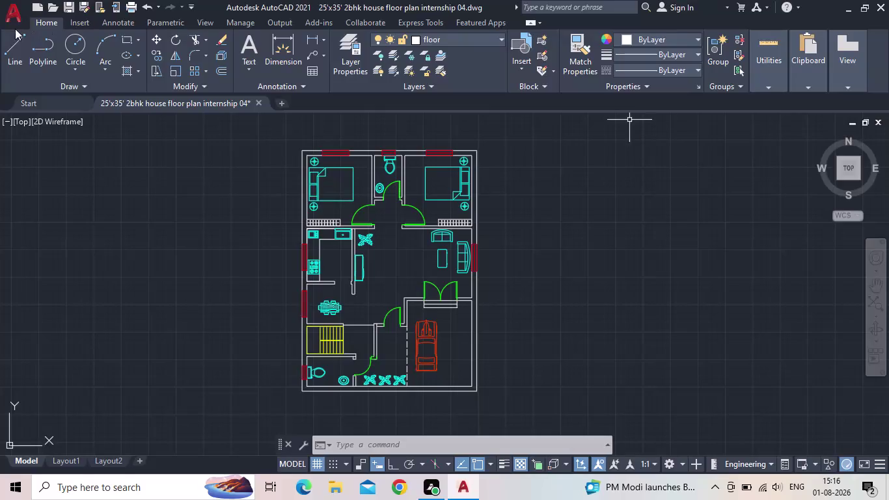
Save the floor plan drawing and pan and zoom to reposition it in view.
click(72, 5)
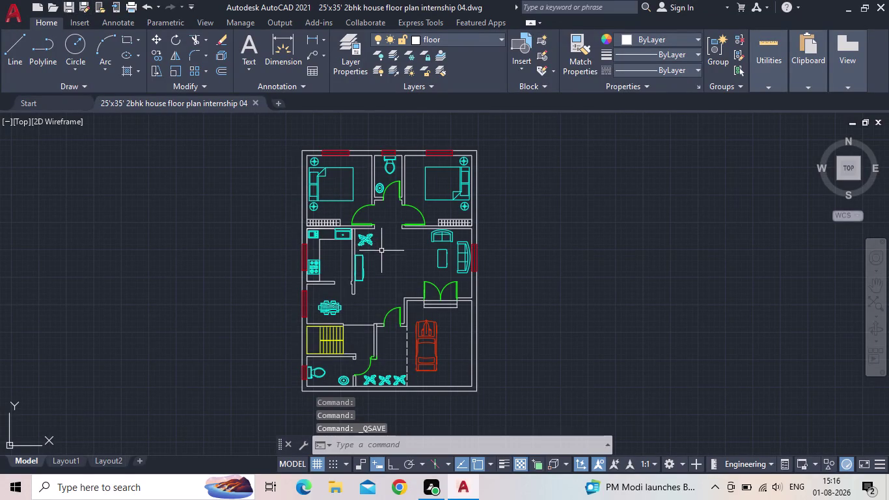
scroll(up, 3)
scroll(down, 3)
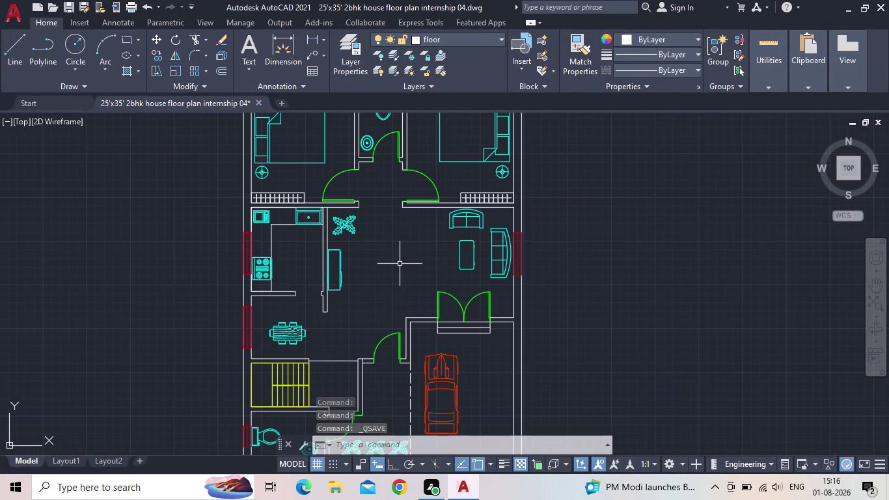
scroll(down, 3)
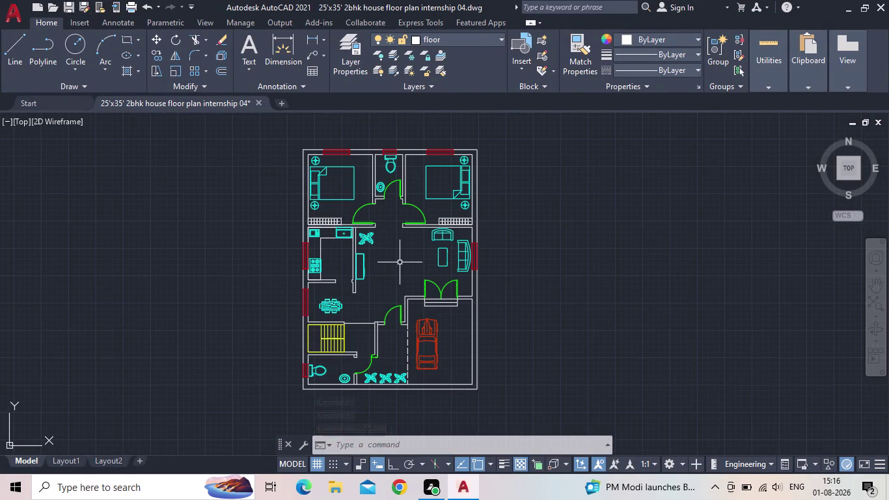
middle_drag(398, 262, 576, 294)
scroll(up, 3)
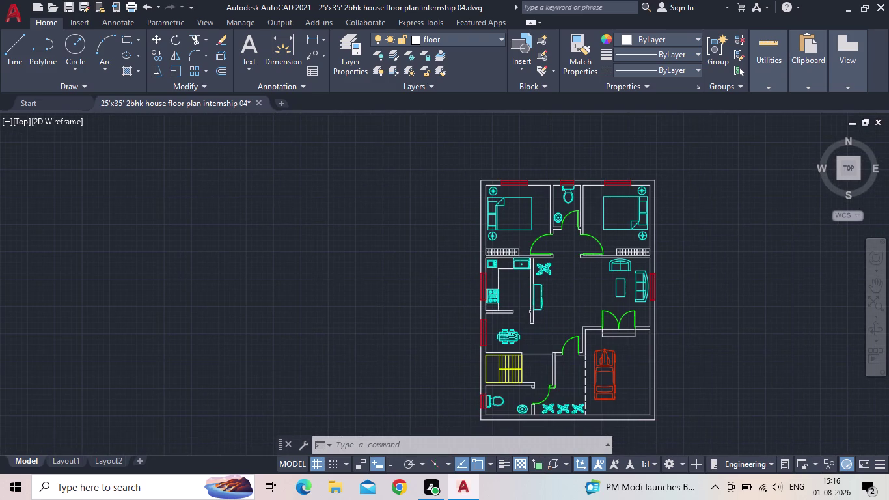
scroll(down, 3)
middle_drag(570, 297, 555, 273)
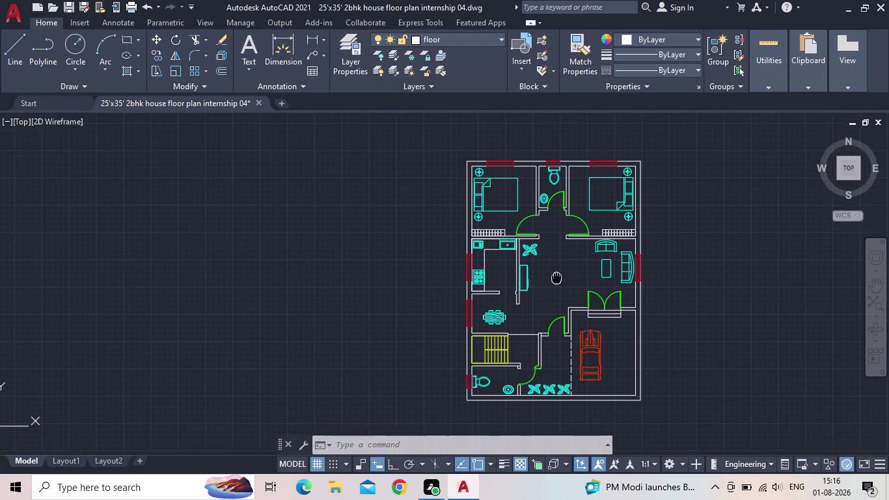
middle_drag(555, 273, 554, 272)
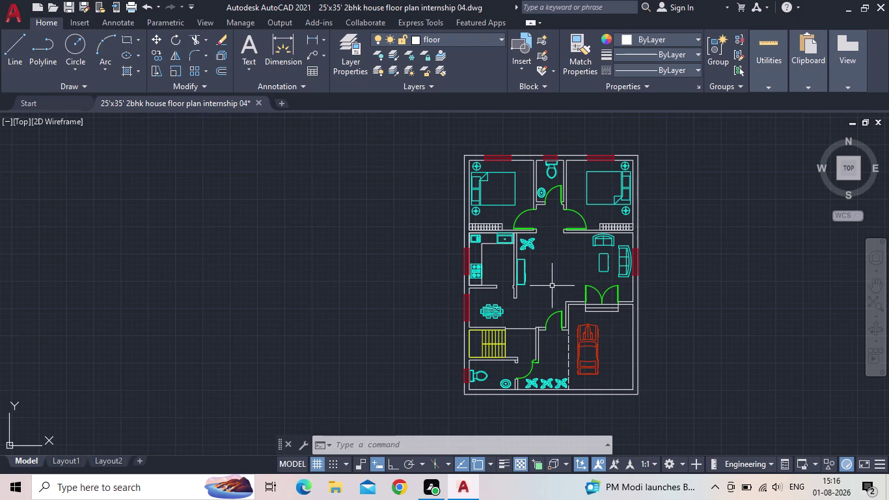
middle_drag(550, 287, 513, 288)
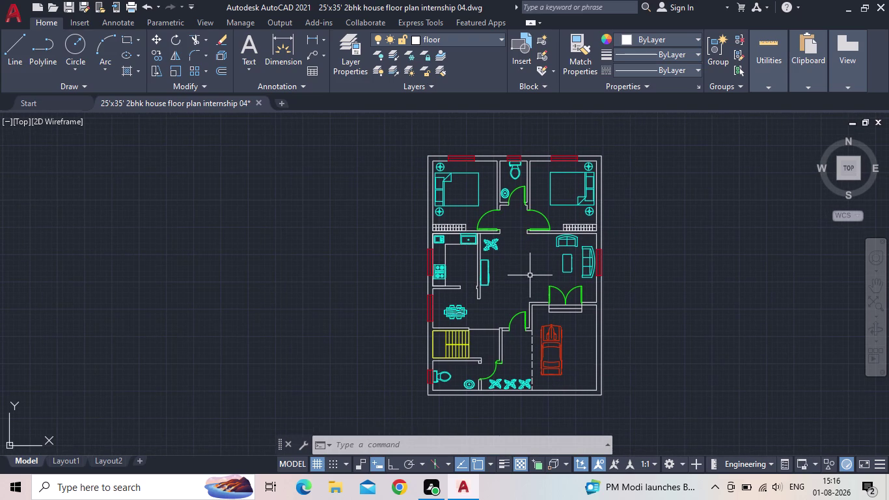
scroll(up, 3)
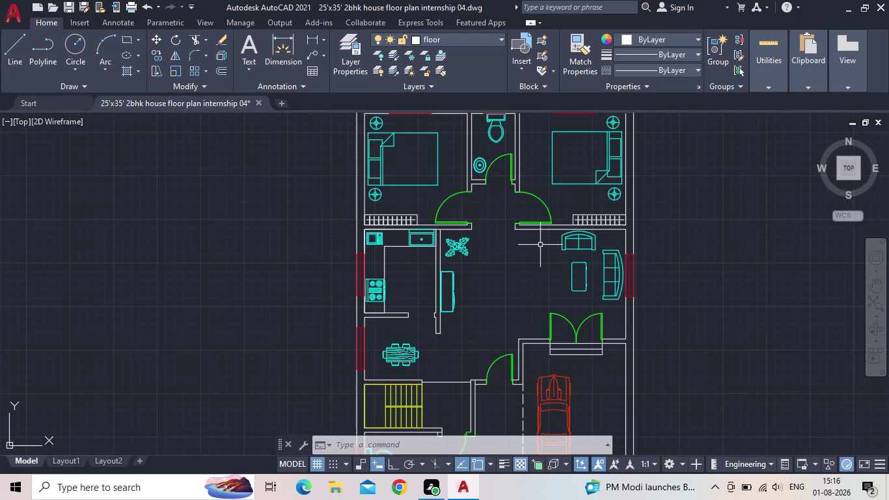
Look over the bedrooms, kitchen and living area, then save the drawing again.
scroll(up, 3)
scroll(down, 3)
middle_drag(538, 248, 552, 288)
scroll(up, 3)
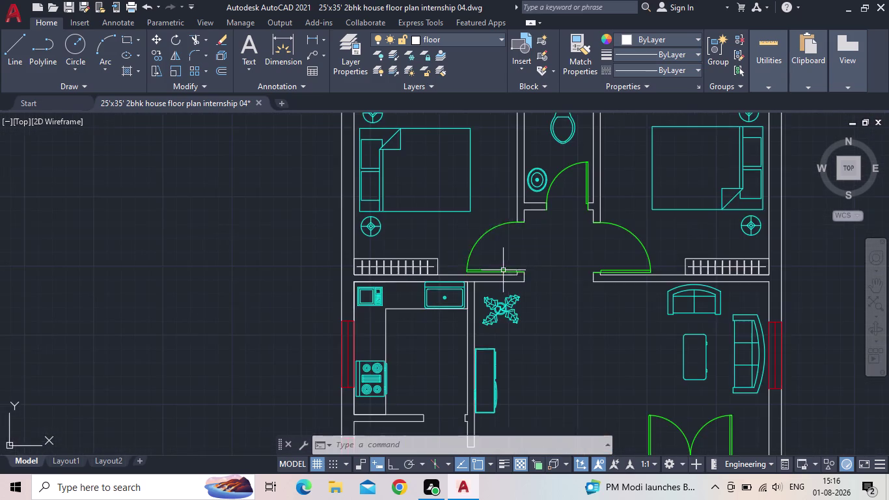
scroll(down, 3)
middle_drag(541, 264, 454, 193)
scroll(up, 3)
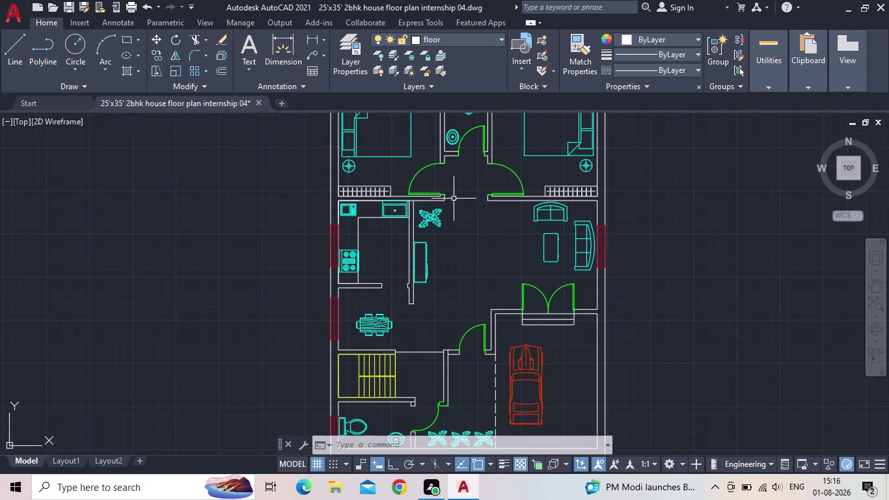
middle_drag(458, 202, 471, 240)
scroll(down, 3)
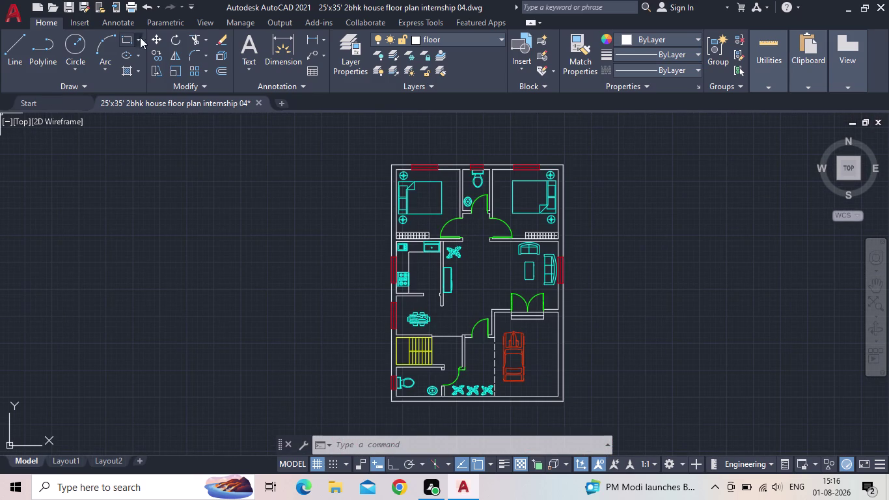
click(65, 9)
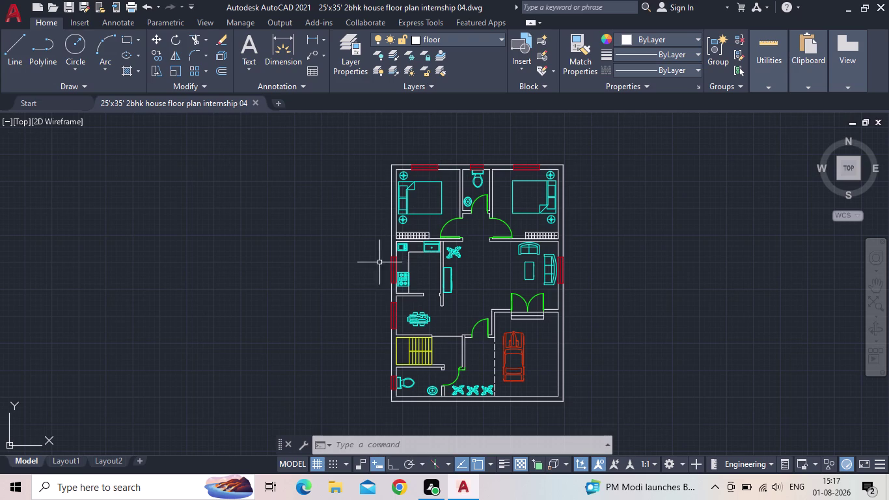
Pan to recentre the floor plan in the viewport.
middle_drag(367, 262, 295, 247)
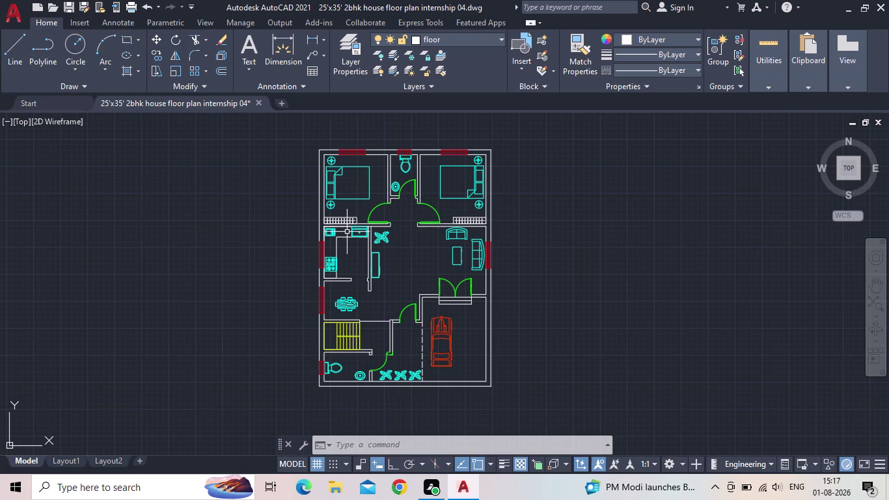
Cancel the previous command and start the single-line TEXT command.
key(Escape)
scroll(up, 3)
key(t)
text(e)
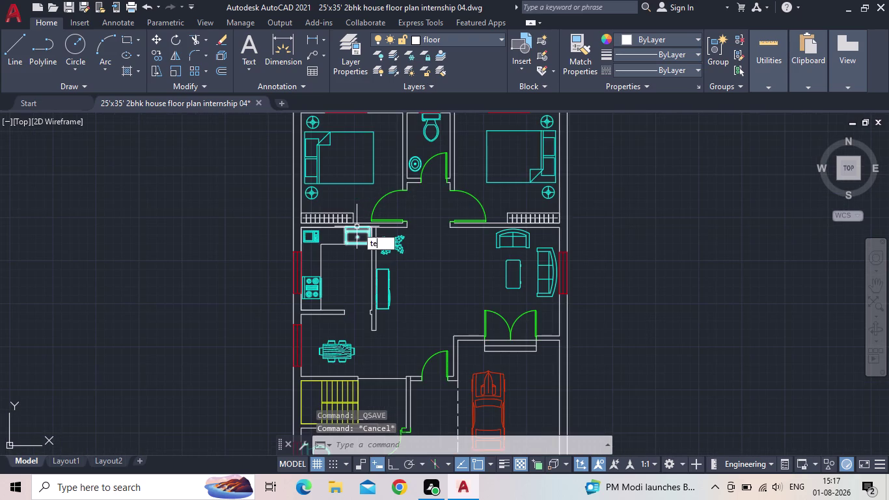
text(x)
key(t)
key(Return)
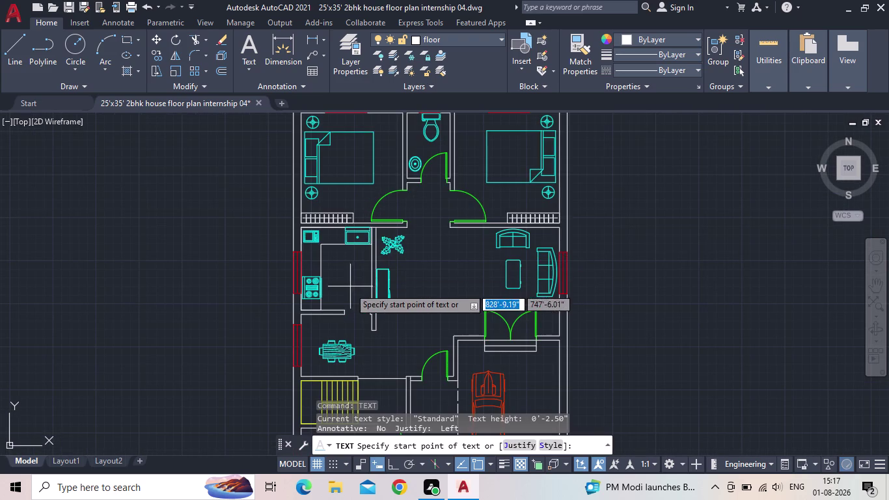
Pick the label start point and height in the top-left bedroom, accepting zero rotation.
middle_drag(368, 282, 400, 269)
scroll(up, 3)
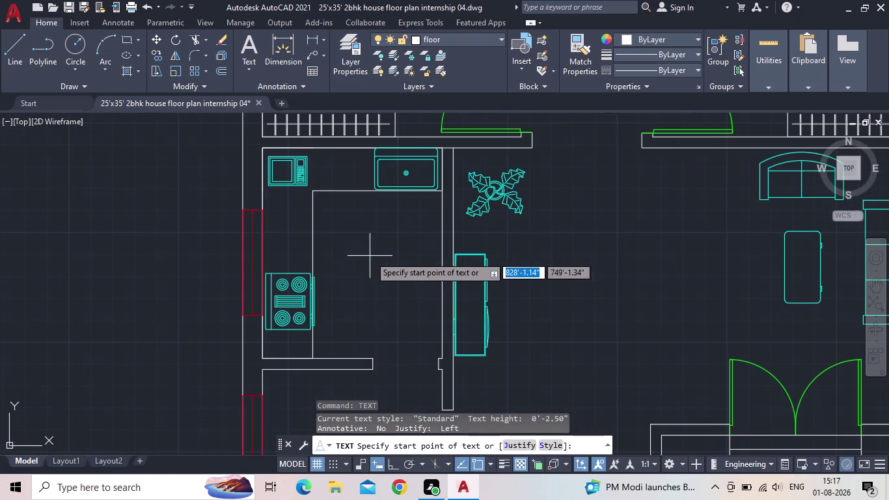
scroll(down, 3)
scroll(down, 3)
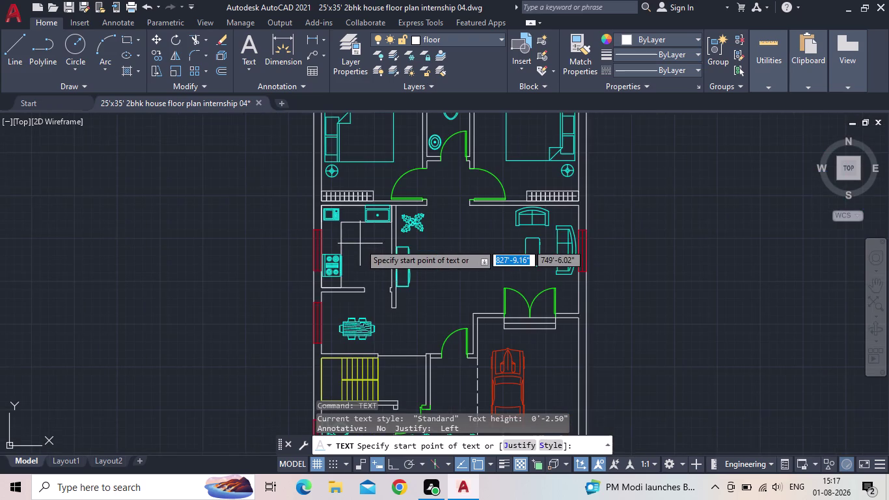
middle_drag(360, 245, 361, 274)
middle_click(360, 283)
scroll(up, 3)
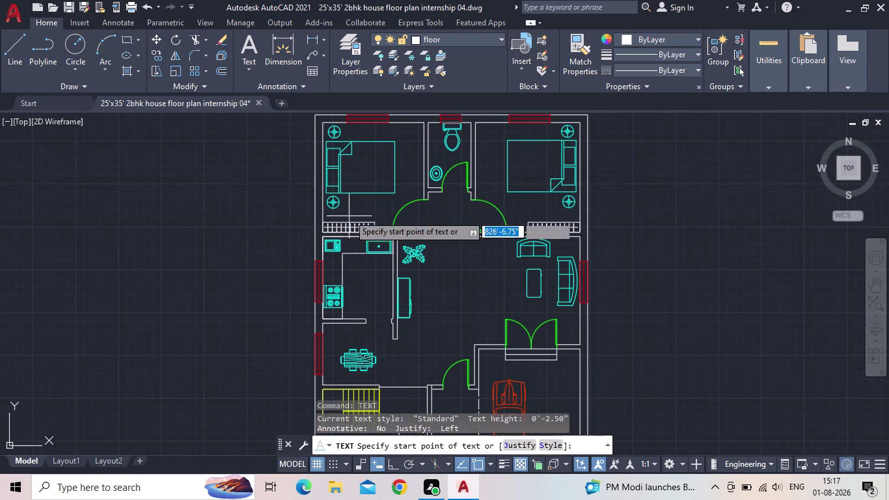
scroll(up, 3)
click(345, 172)
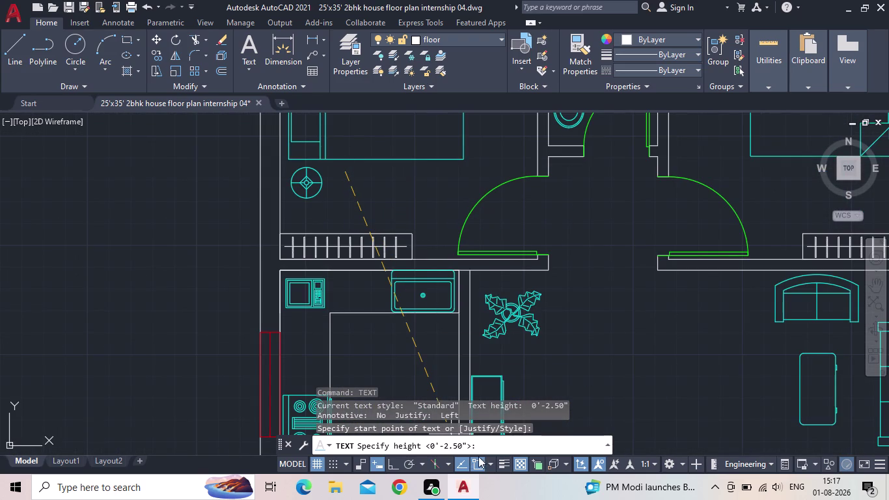
click(396, 466)
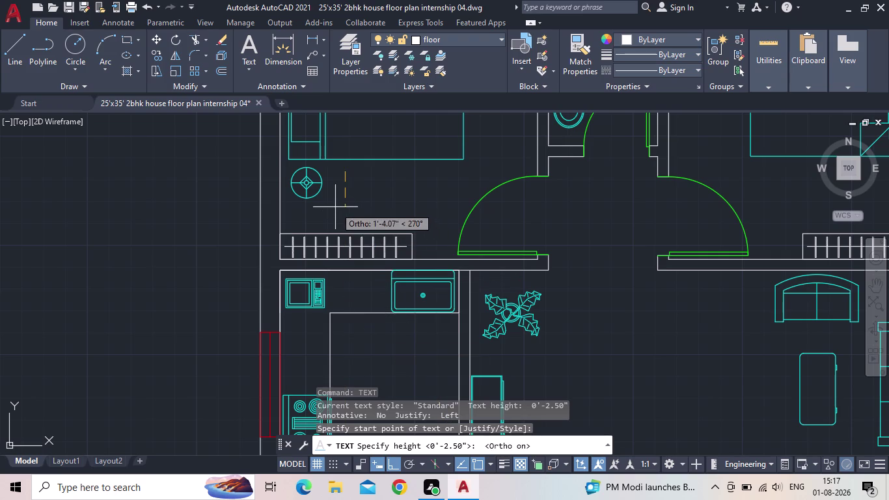
click(347, 197)
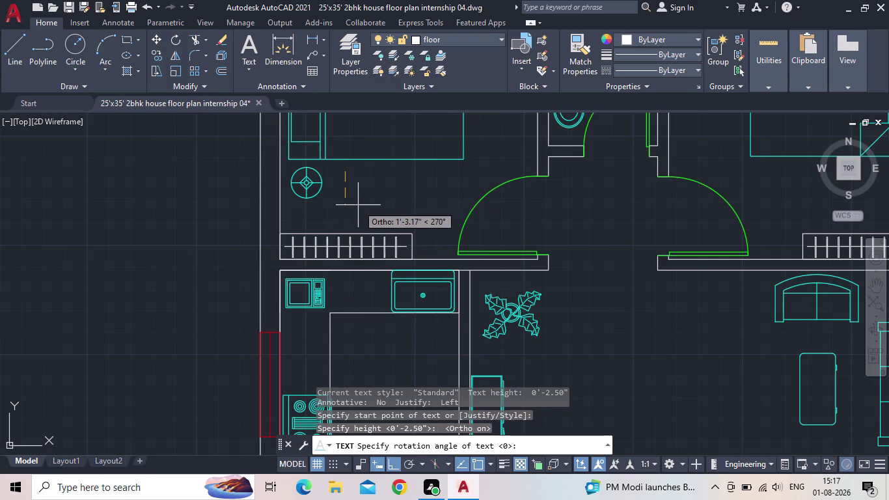
key(Return)
Type 'be', delete it, and cancel the single-line text.
text(be)
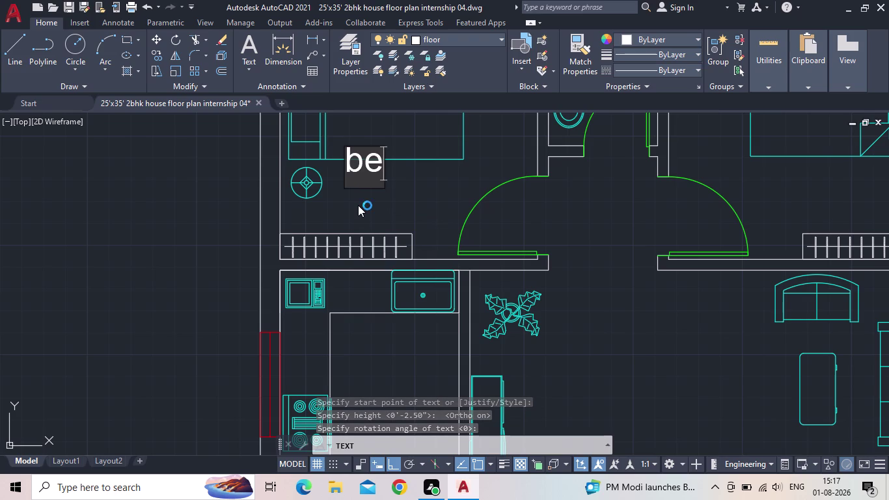
key(BackSpace)
key(BackSpace)
key(Escape)
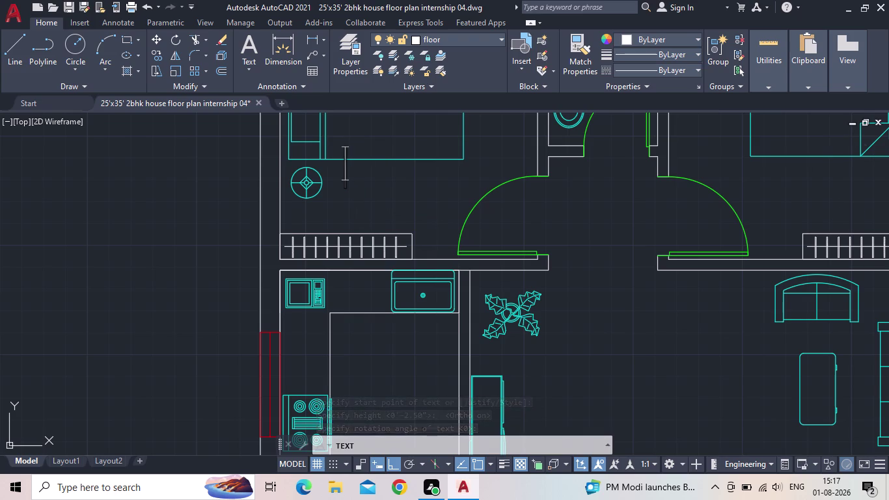
Replace the typed TEXT command with 'multi' and choose the multiline text command.
key(t)
key(e)
text(xt)
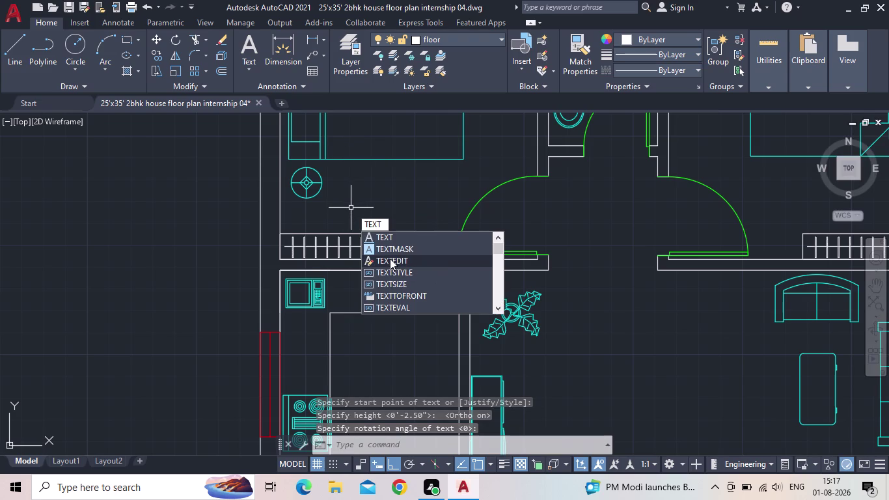
key(BackSpace)
key(BackSpace)
key(BackSpace)
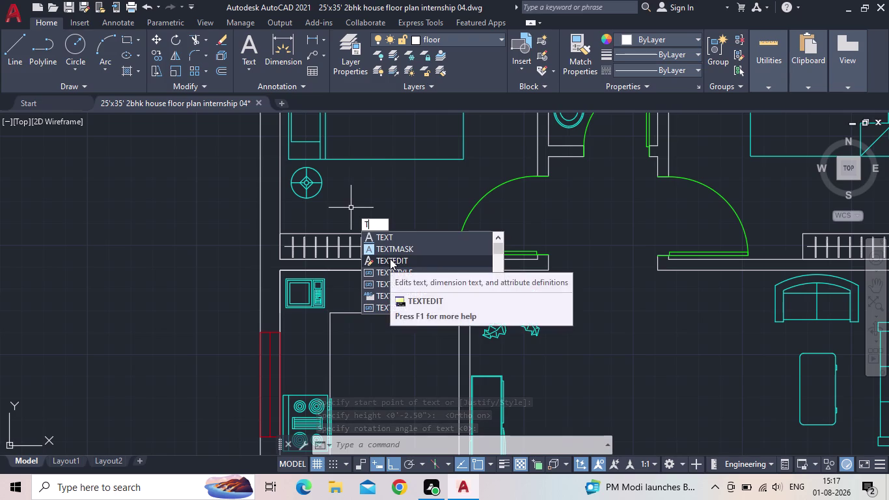
key(BackSpace)
key(BackSpace)
text(multi)
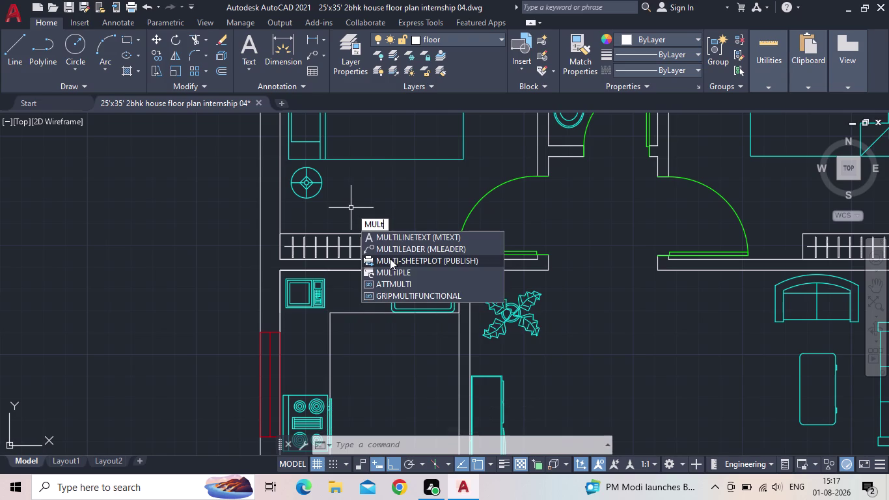
click(430, 233)
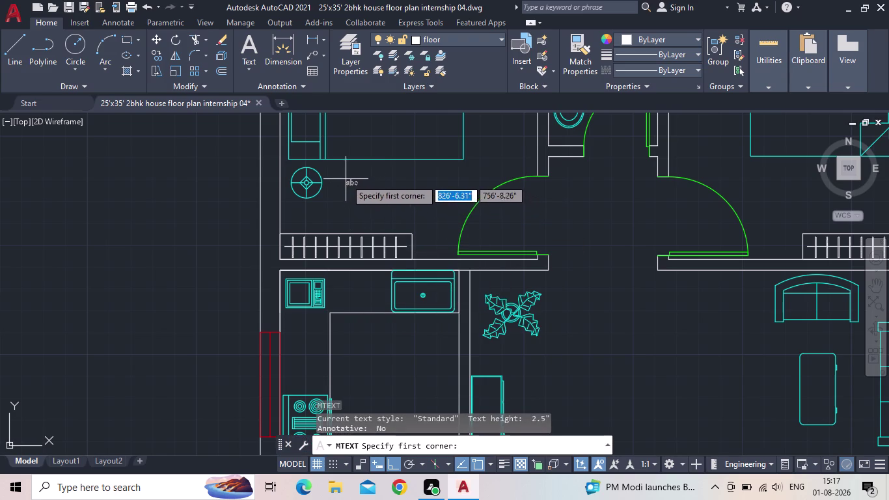
Draw a multiline text box in the bedroom, type 'bed', then erase it.
click(346, 179)
click(453, 223)
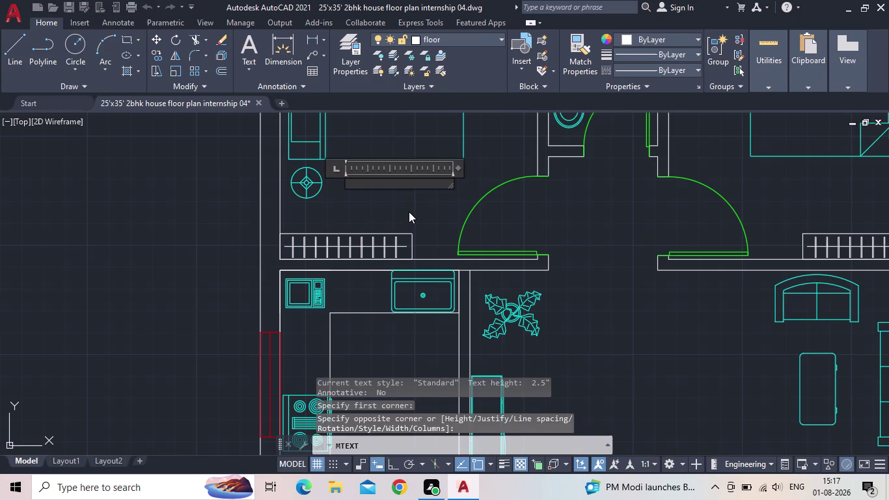
text(bed)
key(space)
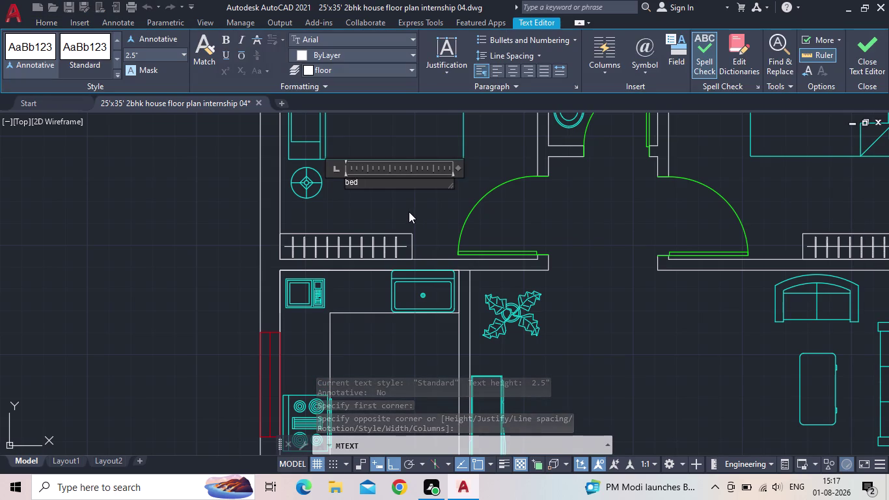
key(BackSpace)
key(BackSpace)
key(BackSpace)
key(BackSpace)
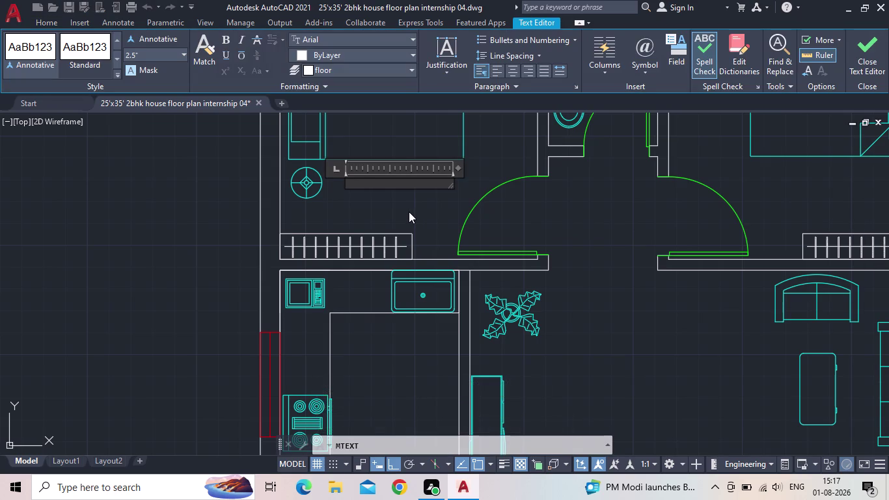
key(b)
key(BackSpace)
key(Escape)
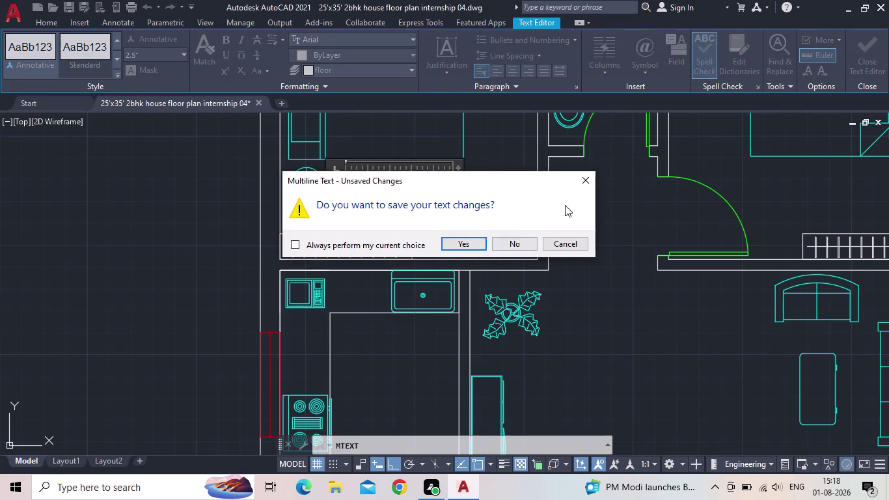
Exit the Text Editor, make 'text' the current layer, and start MTEXT via MT.
click(520, 241)
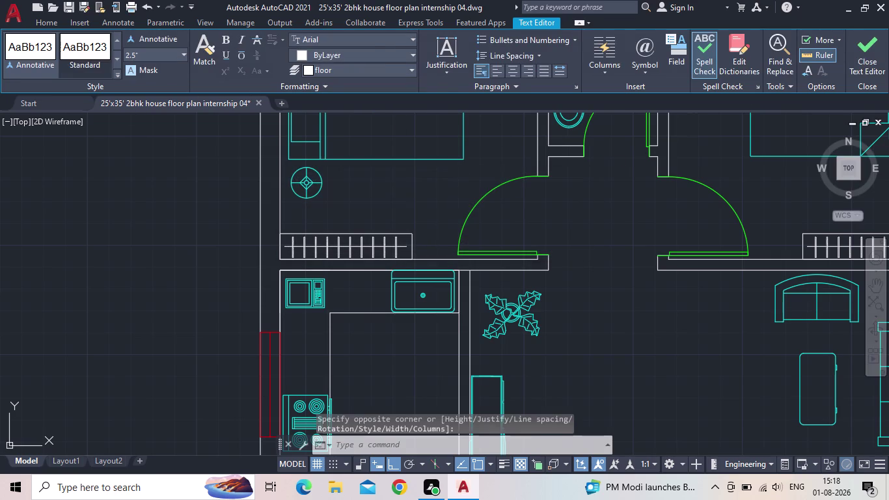
click(343, 68)
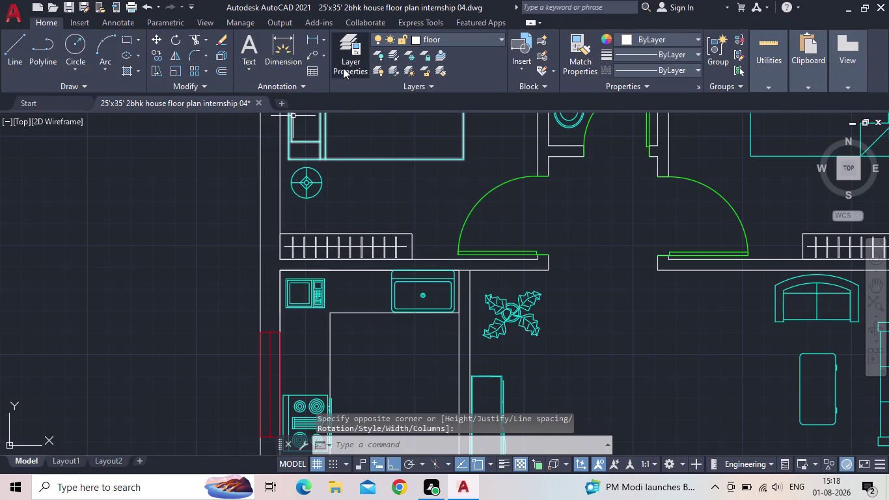
triple_click(192, 400)
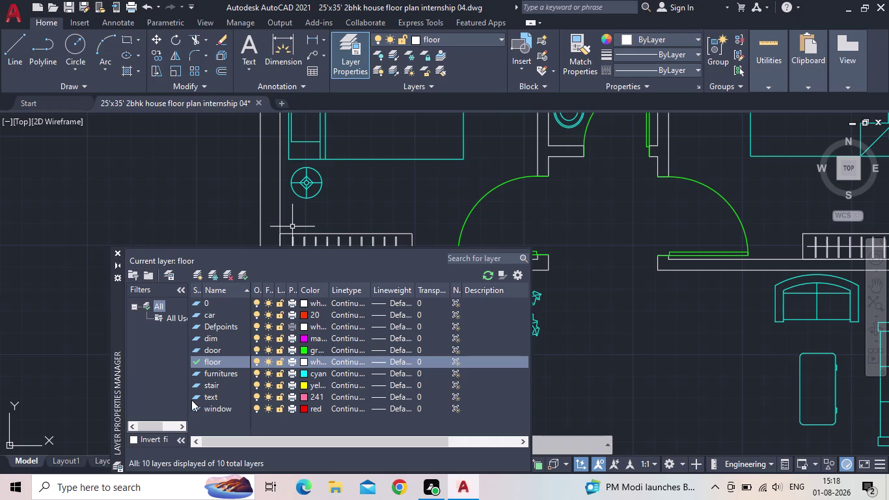
click(115, 254)
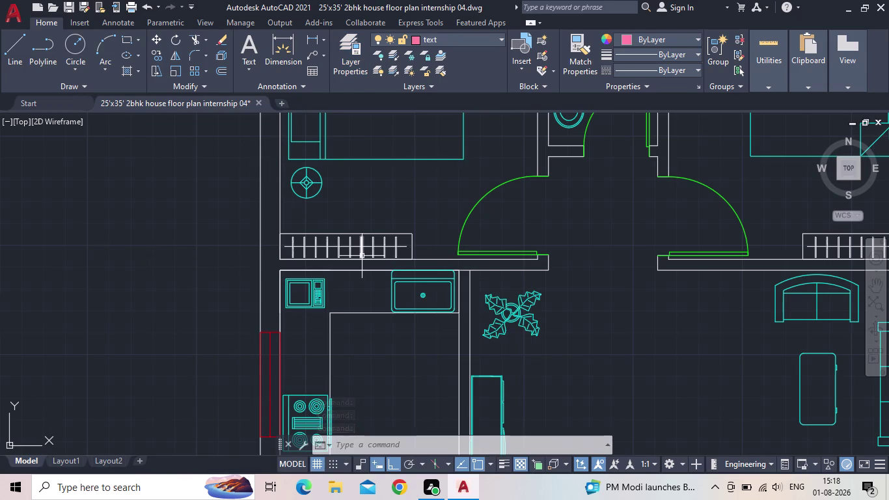
text(MT)
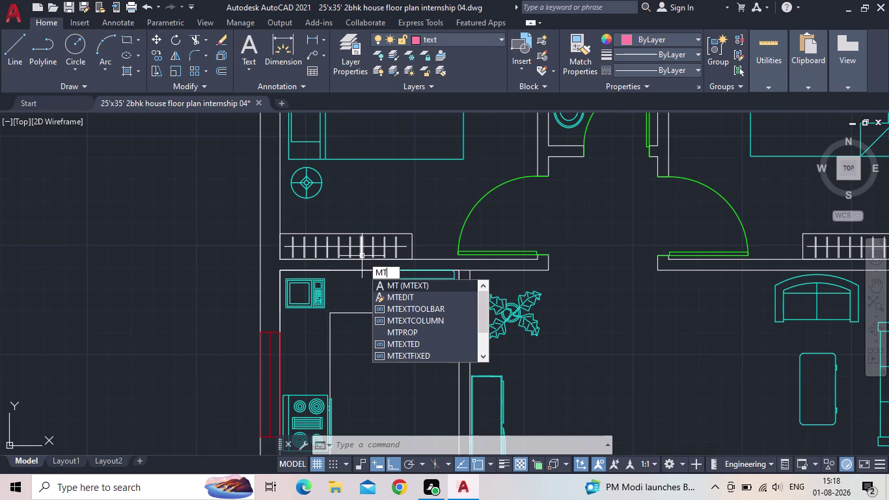
click(395, 283)
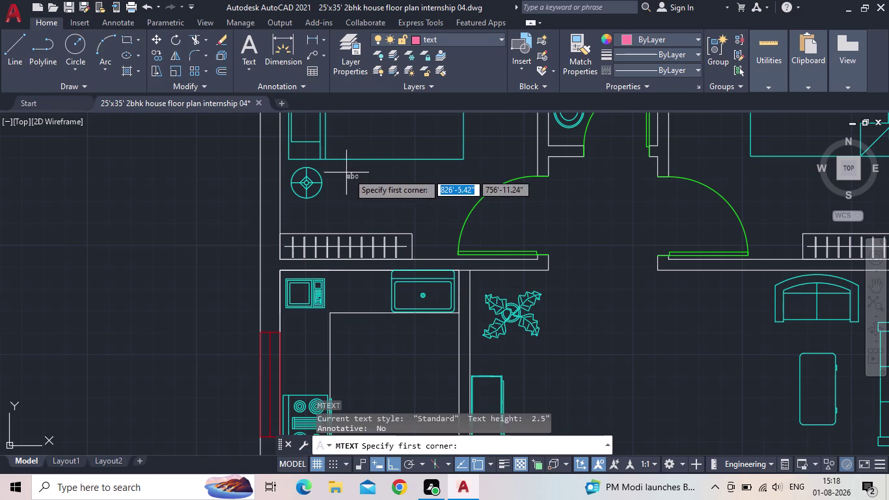
Draw a text box in the left bedroom reading BED ROOM1 and 11'0"X12'0".
click(352, 175)
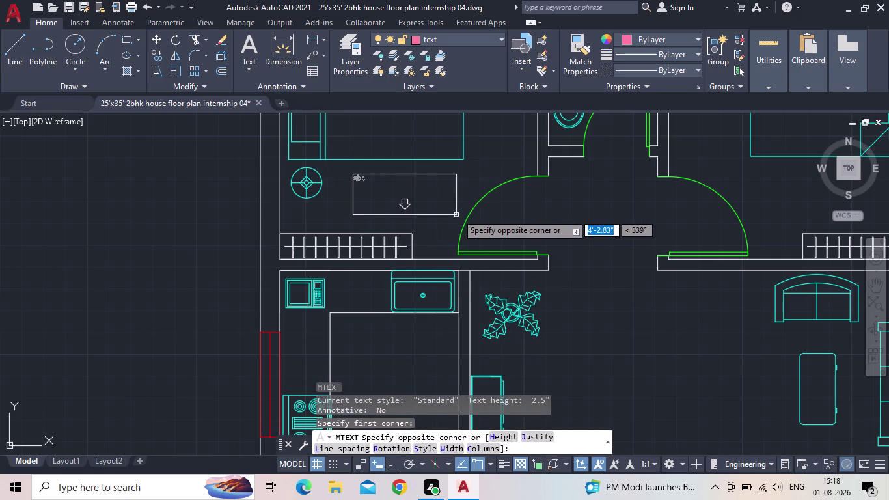
click(461, 216)
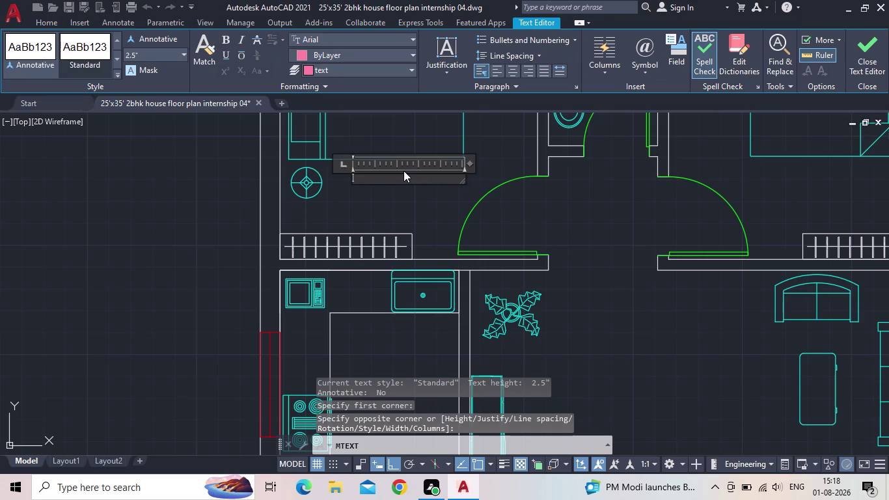
text(BED)
key(space)
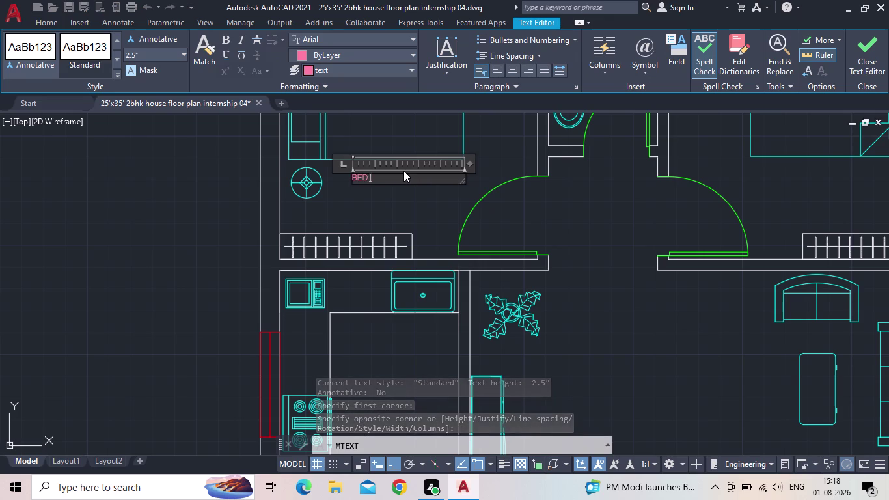
text(ROOM)
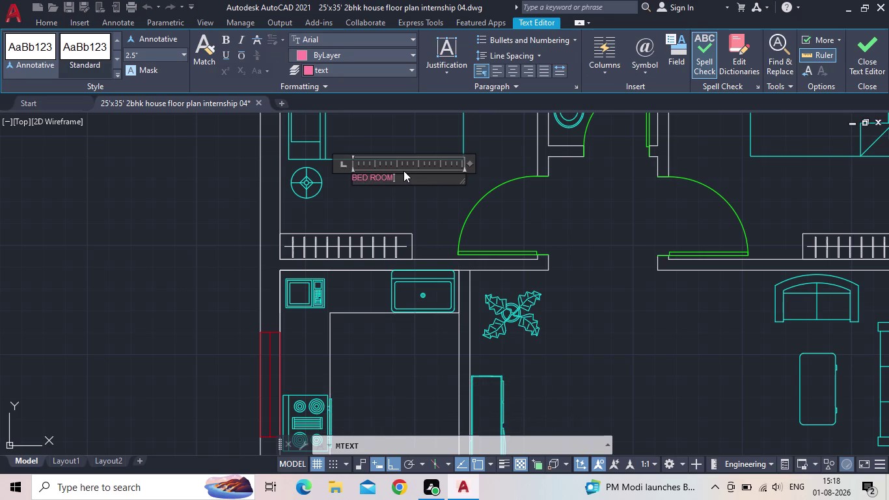
key(1)
key(Return)
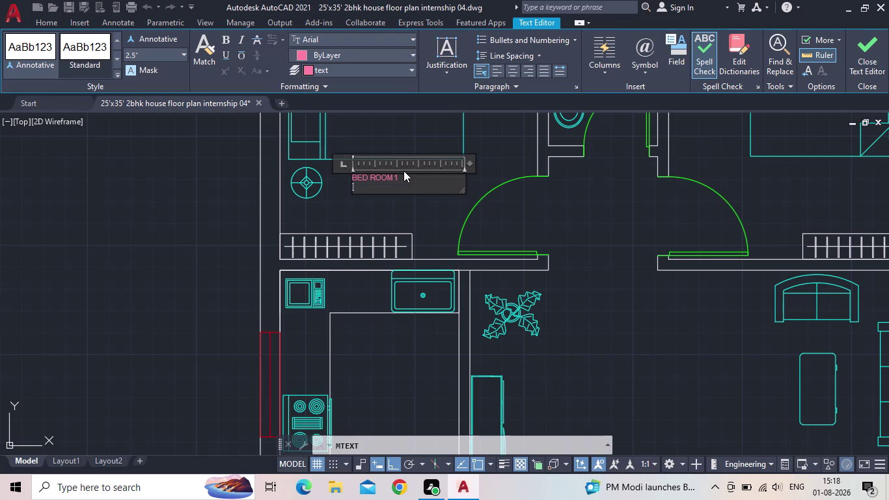
text(11)
text('0")
key(x)
text(12')
text(0")
Set the label's text height to 5" and close the Text Editor.
scroll(up, 3)
drag(385, 201, 326, 183)
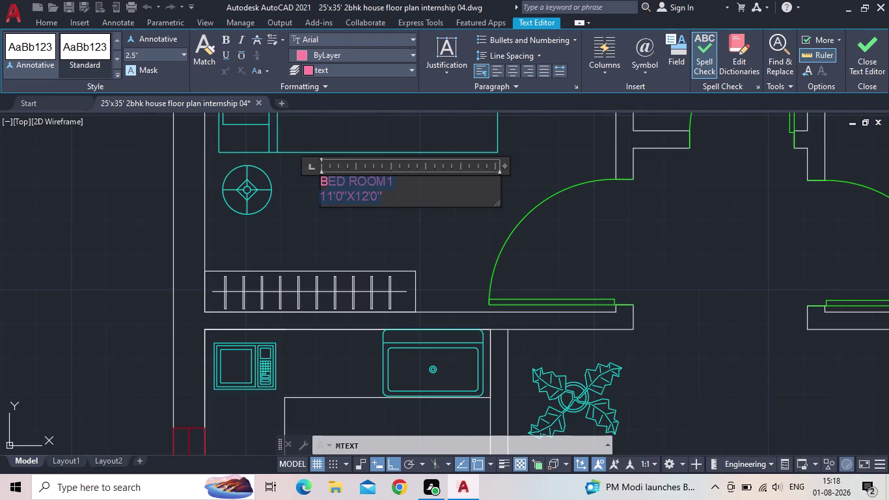
drag(326, 184, 316, 180)
click(158, 54)
text(4")
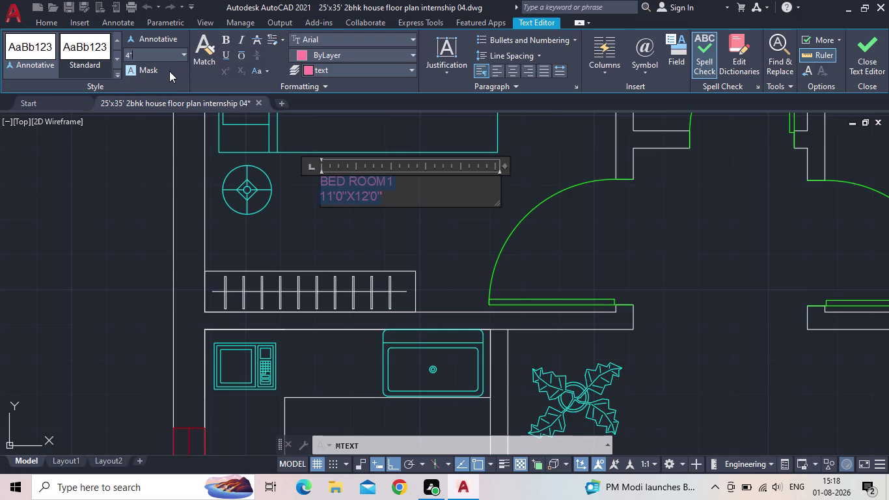
key(Return)
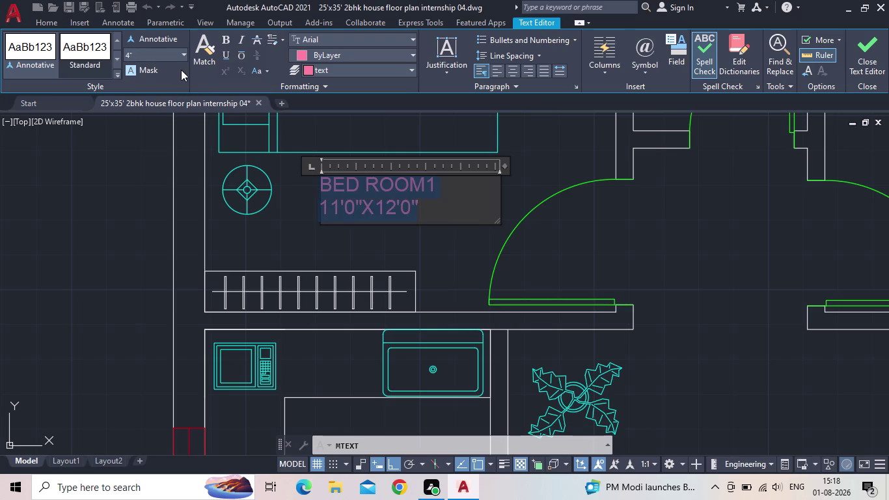
click(157, 57)
text(5)
text(")
key(Return)
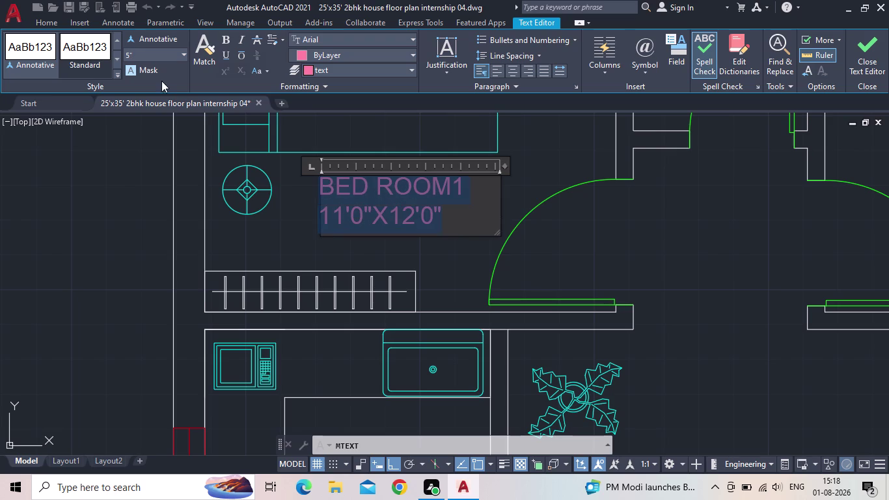
click(870, 63)
Pan to centre the house plan and start the COPY command.
scroll(down, 3)
middle_drag(383, 189, 367, 221)
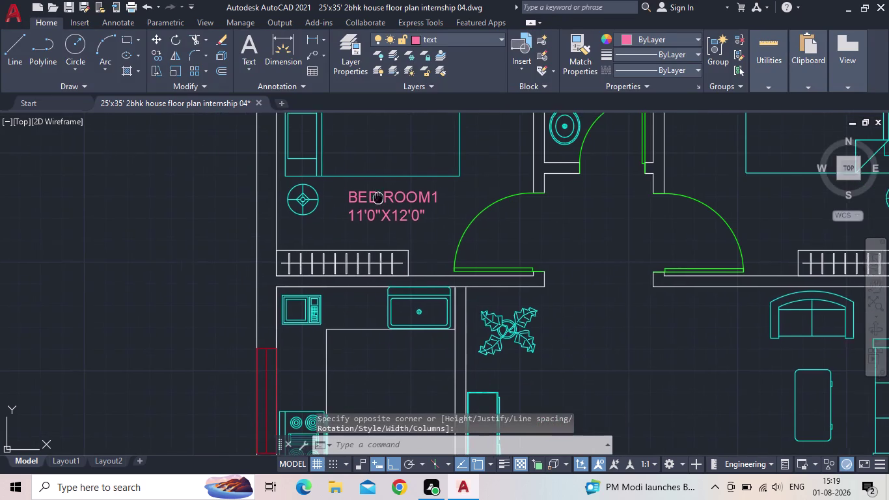
middle_drag(367, 221, 365, 222)
scroll(up, 3)
scroll(down, 3)
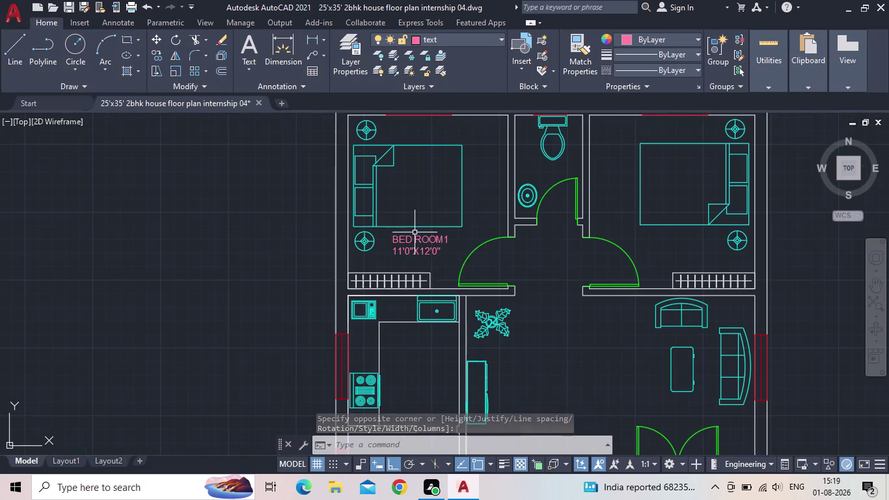
middle_drag(410, 252, 367, 251)
scroll(down, 3)
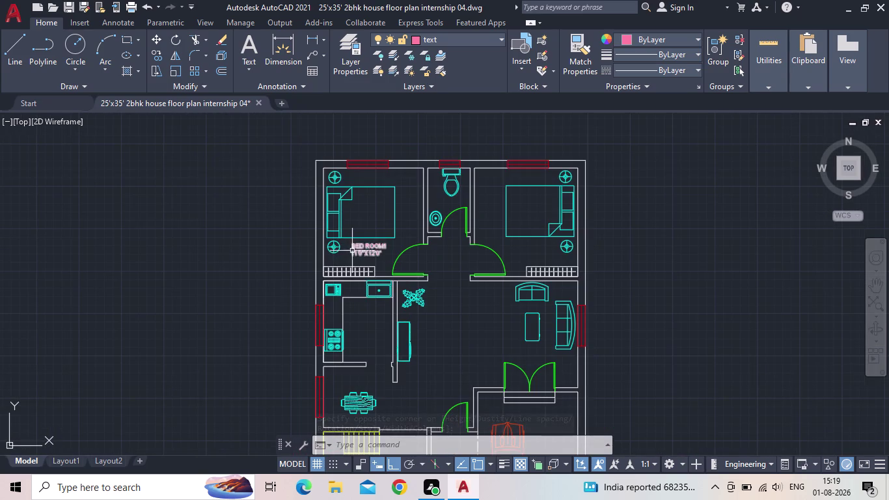
scroll(up, 3)
scroll(up, 3)
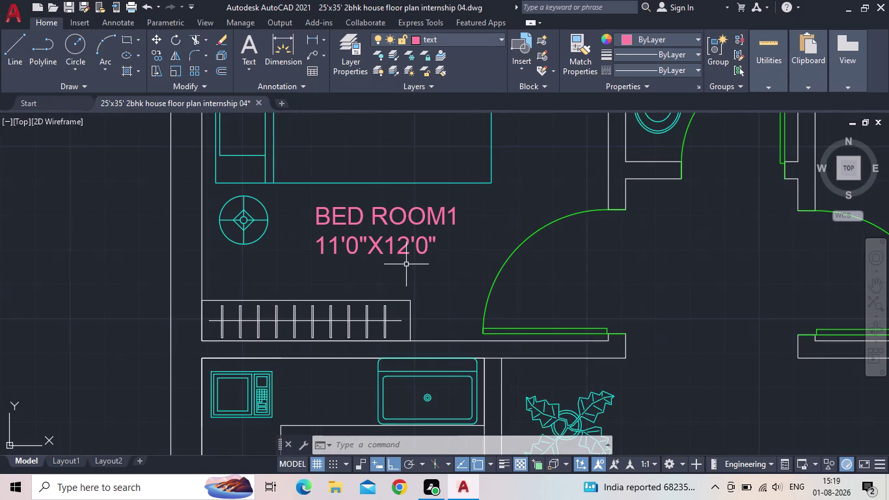
key(c)
key(o)
key(Return)
Copy the BED ROOM1 label, placing the first duplicate in the right bedroom.
drag(425, 278, 422, 268)
click(359, 222)
key(space)
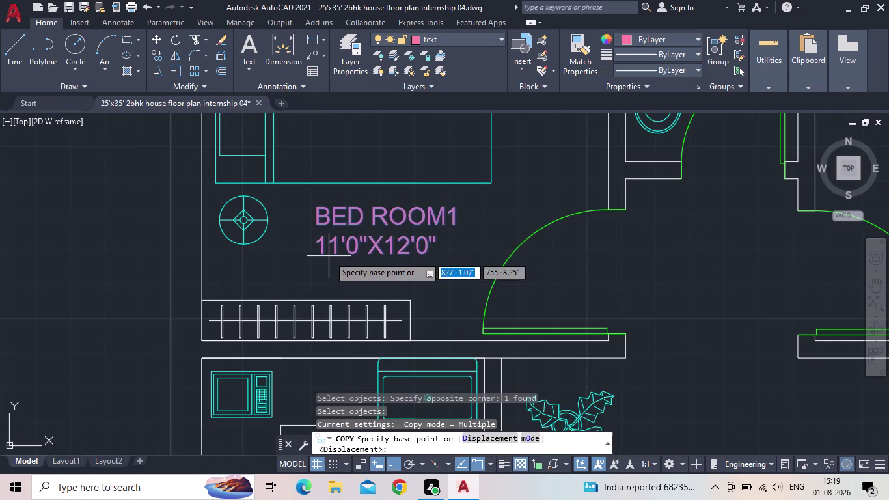
drag(319, 253, 330, 258)
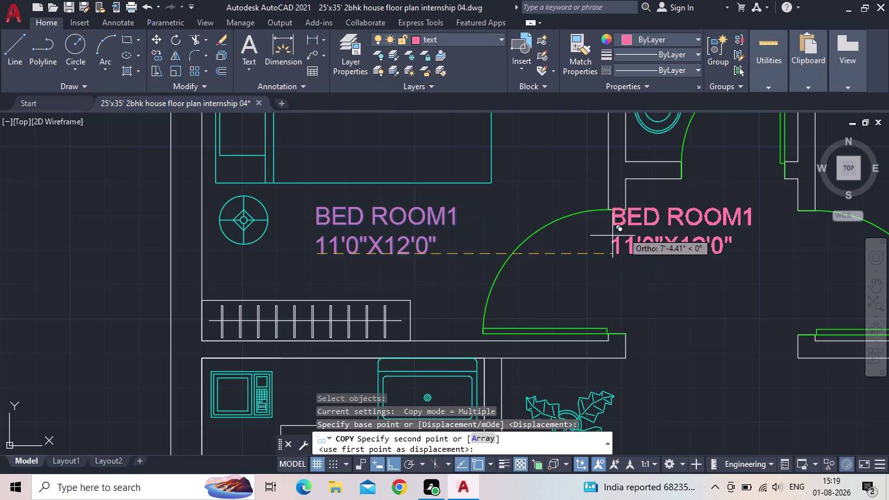
middle_drag(624, 231, 322, 270)
scroll(down, 3)
click(393, 466)
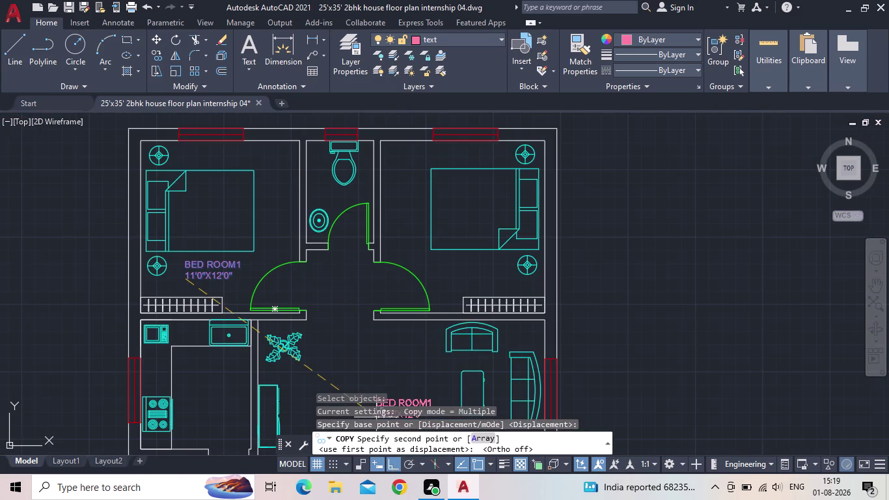
scroll(up, 3)
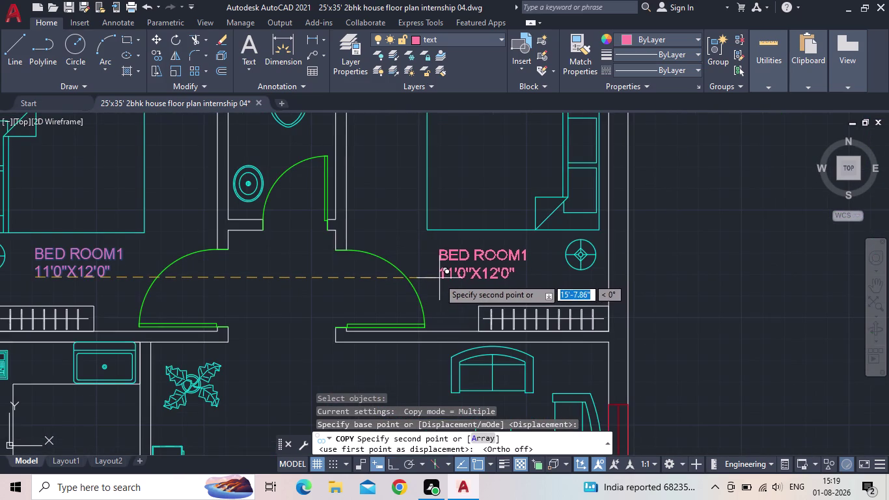
middle_drag(447, 175, 441, 263)
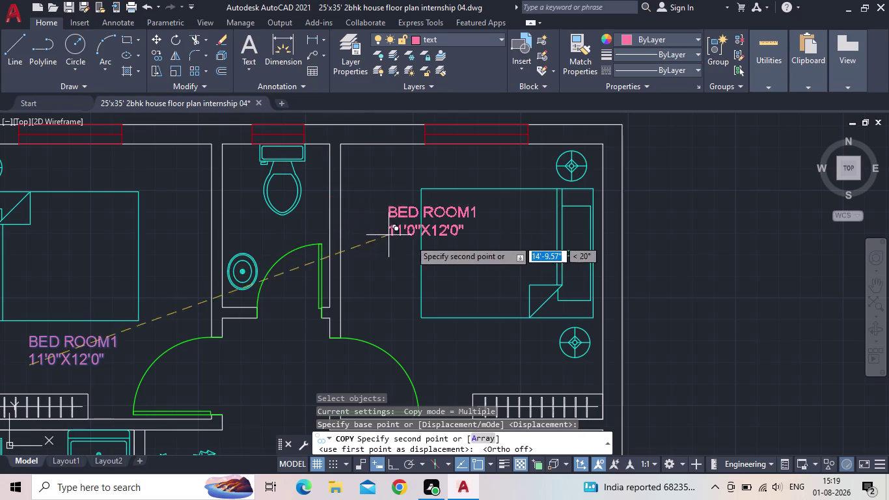
scroll(up, 3)
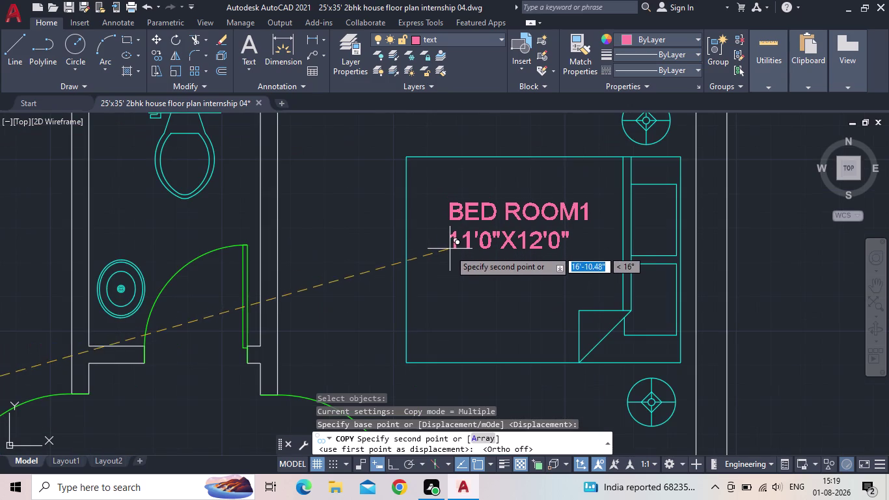
click(443, 248)
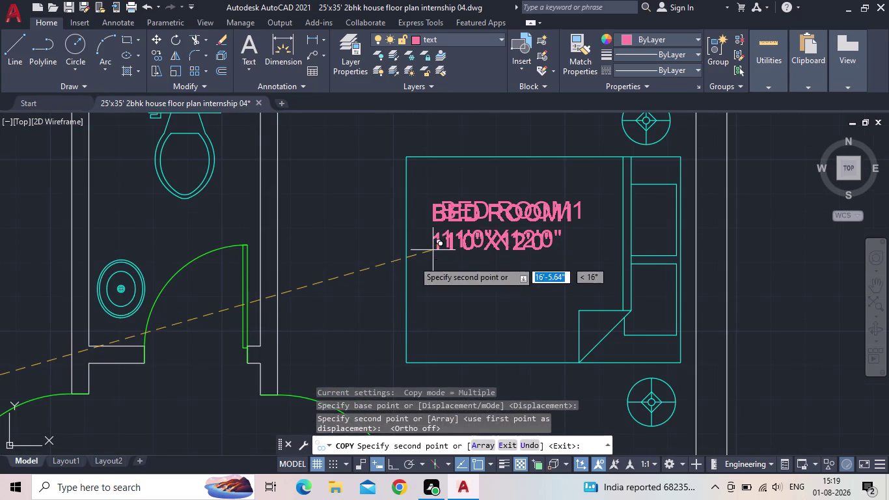
Place a copy of the label in the living area.
middle_drag(374, 238, 373, 231)
scroll(down, 3)
middle_drag(370, 292, 410, 267)
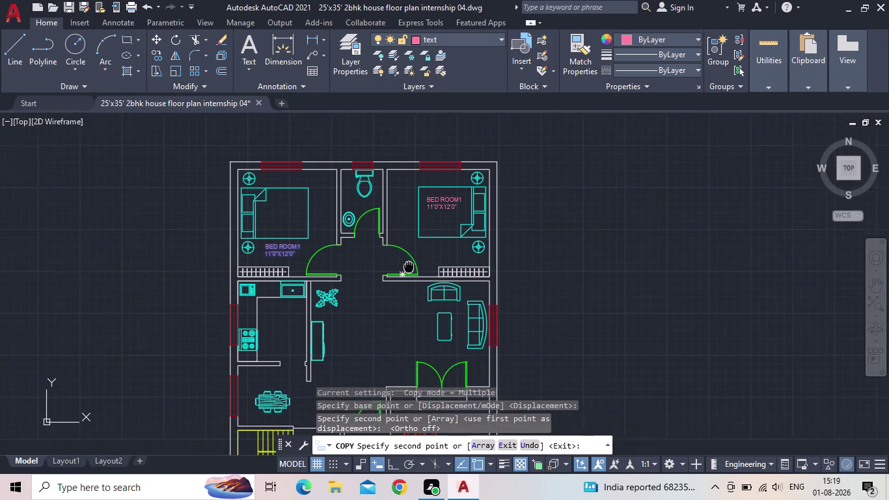
middle_drag(411, 266, 413, 265)
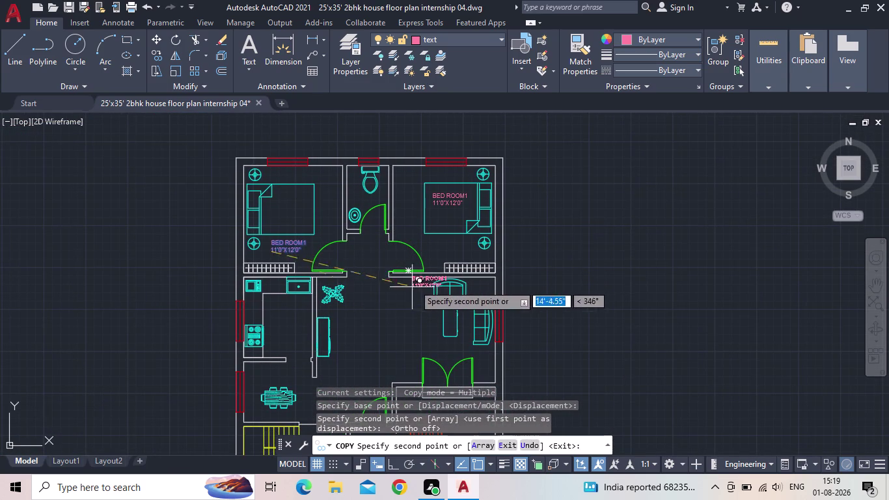
scroll(up, 3)
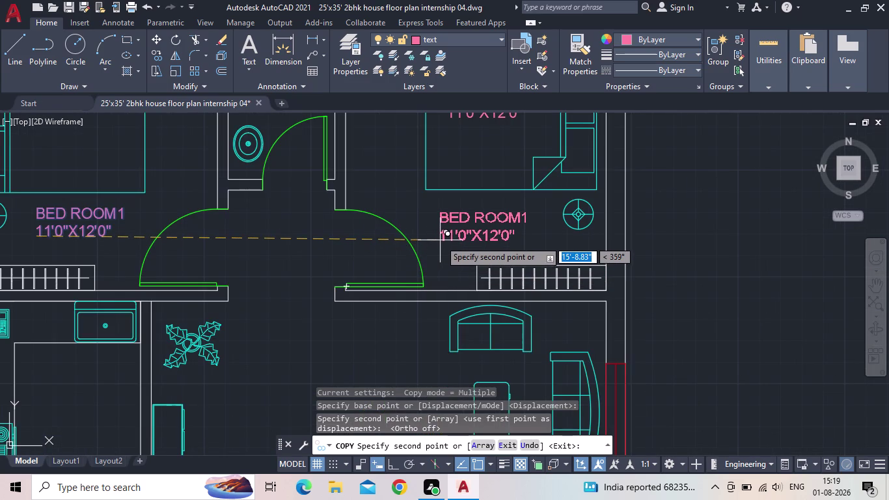
click(439, 235)
middle_drag(409, 297, 455, 235)
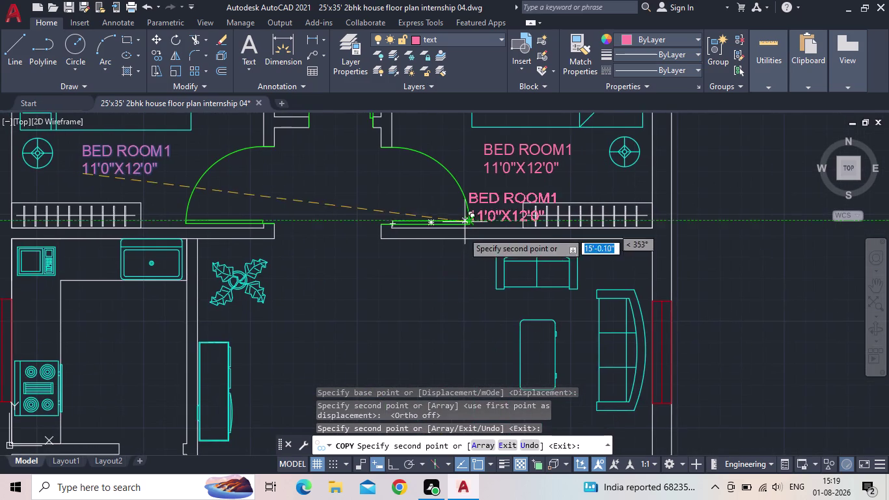
scroll(down, 3)
middle_drag(432, 267, 431, 193)
scroll(up, 3)
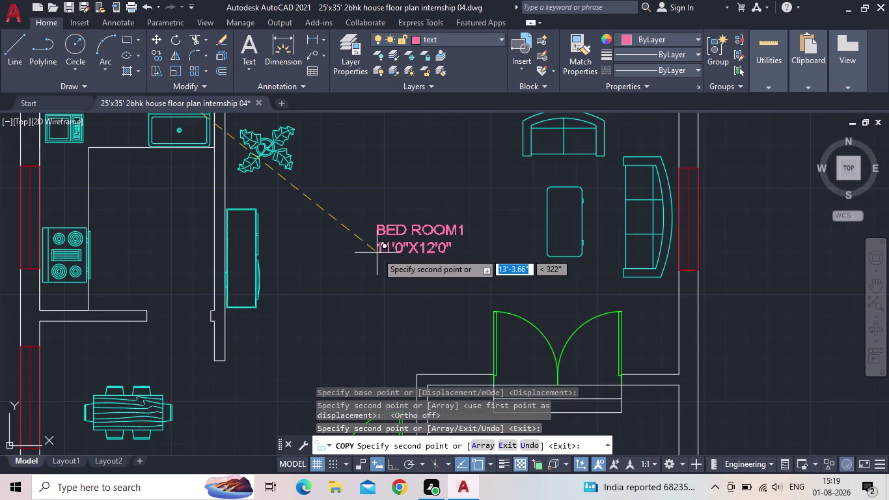
click(362, 236)
Place label copies in the kitchen and the dining area.
scroll(down, 3)
middle_drag(408, 310, 509, 260)
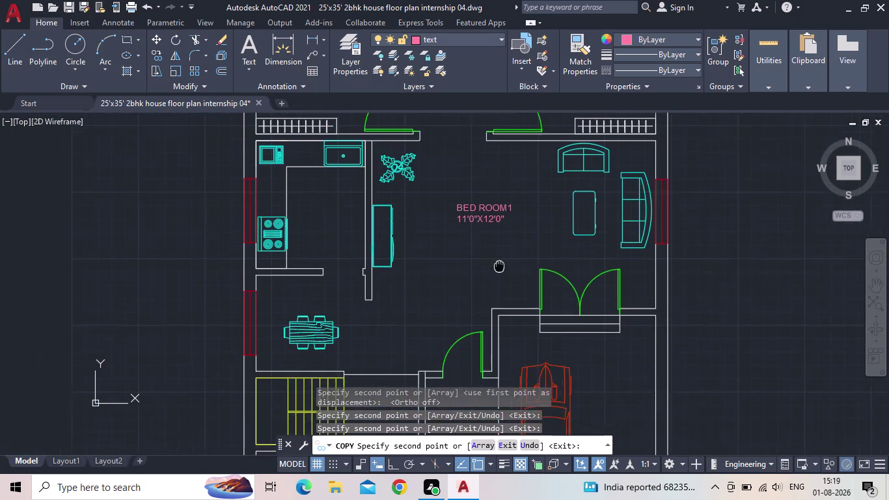
middle_drag(509, 261, 517, 258)
scroll(down, 3)
scroll(up, 3)
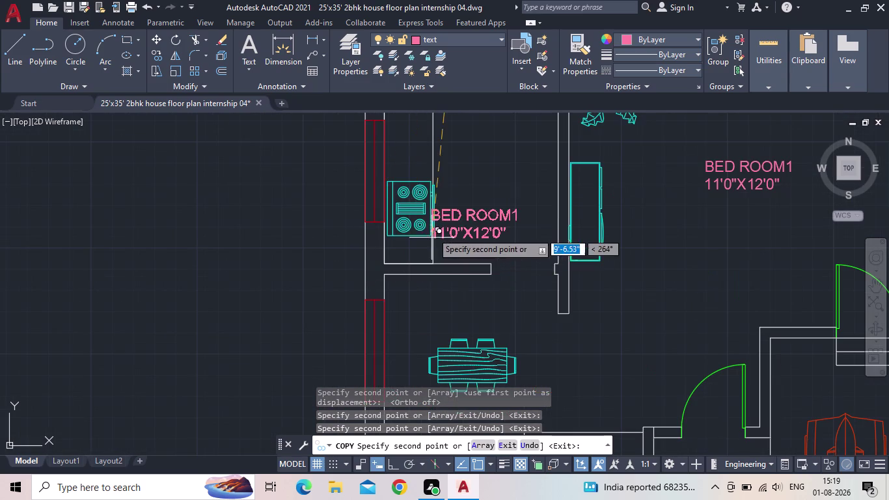
middle_drag(483, 205, 461, 269)
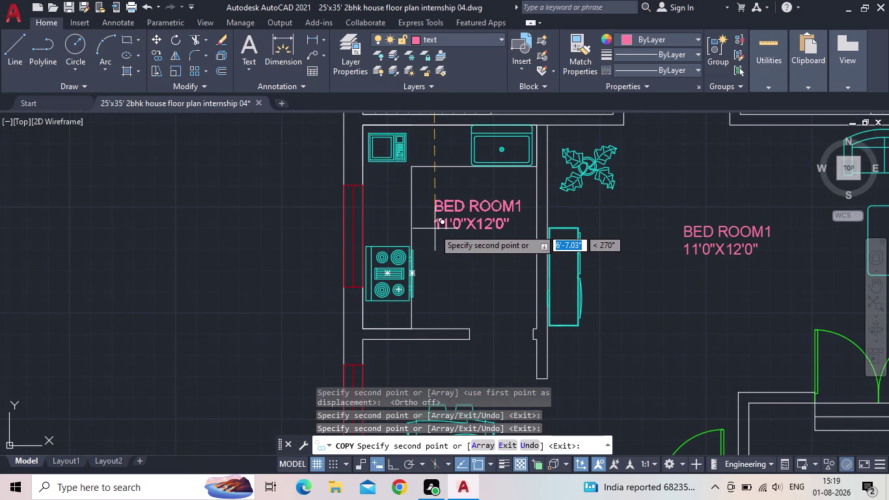
click(434, 236)
middle_drag(482, 280, 470, 257)
scroll(down, 3)
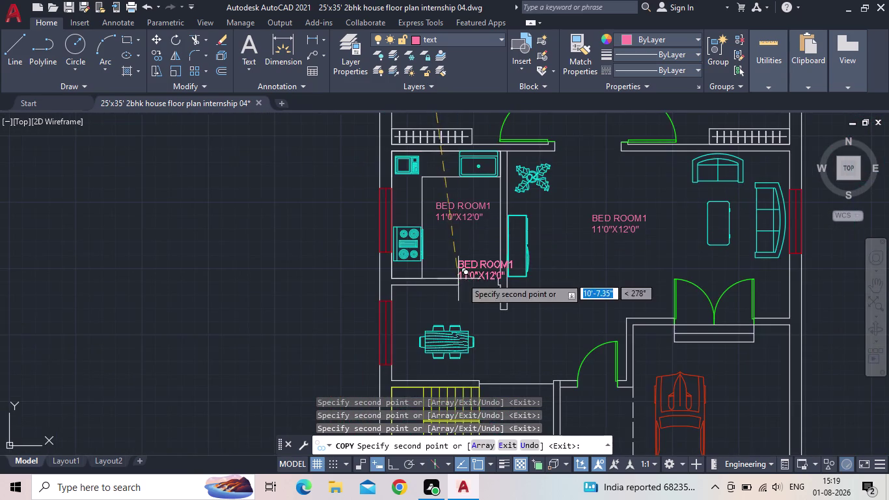
middle_drag(462, 280, 473, 170)
scroll(up, 3)
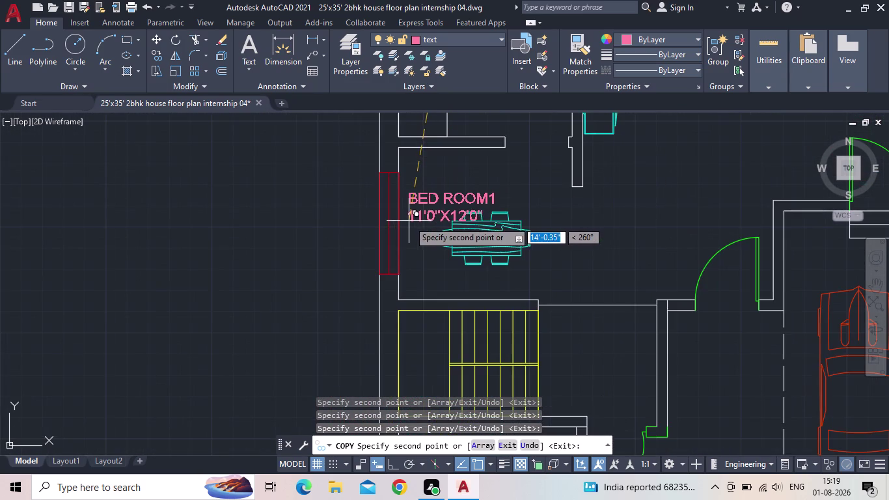
click(429, 193)
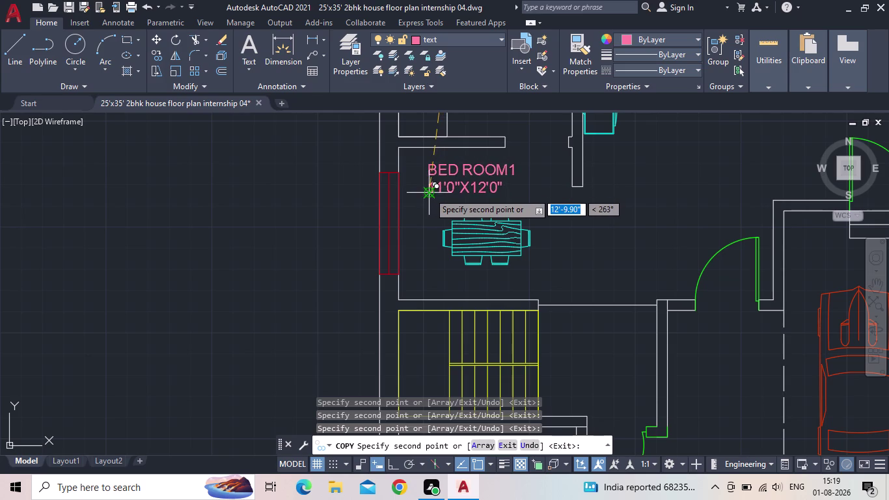
Place label copies in the lower toilet, beside the plants, and in the parking area.
middle_drag(579, 213, 545, 182)
scroll(down, 3)
middle_drag(565, 251, 486, 198)
scroll(up, 3)
scroll(up, 3)
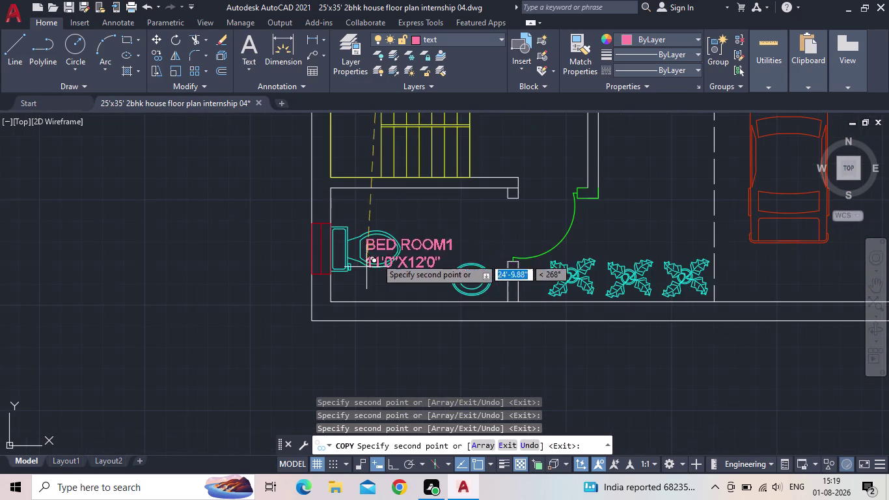
click(408, 233)
middle_drag(596, 226, 502, 246)
scroll(up, 3)
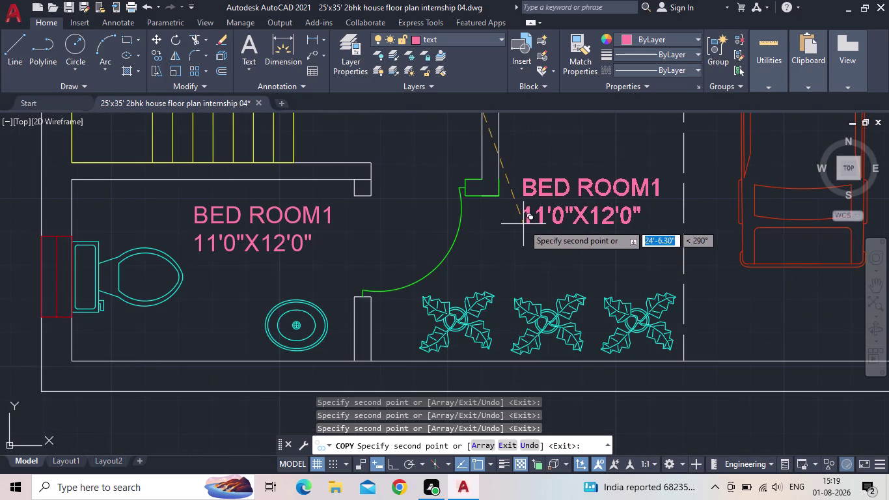
click(523, 223)
middle_drag(625, 240, 459, 272)
scroll(down, 3)
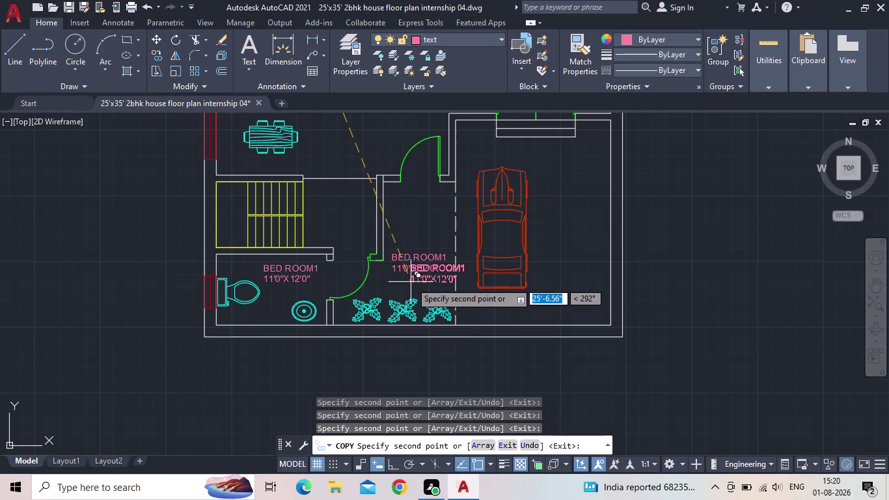
click(549, 214)
End the copy command and delete the extra label in the right bedroom.
middle_drag(576, 165, 583, 295)
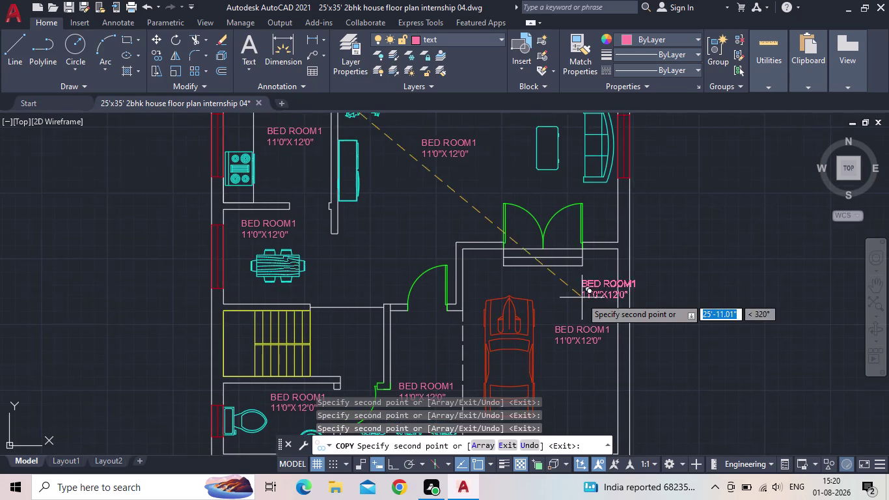
scroll(down, 3)
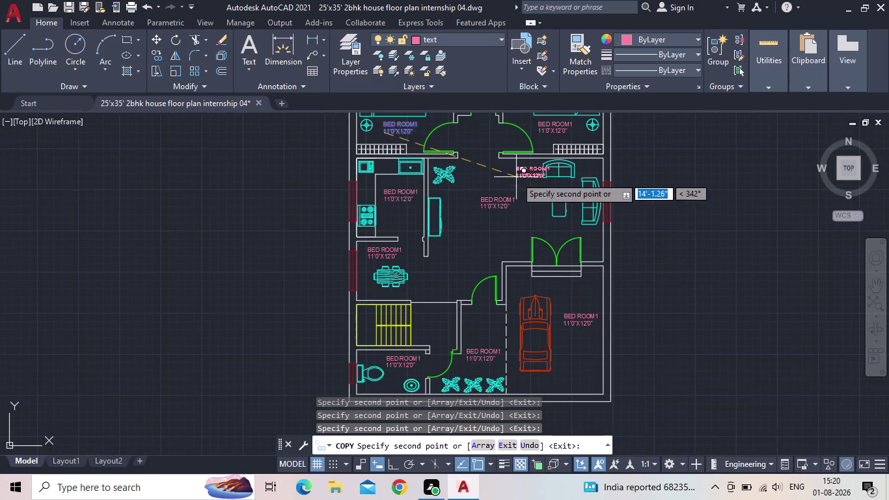
middle_drag(516, 179, 539, 301)
key(Escape)
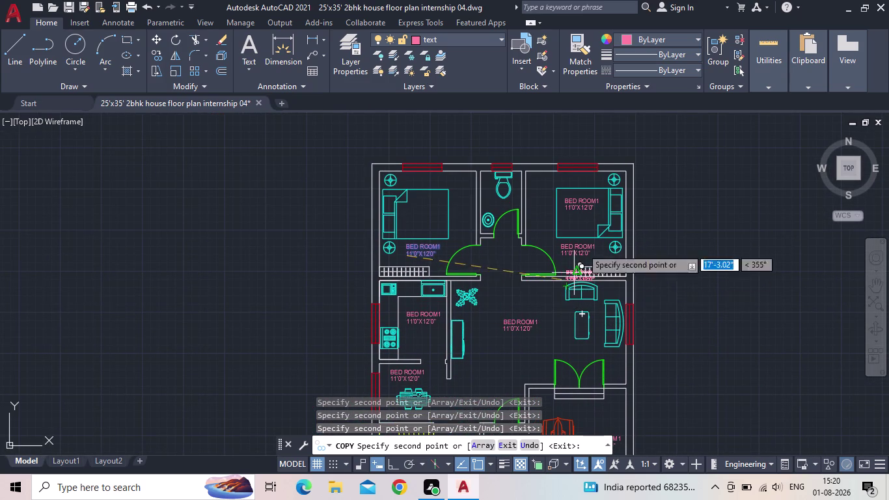
scroll(up, 3)
click(585, 208)
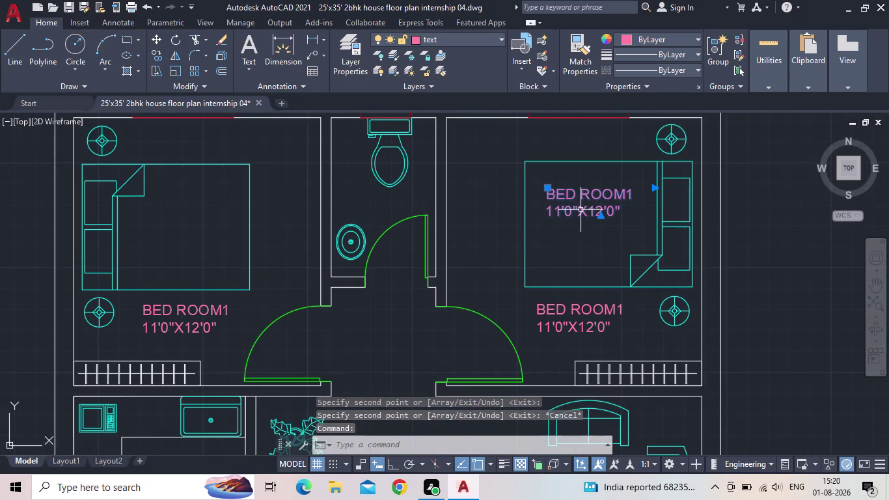
key(Delete)
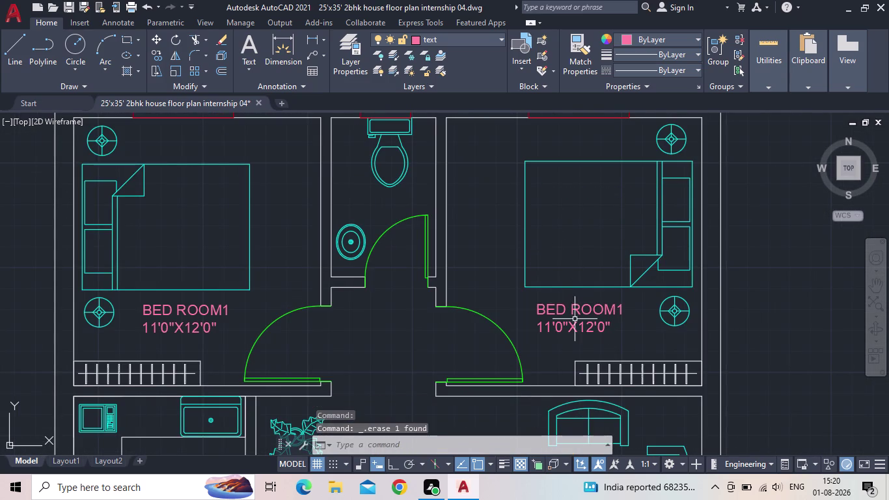
Edit the right bedroom label to read BED ROOM2 with a 10'0" width.
middle_drag(571, 316, 583, 246)
triple_click(589, 257)
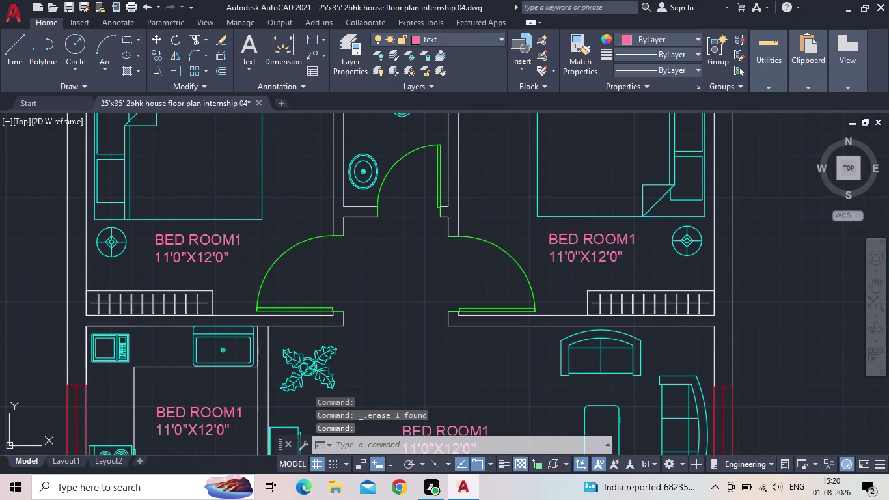
click(635, 241)
key(BackSpace)
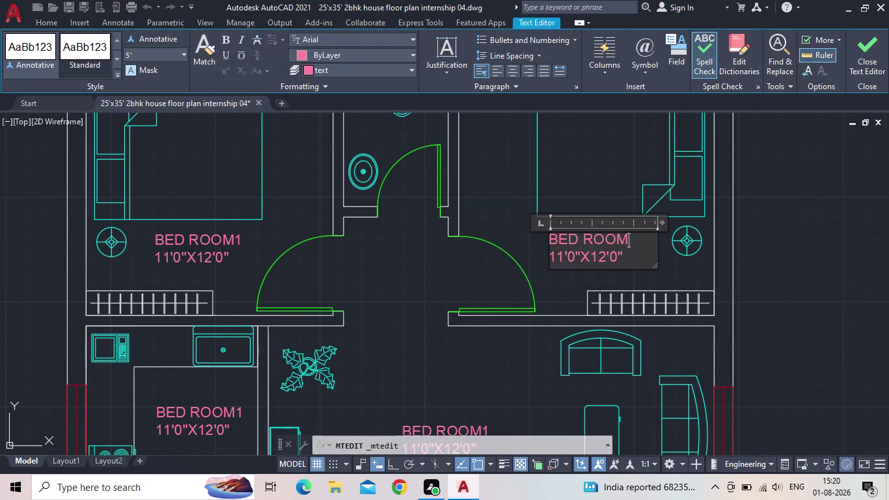
key(2)
scroll(up, 3)
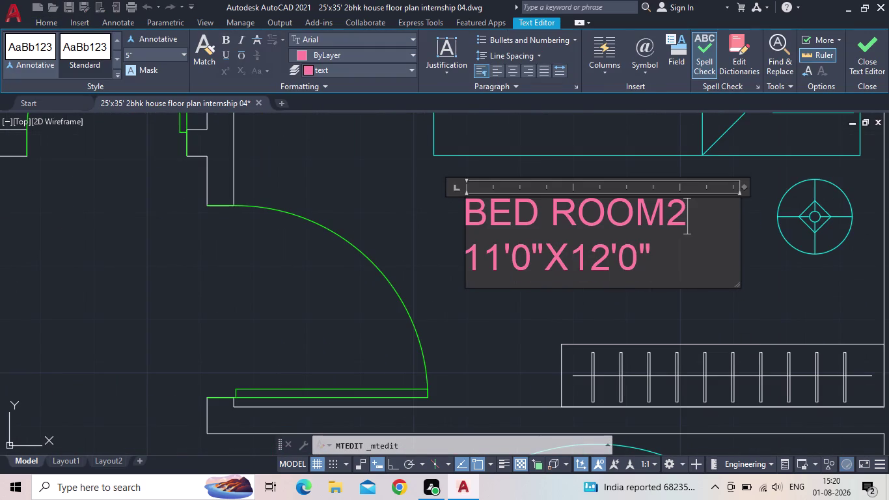
click(503, 260)
key(BackSpace)
key(0)
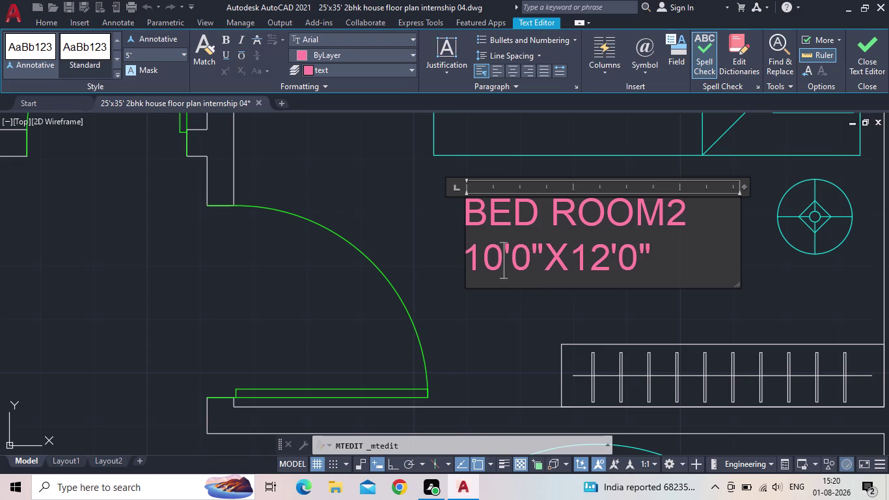
click(661, 265)
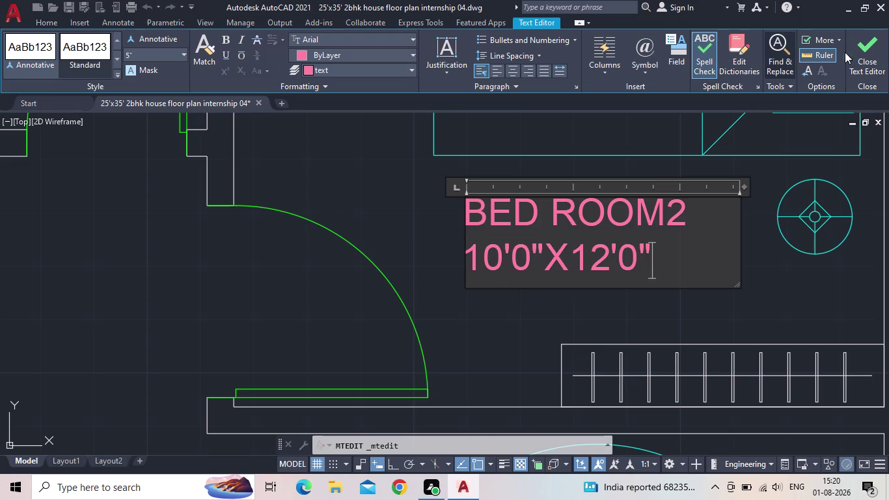
click(872, 56)
Bring both bedrooms into view and select the left bedroom label.
scroll(down, 3)
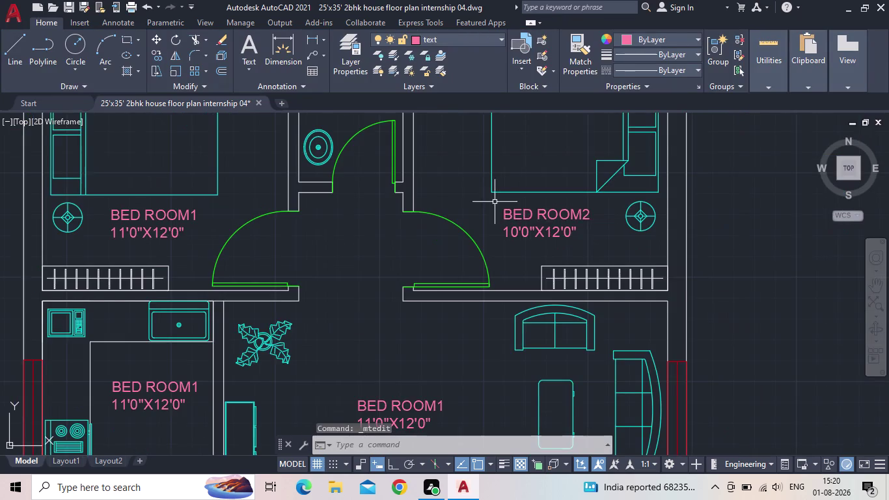
middle_drag(493, 201, 622, 279)
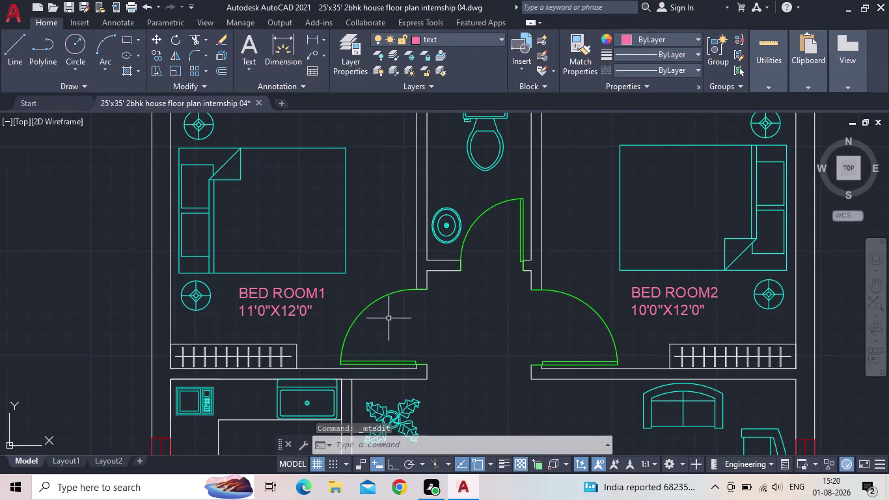
click(282, 296)
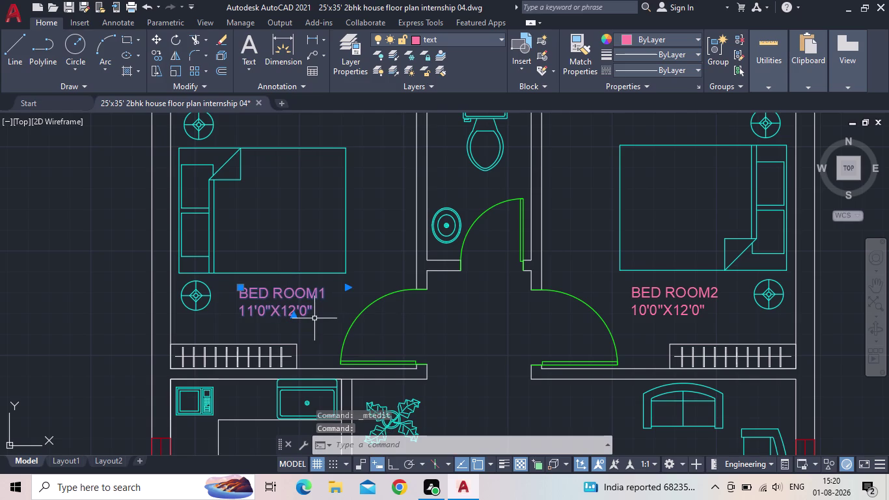
Copy the bedroom label into the middle toilet with CO.
key(c)
key(o)
key(Return)
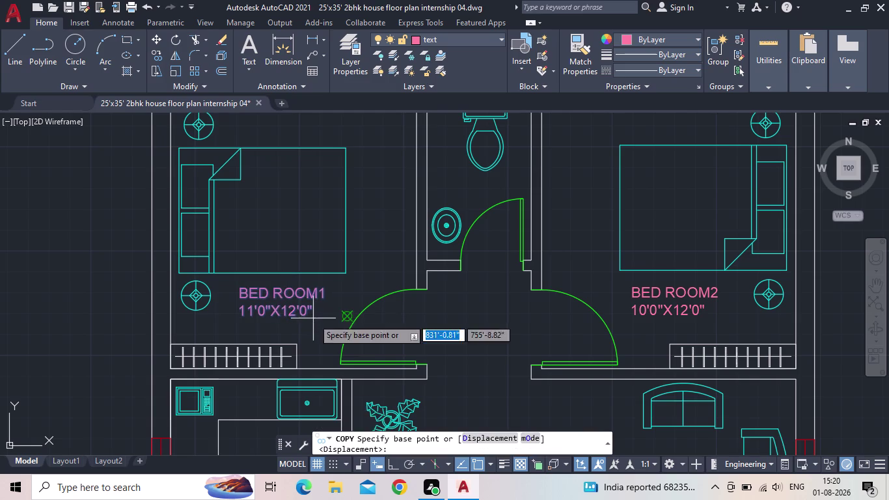
click(243, 314)
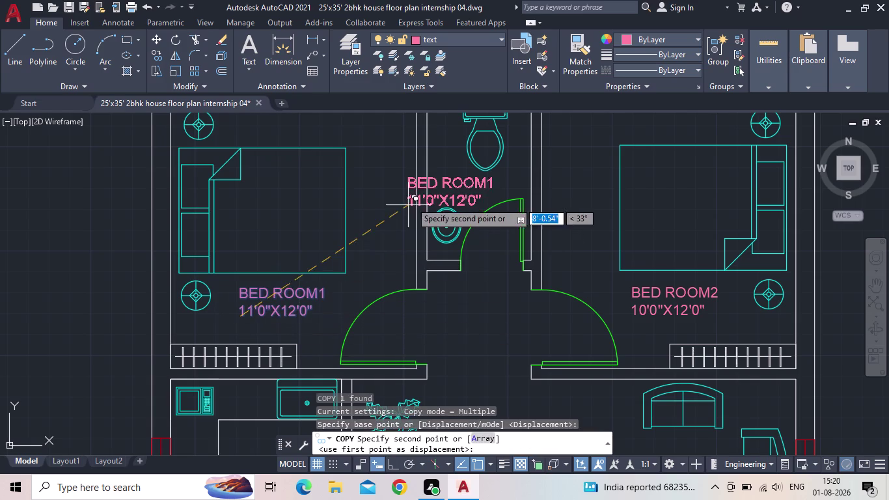
middle_drag(431, 214, 430, 220)
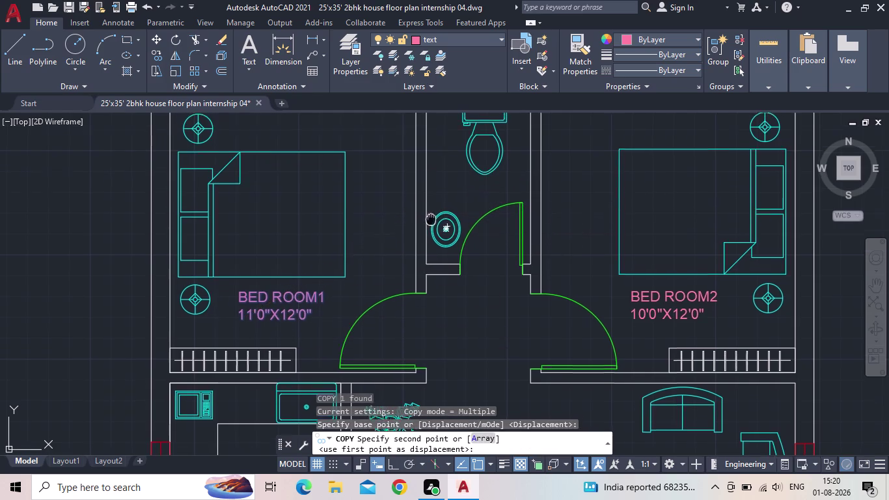
middle_drag(430, 220, 403, 288)
scroll(up, 3)
scroll(up, 3)
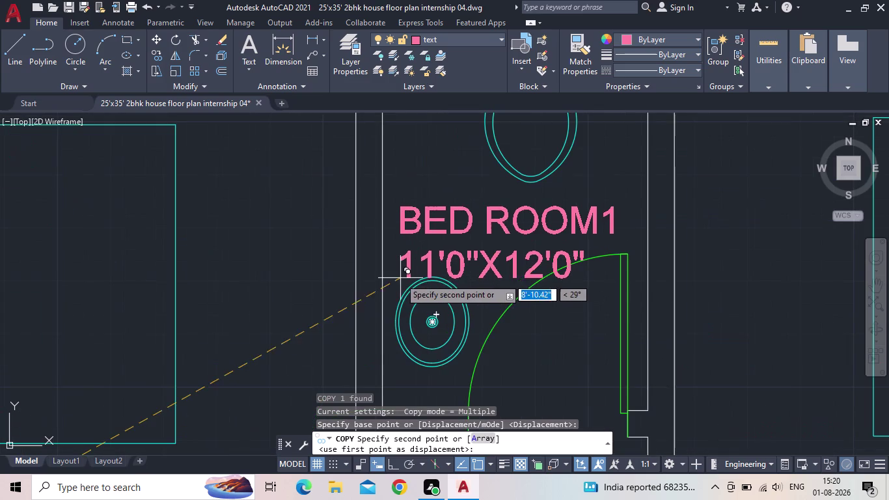
click(397, 262)
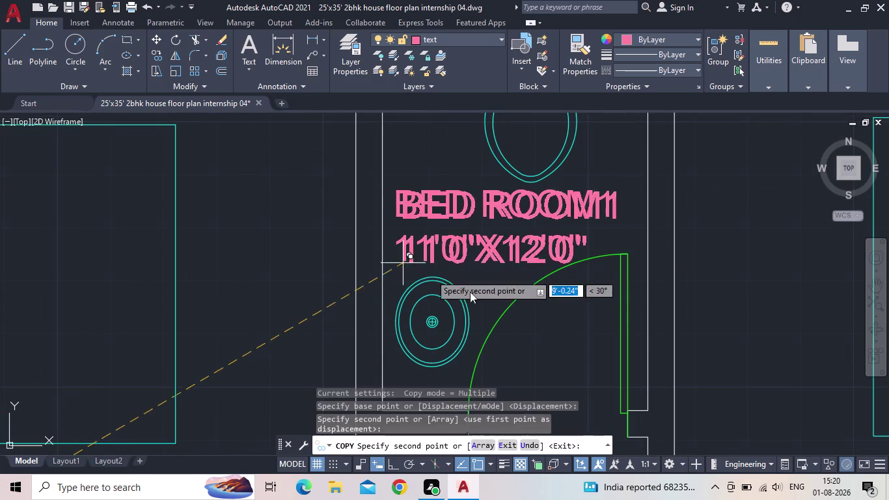
key(Escape)
Rename the copied label from BED ROOM1 to TOILET.
click(490, 245)
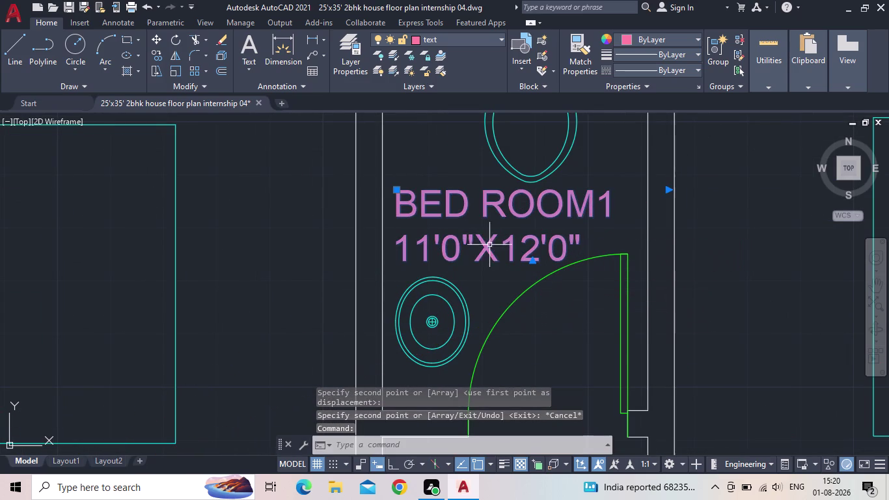
double_click(557, 237)
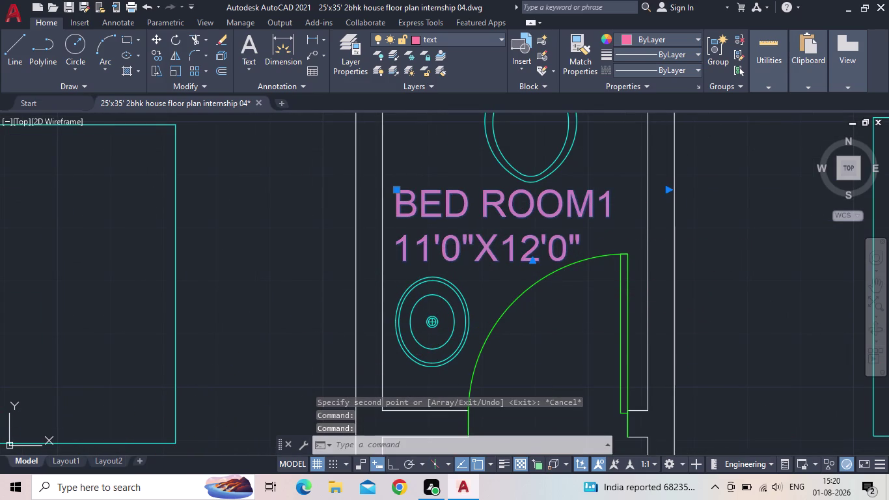
click(614, 209)
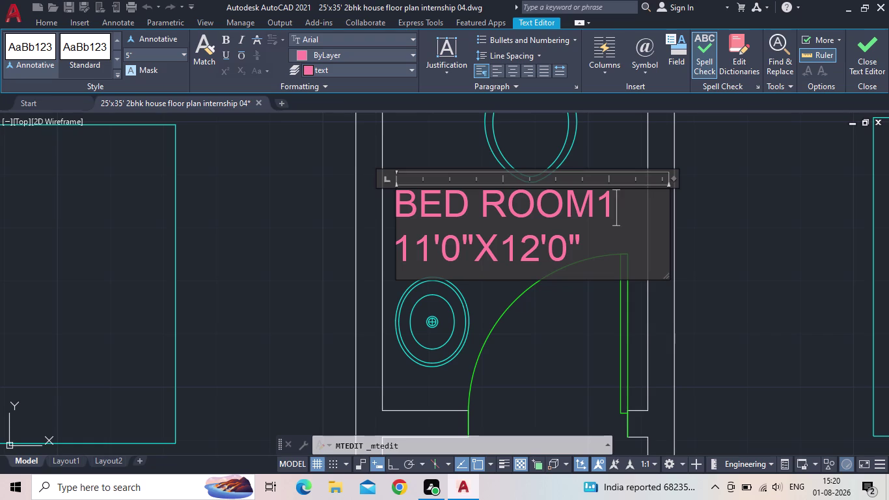
key(BackSpace)
key(BackSpace)
key(BackSpace)
key(BackSpace)
key(BackSpace)
key(BackSpace)
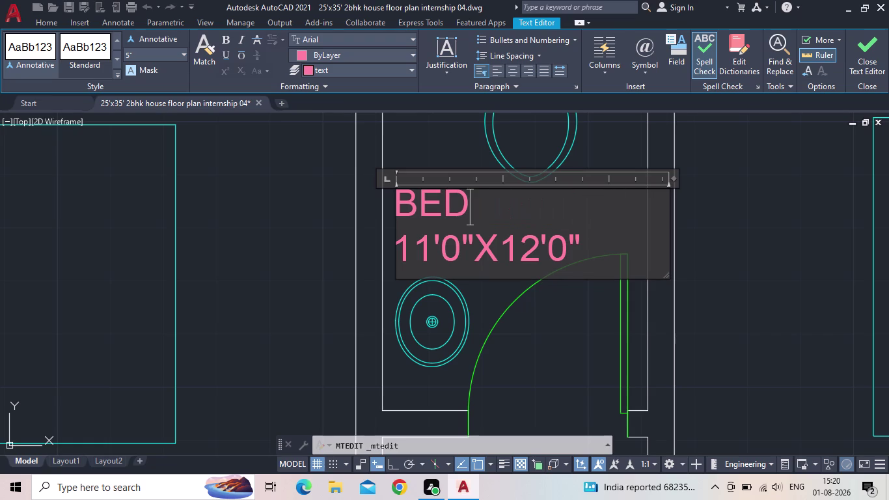
key(BackSpace)
key(BackSpace)
key(BackSpace)
text(TOIL)
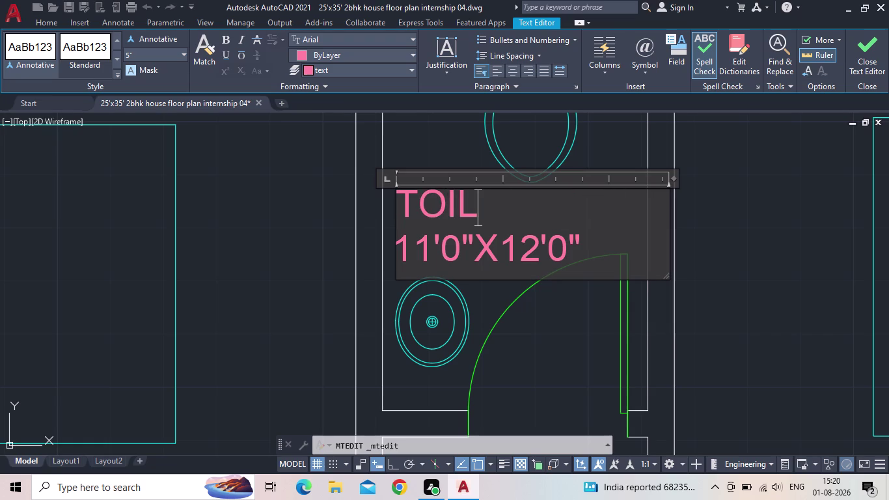
text(ET)
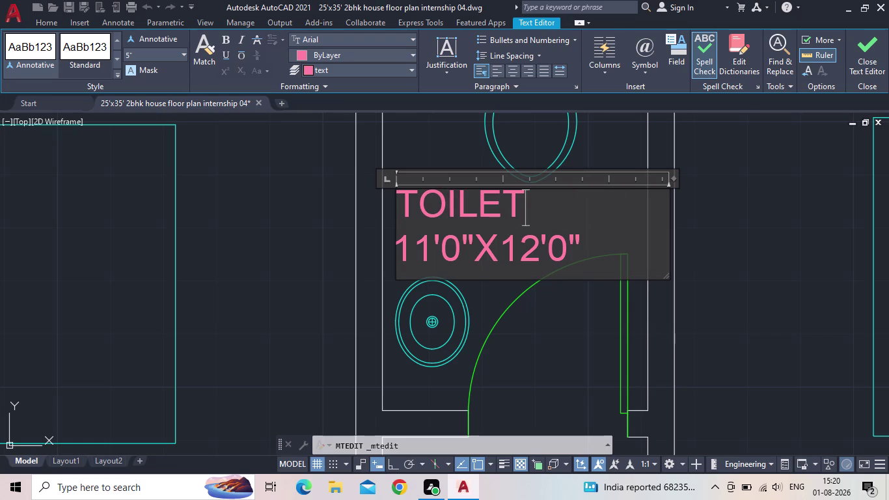
Erase the copied bedroom dimensions from the toilet label.
key(Down)
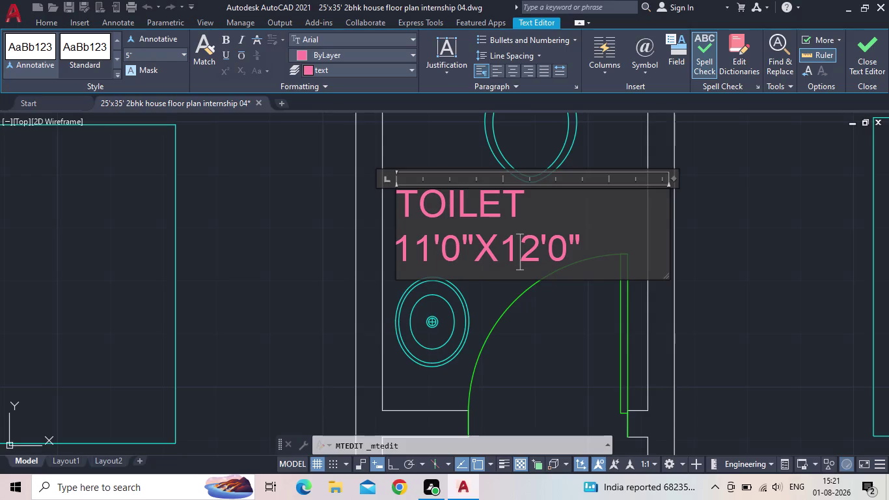
key(Right)
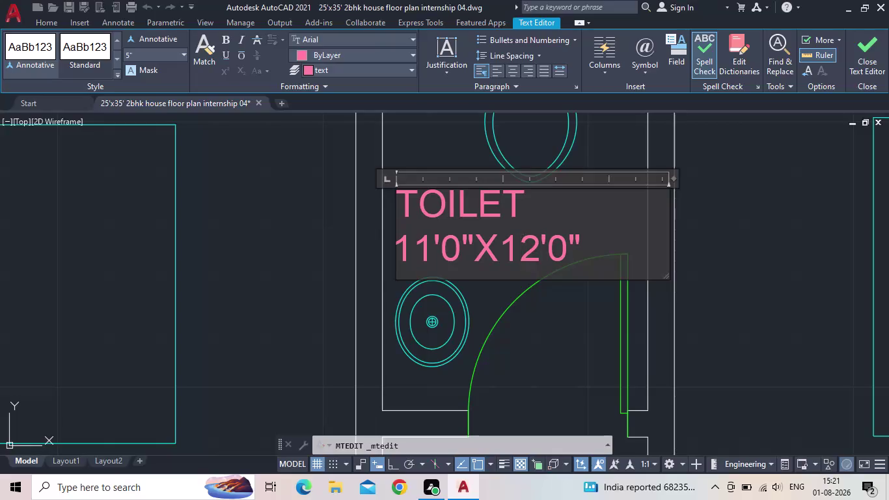
key(Right)
key(Right)
key(Right)
key(Right)
key(Right)
key(BackSpace)
key(BackSpace)
key(BackSpace)
key(BackSpace)
key(BackSpace)
key(BackSpace)
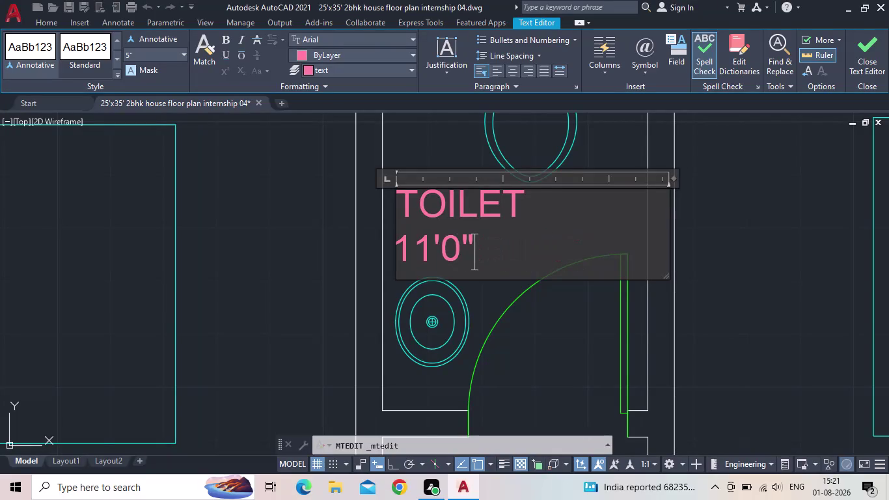
key(BackSpace)
key(BackSpace)
key(BackSpace)
key(BackSpace)
key(BackSpace)
Enter 5'0"X7'6" as the toilet size and close the text editor.
text(5)
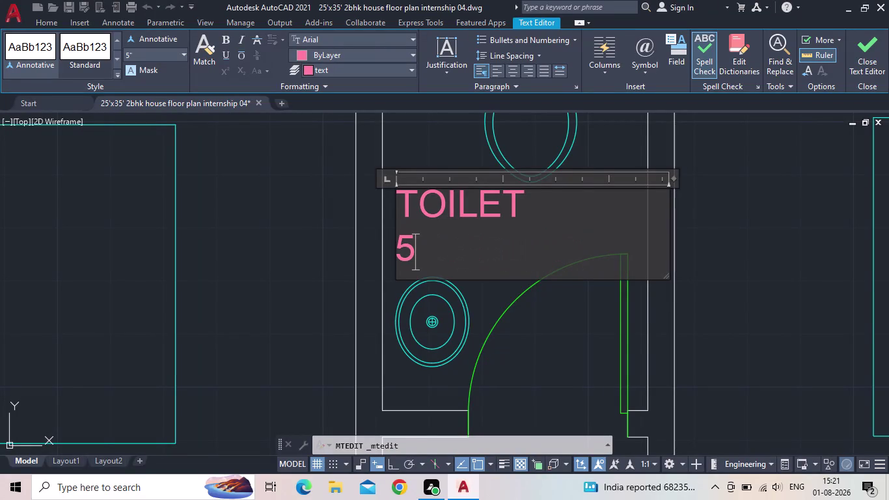
text('0")
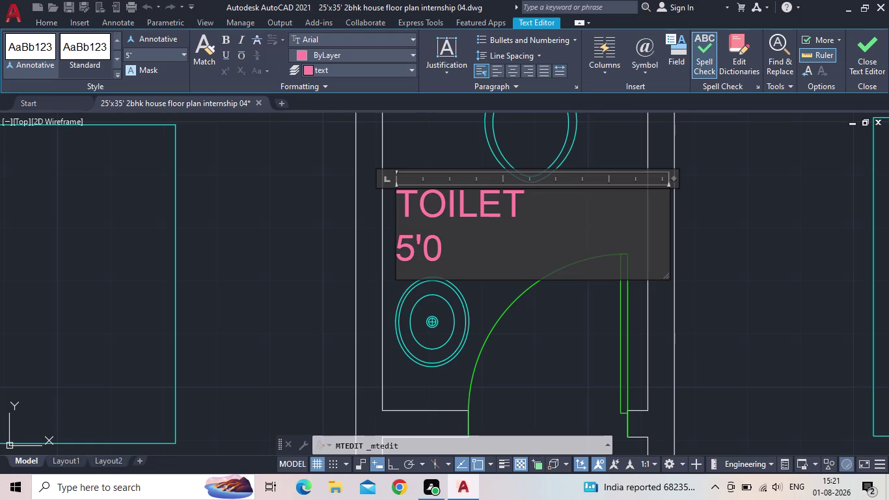
key(x)
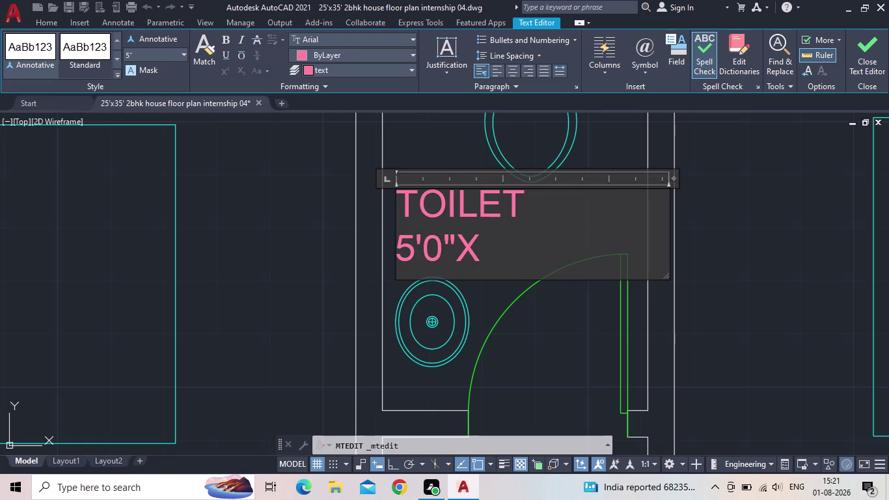
text(7')
text(6")
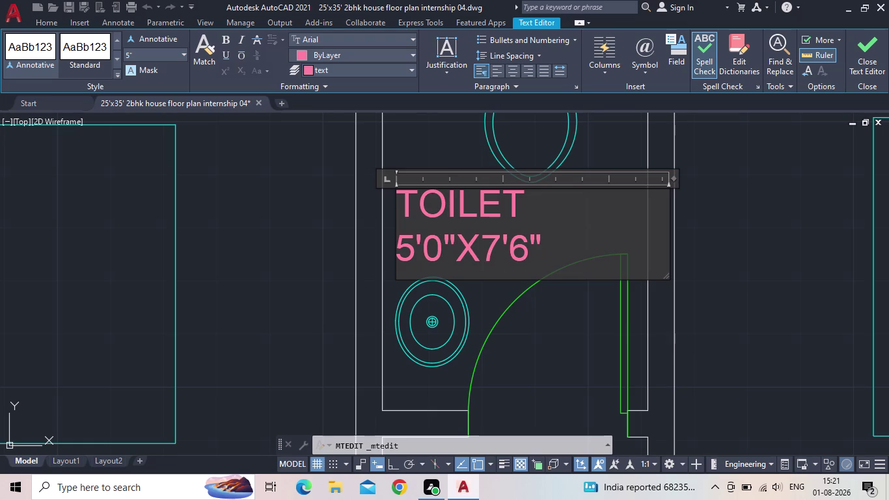
key(Return)
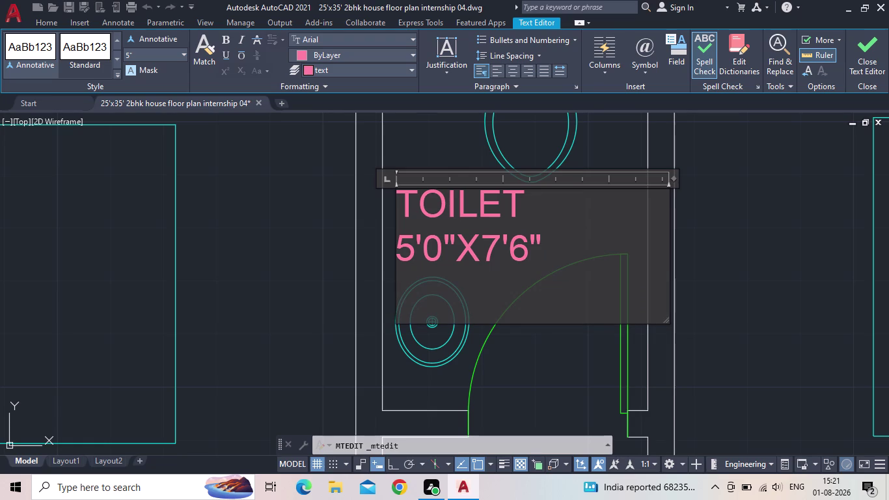
click(869, 45)
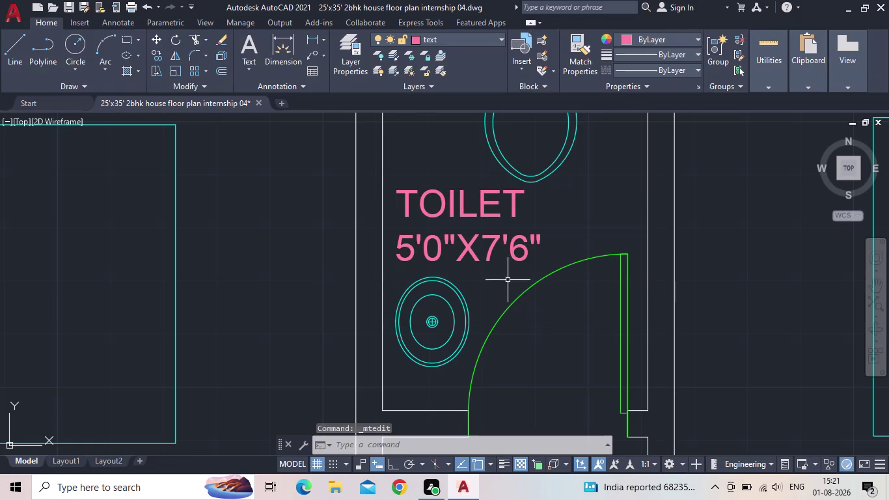
Scale the TOILET label slightly smaller from a lower-left base point using SC.
drag(510, 282, 501, 275)
click(443, 209)
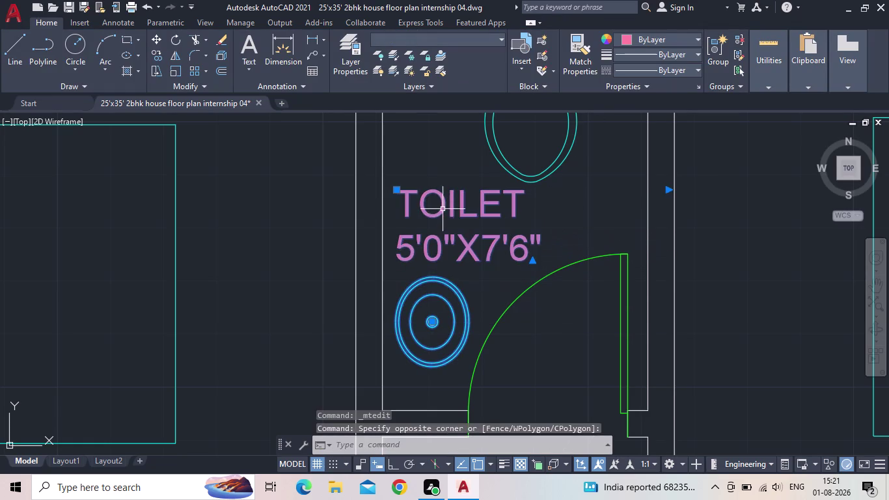
key(Escape)
click(515, 261)
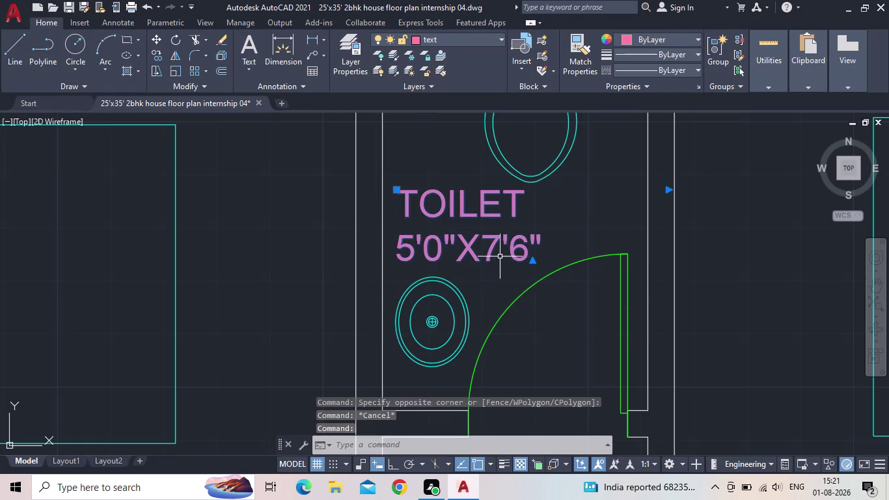
key(s)
key(c)
key(space)
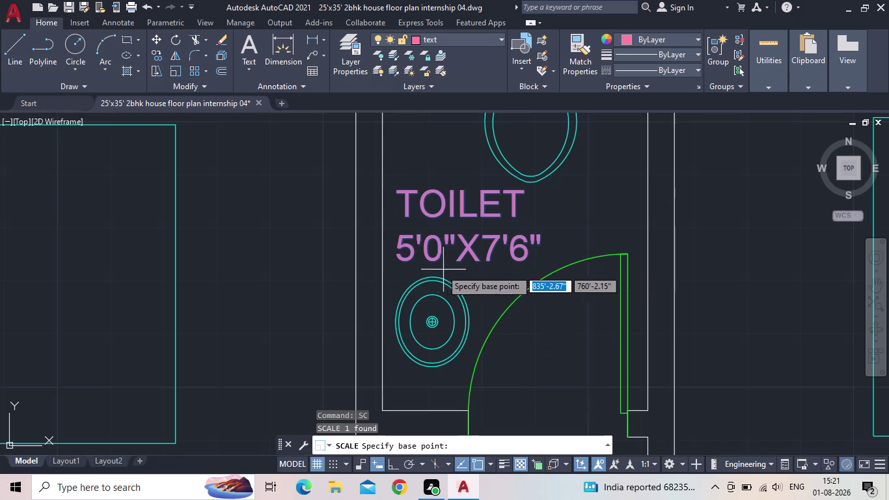
click(401, 263)
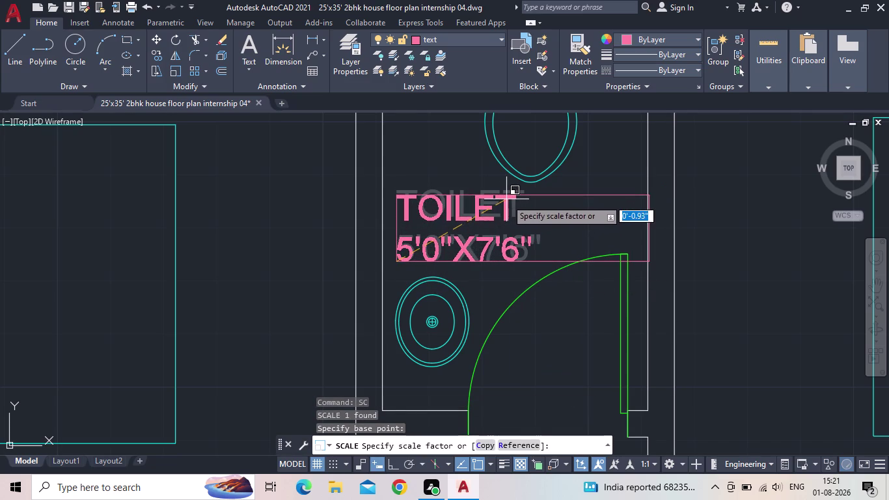
click(507, 200)
Reselect the TOILET label and start moving it by its corner, then cancel.
click(457, 225)
double_click(460, 217)
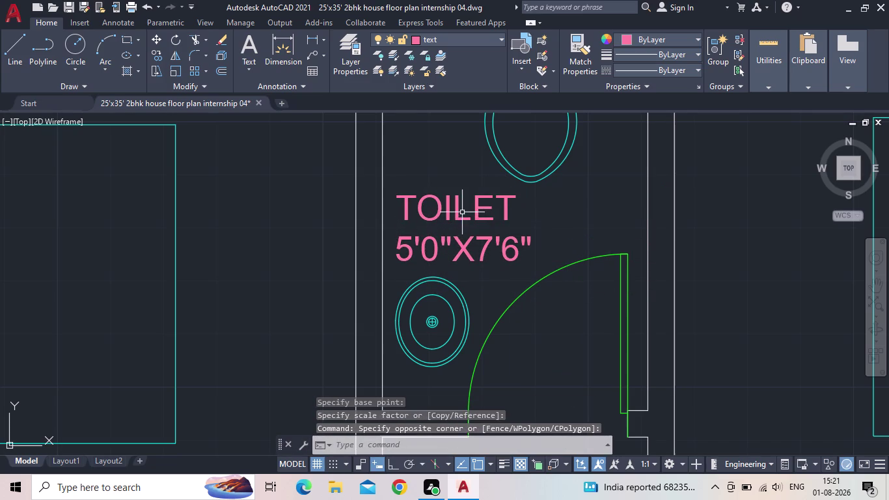
click(462, 213)
click(454, 212)
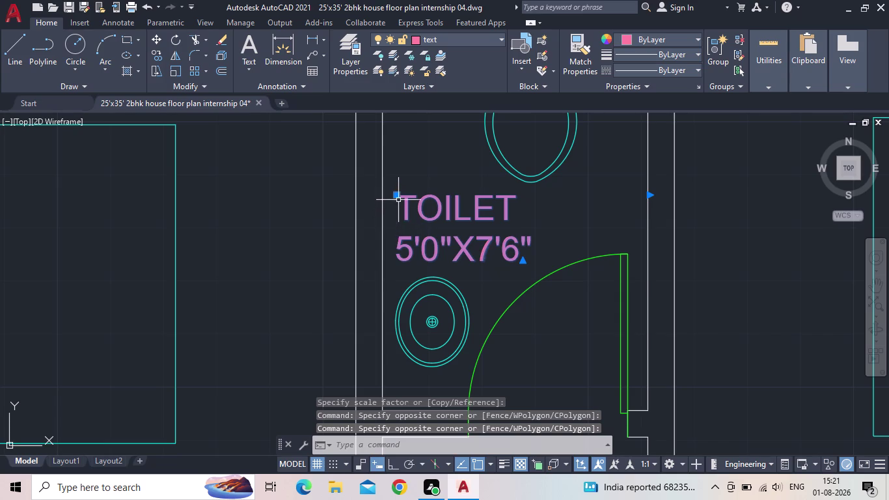
click(398, 197)
click(410, 195)
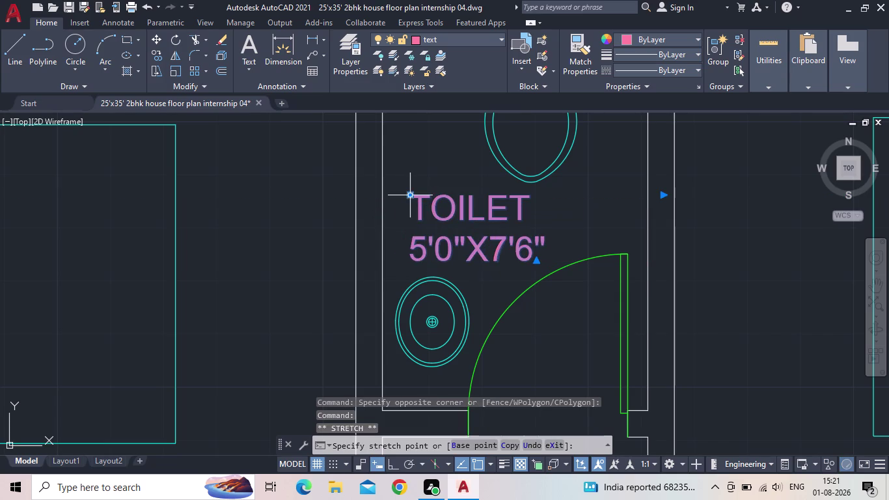
scroll(down, 3)
scroll(down, 3)
key(Escape)
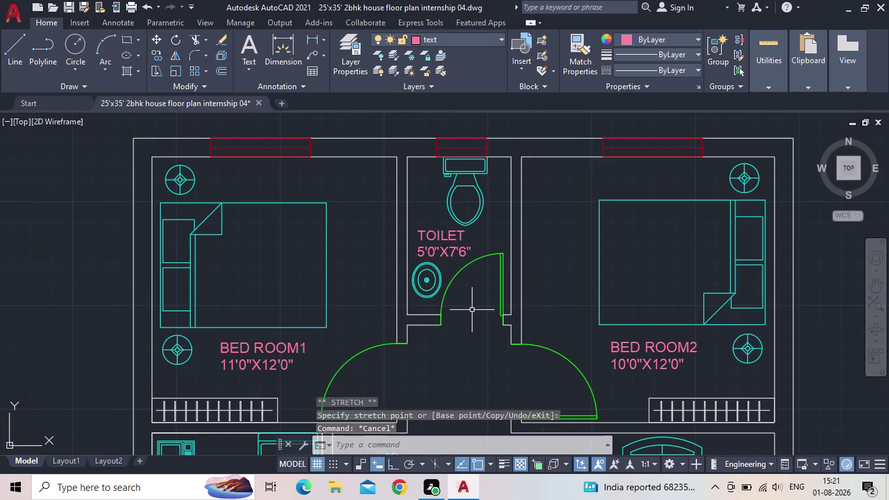
Pan to the kitchen and open its copied BED ROOM1 label for editing.
scroll(down, 3)
middle_drag(461, 314, 434, 263)
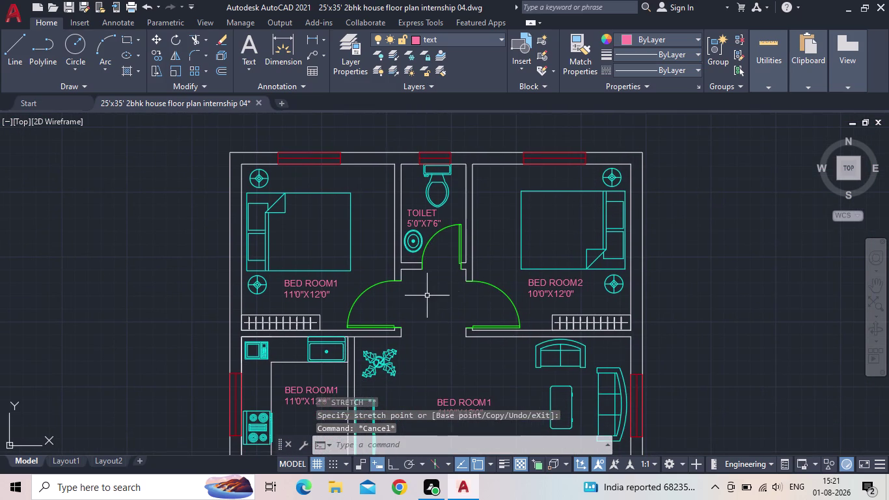
scroll(up, 3)
middle_drag(427, 299, 401, 176)
scroll(down, 3)
scroll(up, 3)
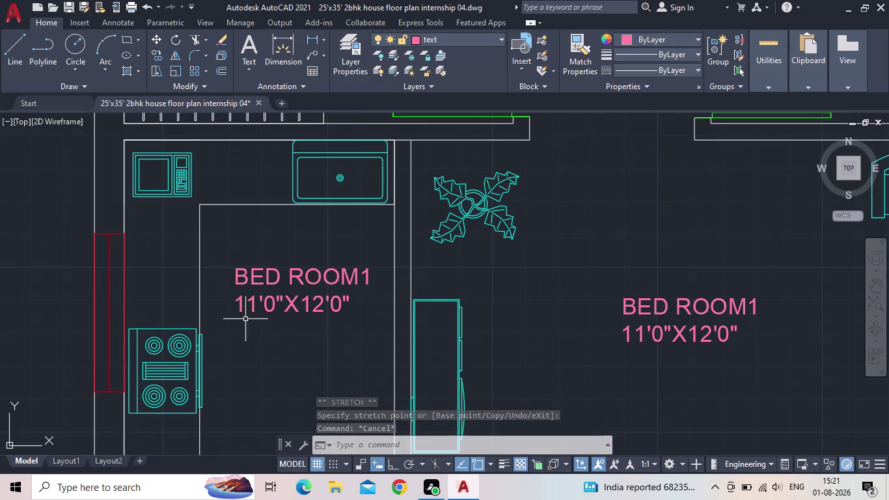
triple_click(303, 273)
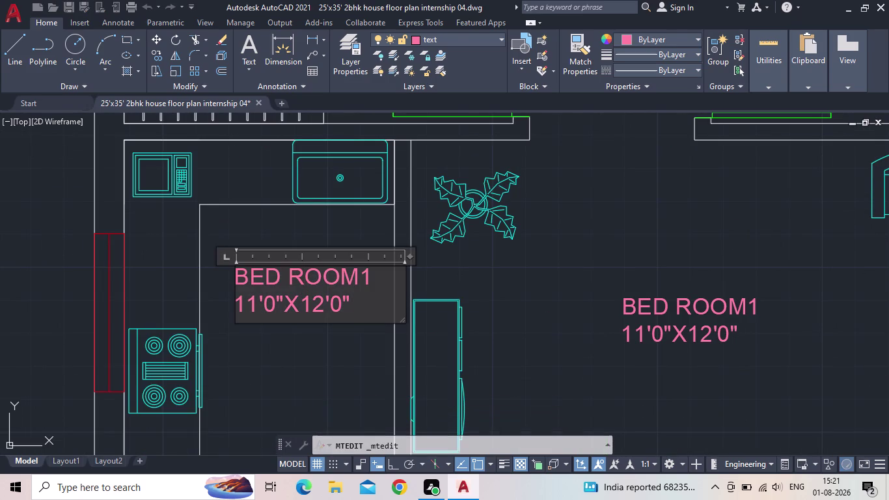
Replace BED ROOM1 in the kitchen label's first line with KITCHEN.
click(389, 277)
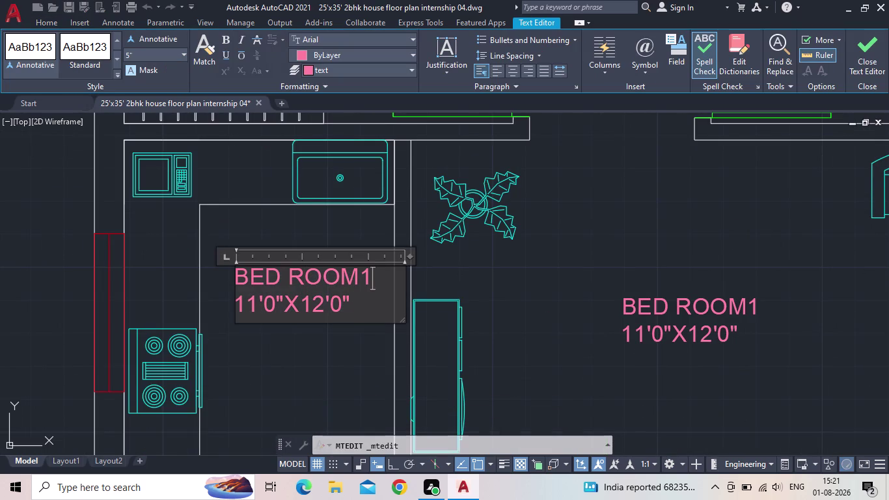
key(BackSpace)
key(BackSpace)
key(BackSpace)
key(BackSpace)
key(BackSpace)
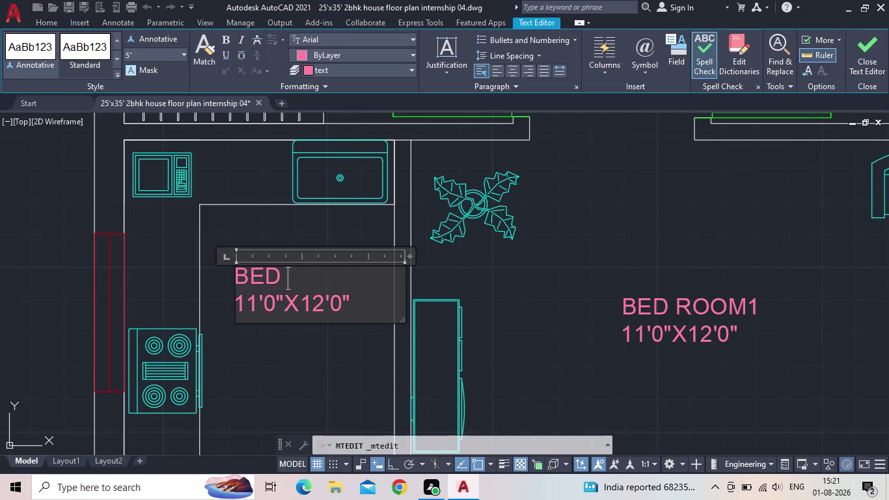
key(BackSpace)
key(BackSpace)
key(BackSpace)
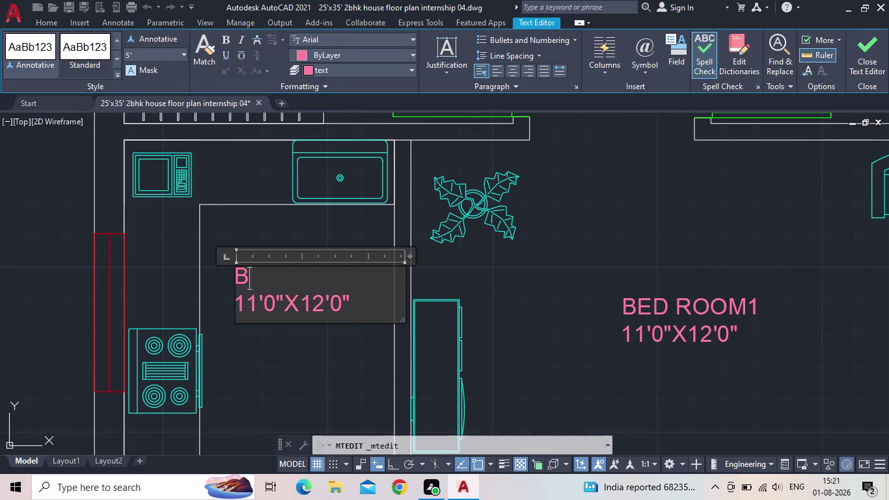
key(BackSpace)
text(KIT)
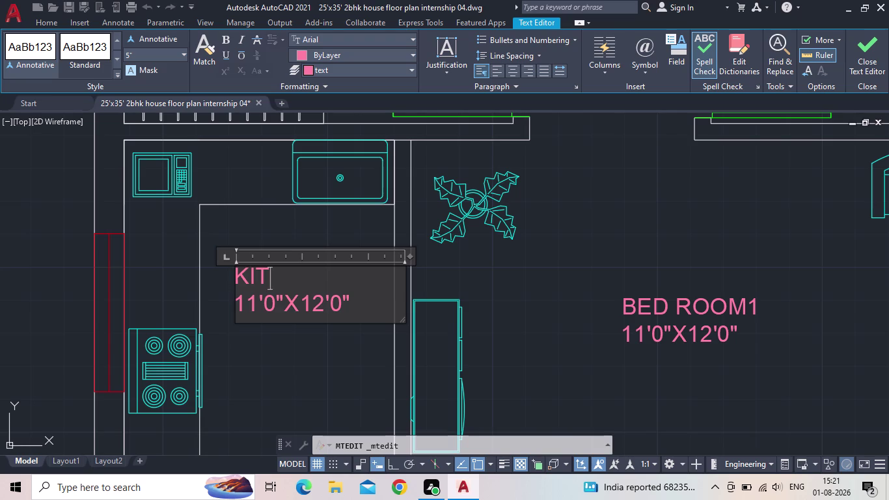
text(CHEN)
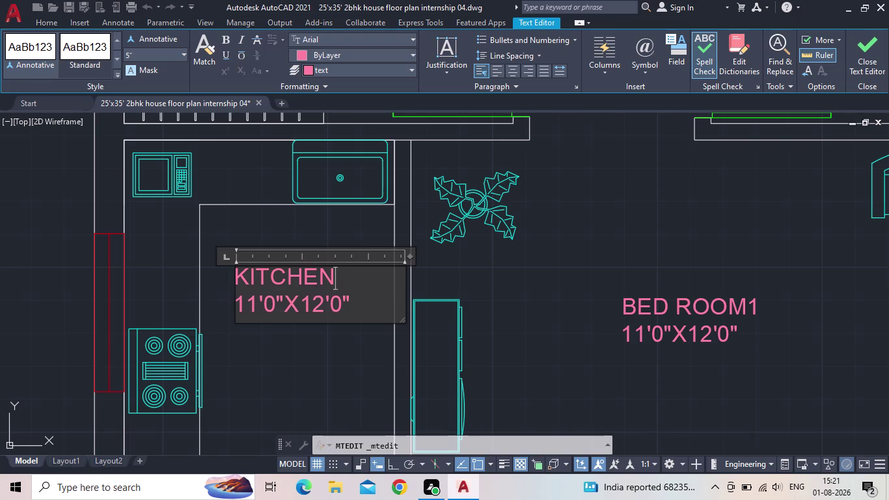
Clear the old dimensions from the kitchen label's second line.
key(Down)
key(Right)
key(Right)
key(BackSpace)
key(BackSpace)
key(BackSpace)
key(BackSpace)
key(BackSpace)
key(BackSpace)
key(BackSpace)
key(BackSpace)
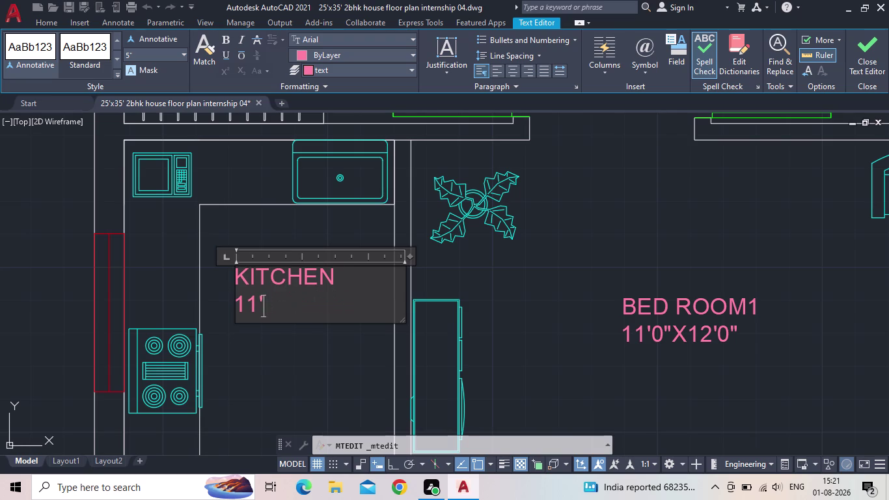
key(BackSpace)
key(BackSpace)
key(BackSpace)
Enter the kitchen dimensions 8'0"X9'0" and close the Text Editor.
text(8')
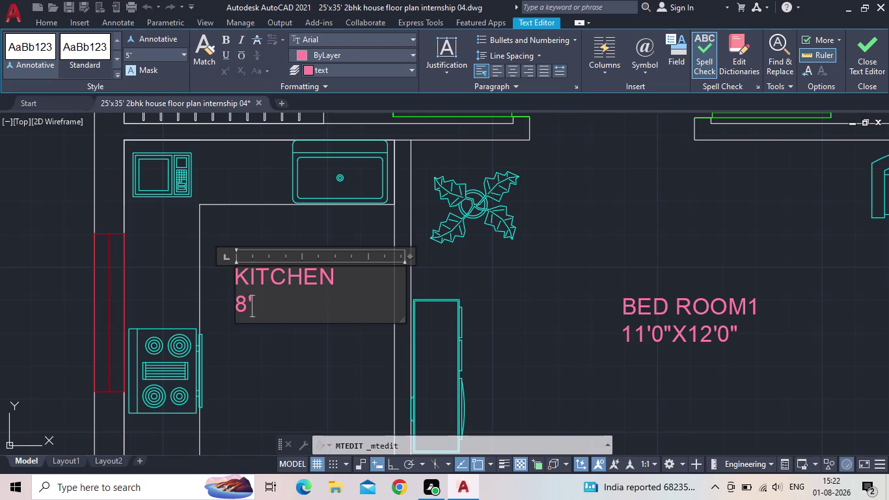
key(0)
key(shift+quotedbl)
key(x)
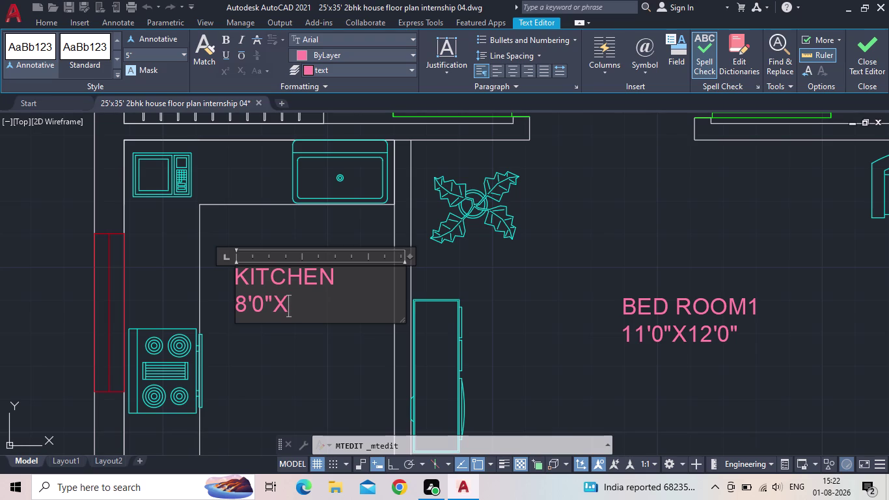
key(9)
key(apostrophe)
text(0")
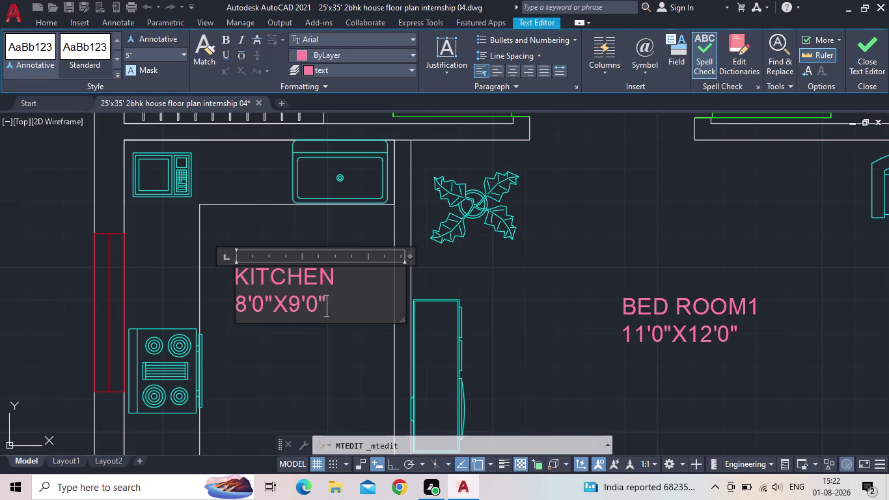
key(Return)
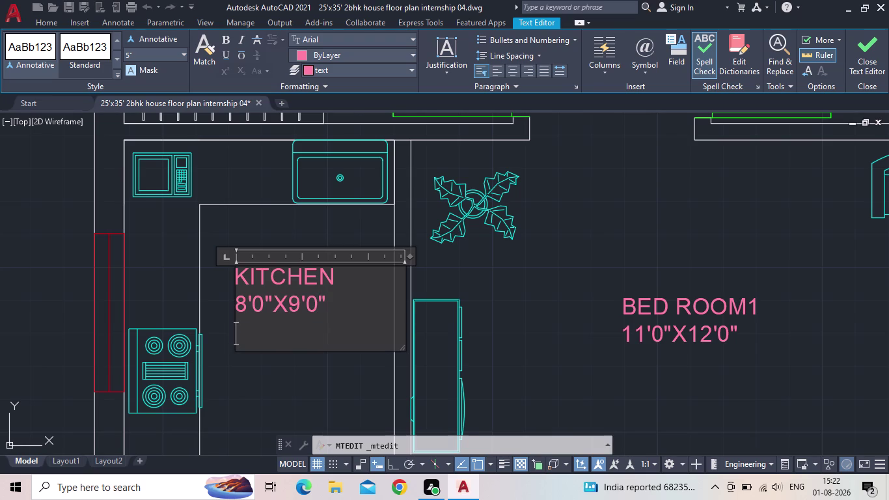
click(868, 61)
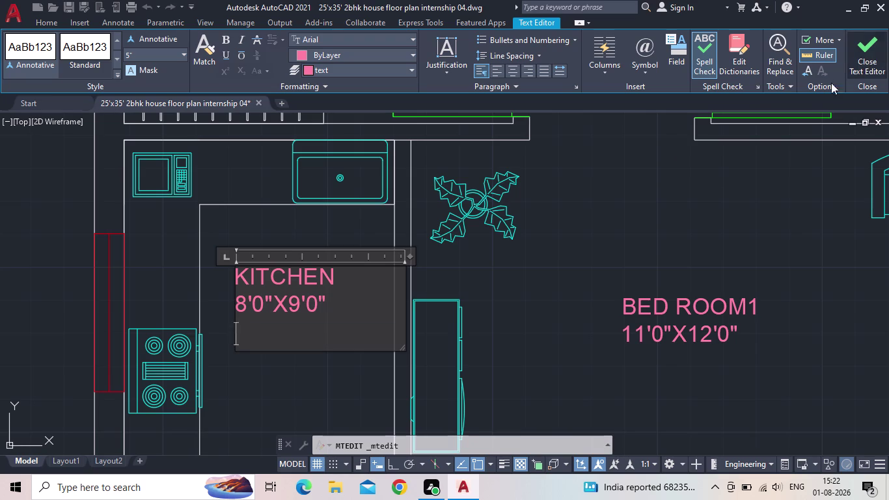
middle_drag(426, 266, 422, 207)
Open the copied label near the dining table and replace its text with DINNING.
scroll(down, 3)
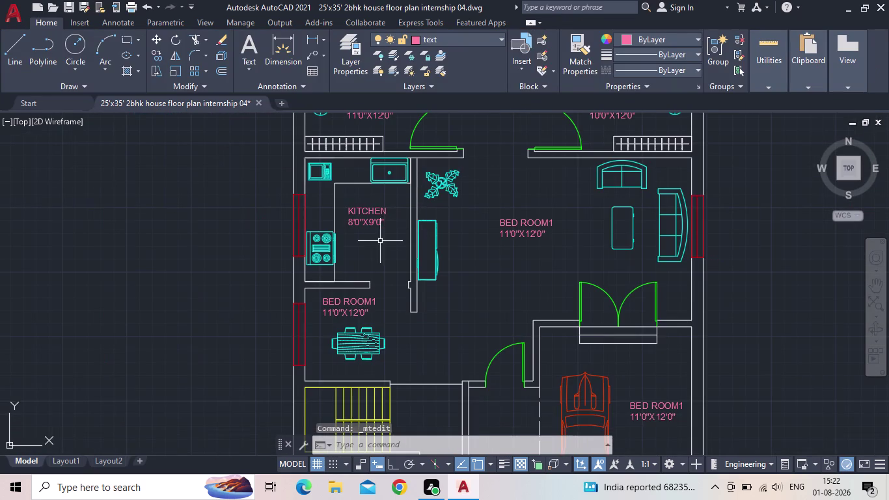
scroll(up, 3)
scroll(up, 3)
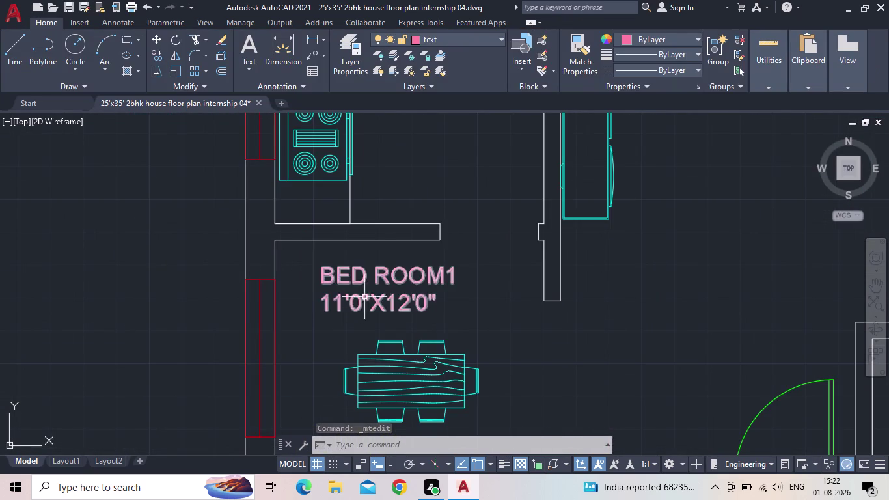
double_click(376, 277)
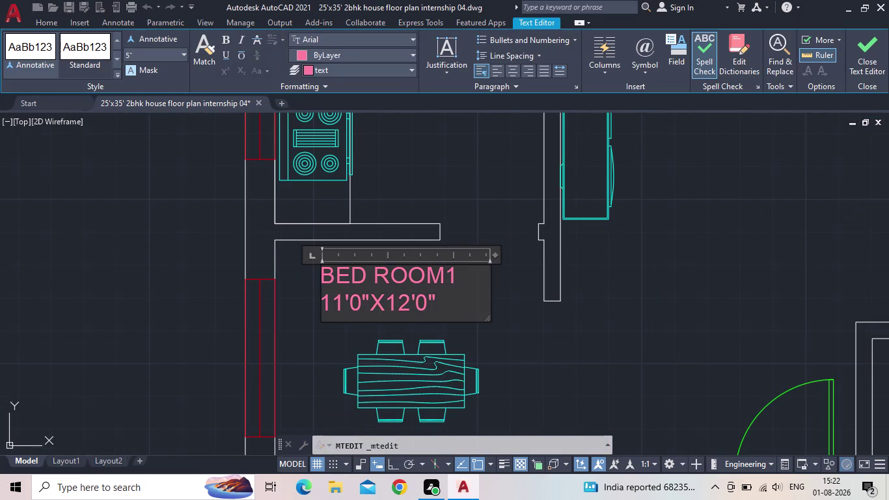
drag(456, 302, 321, 273)
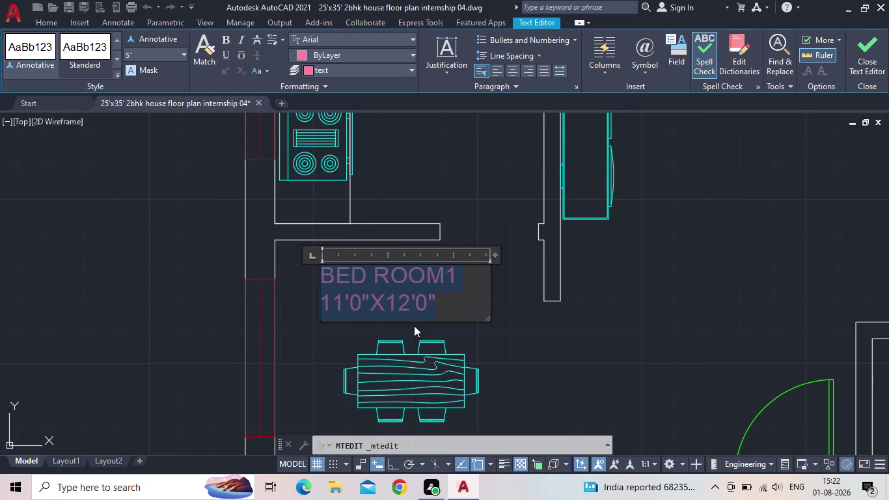
text(D)
text(INNIN)
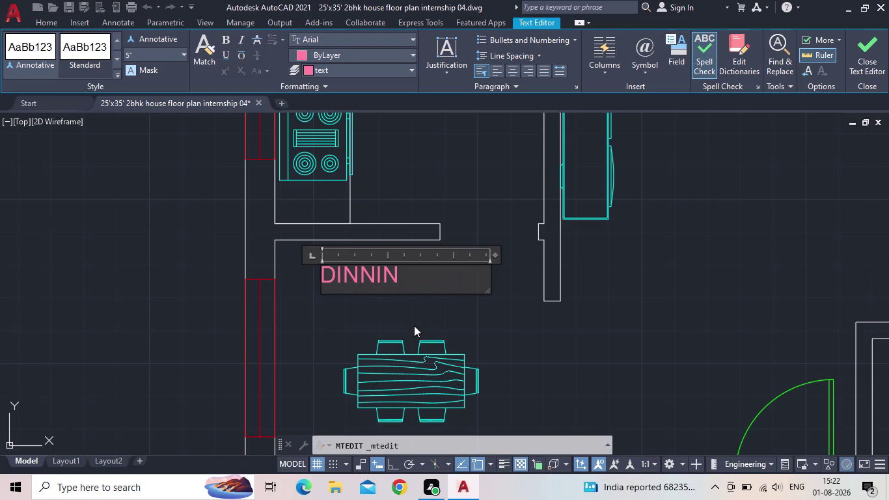
text(G)
Add the dimensions 8'0"X8'0" on a second line and close the editor.
key(Return)
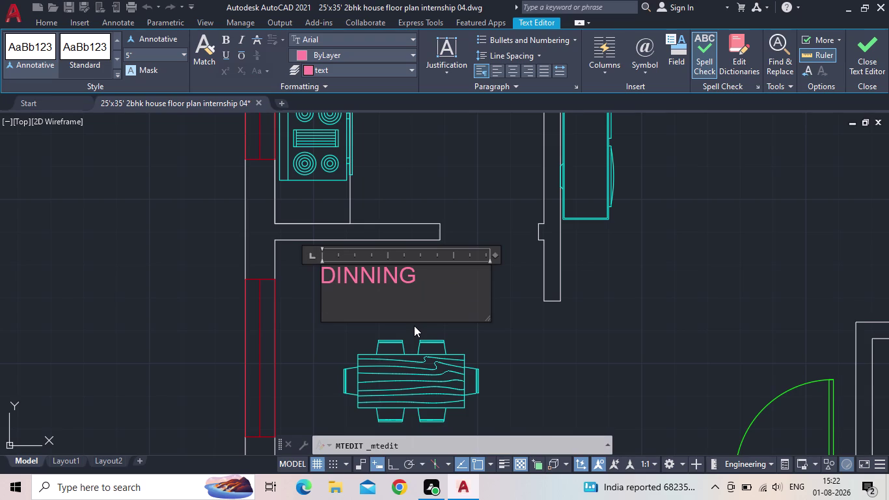
key(8)
text('0)
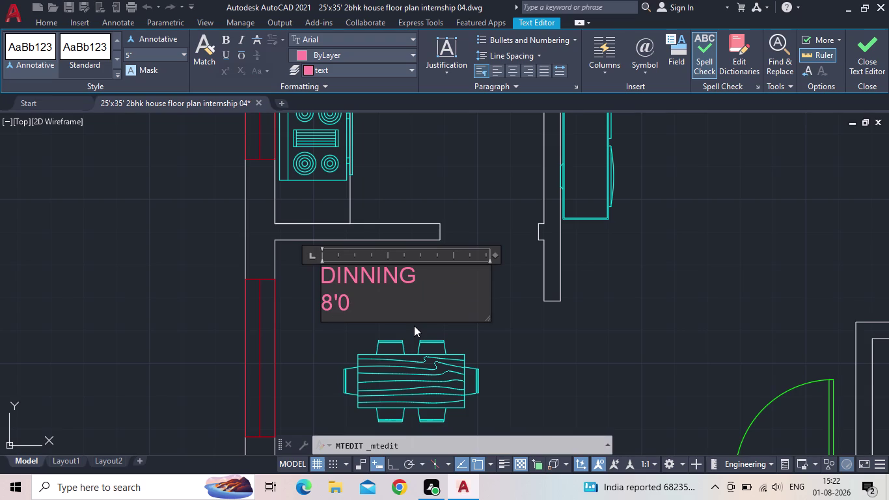
text(")
key(x)
text(8')
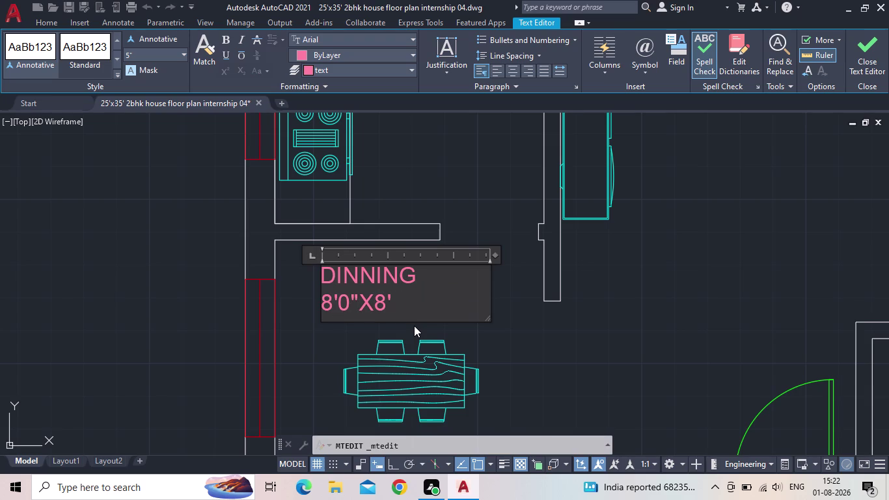
text(0)
key(shift+quotedbl)
click(869, 61)
scroll(down, 3)
scroll(down, 3)
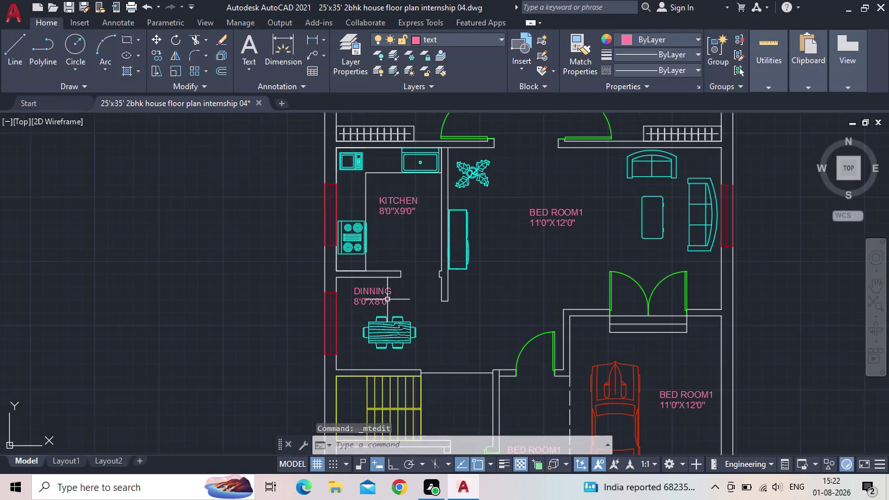
Pan to the living area and open its copied BED ROOM1 label for editing.
middle_drag(403, 291, 338, 289)
scroll(up, 3)
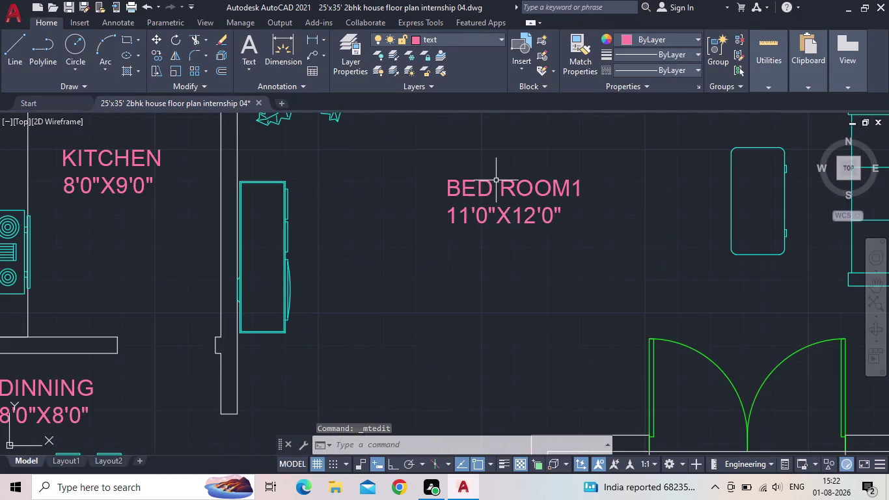
click(492, 186)
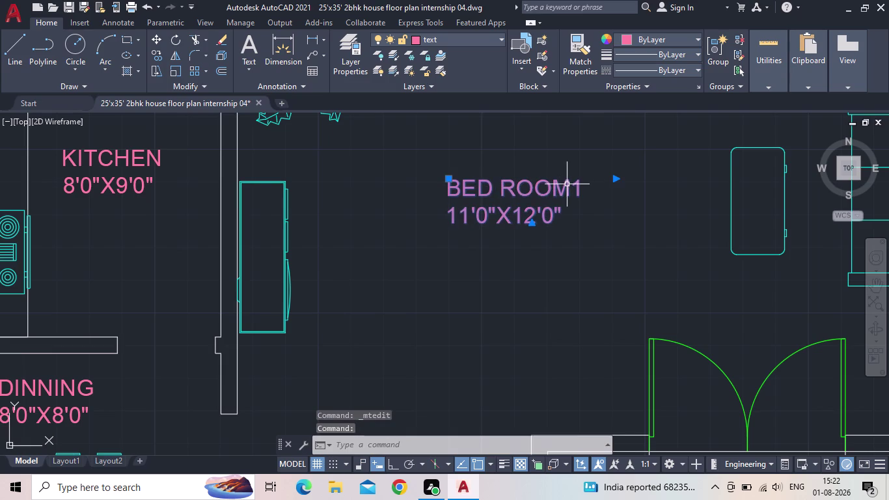
double_click(567, 185)
click(582, 195)
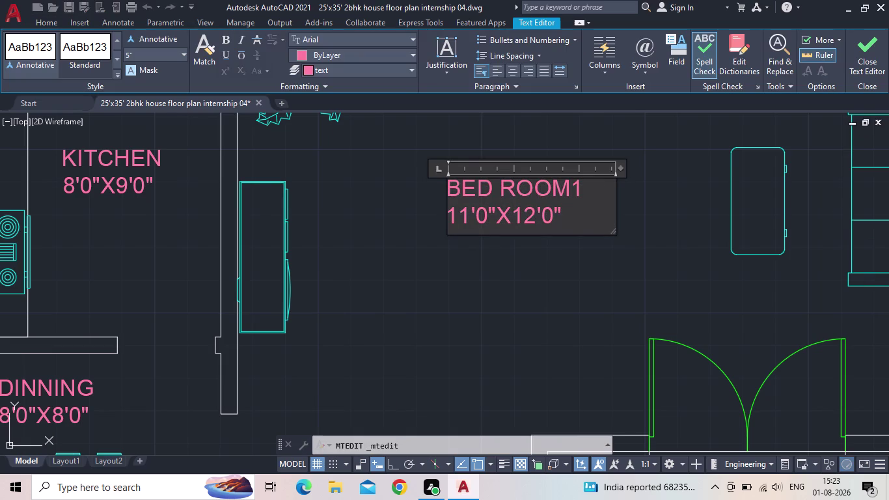
Replace BED ROOM1 in the first line with LIVING ROOM.
key(BackSpace)
key(BackSpace)
key(BackSpace)
key(BackSpace)
key(BackSpace)
key(BackSpace)
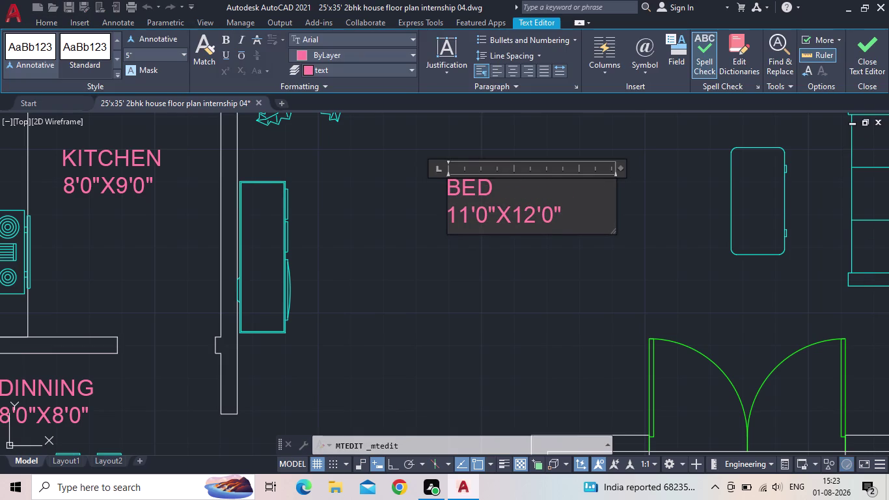
key(BackSpace)
key(BackSpace)
key(BackSpace)
text(L)
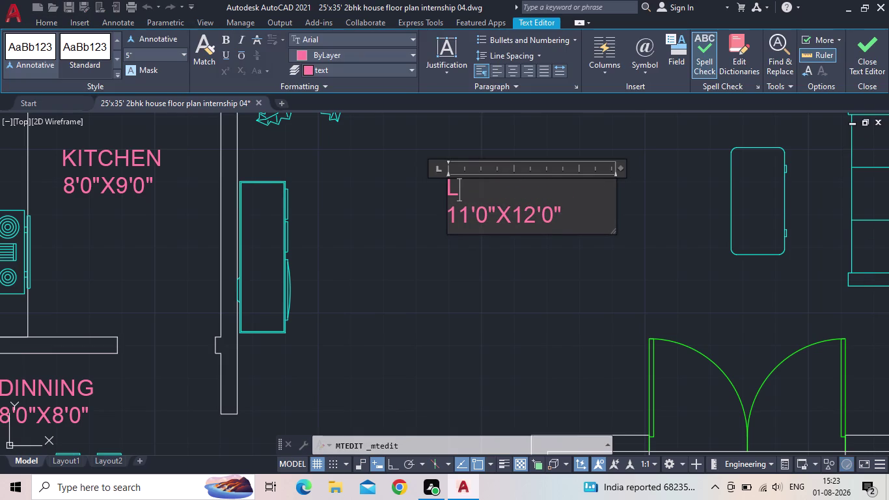
text(IVING)
key(space)
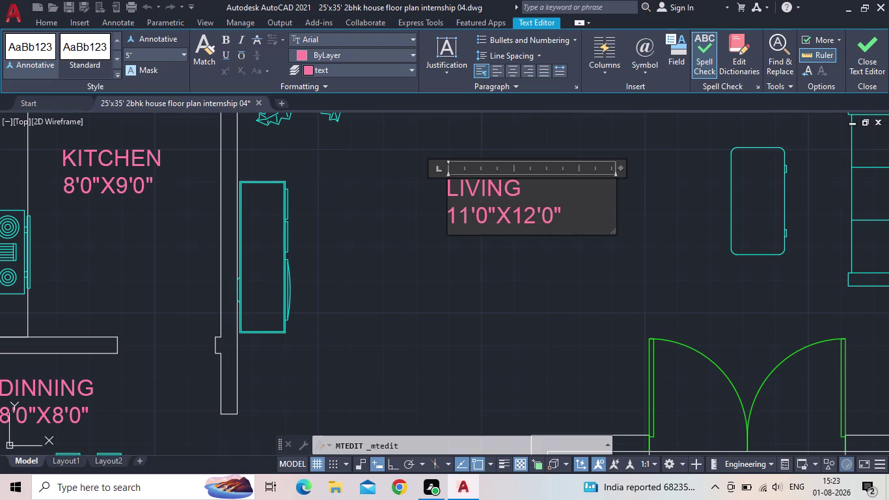
text(ROOM)
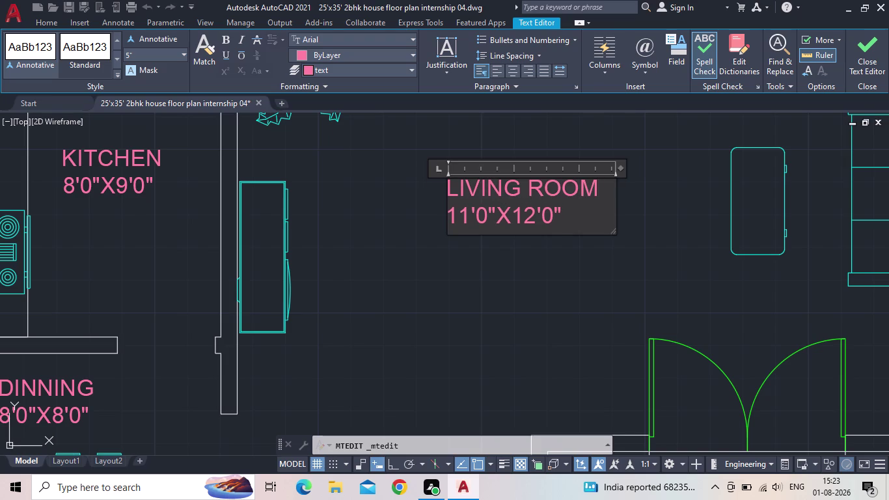
Delete the old 11'0"X12'0" dimensions from the living room label.
key(Down)
key(BackSpace)
key(BackSpace)
key(BackSpace)
key(BackSpace)
key(BackSpace)
key(BackSpace)
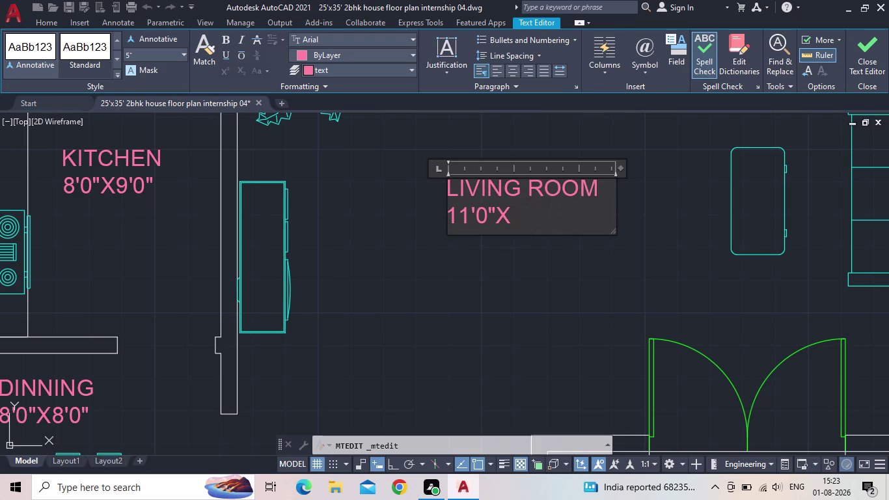
key(BackSpace)
key(BackSpace)
key(BackSpace)
key(BackSpace)
Enter the living room dimensions 14'0"X14'0" and close the Text Editor.
text(4)
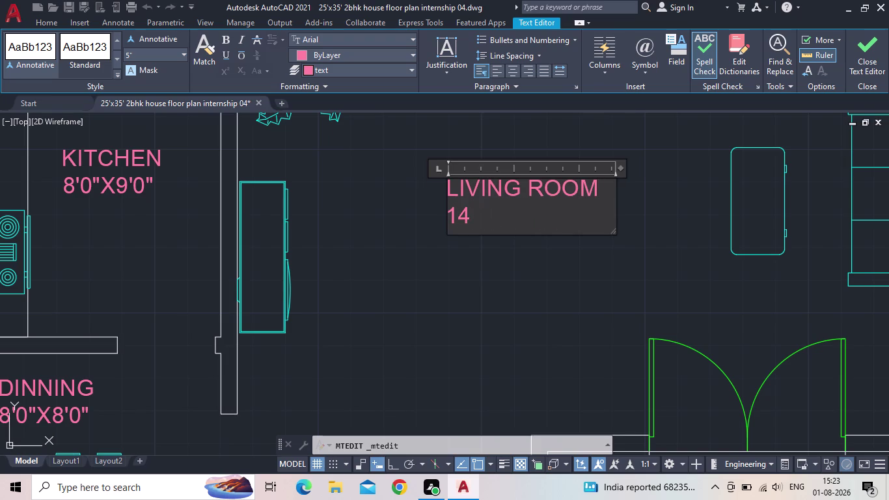
text('0")
key(x)
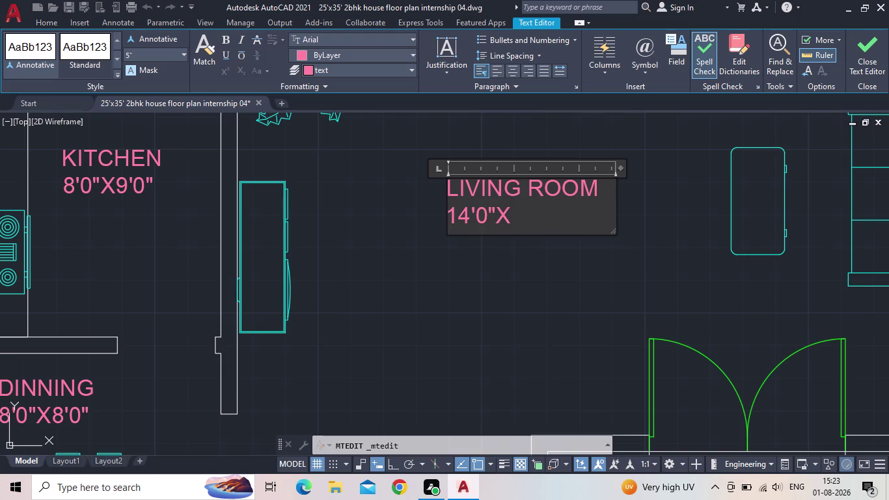
text(14)
key(semicolon)
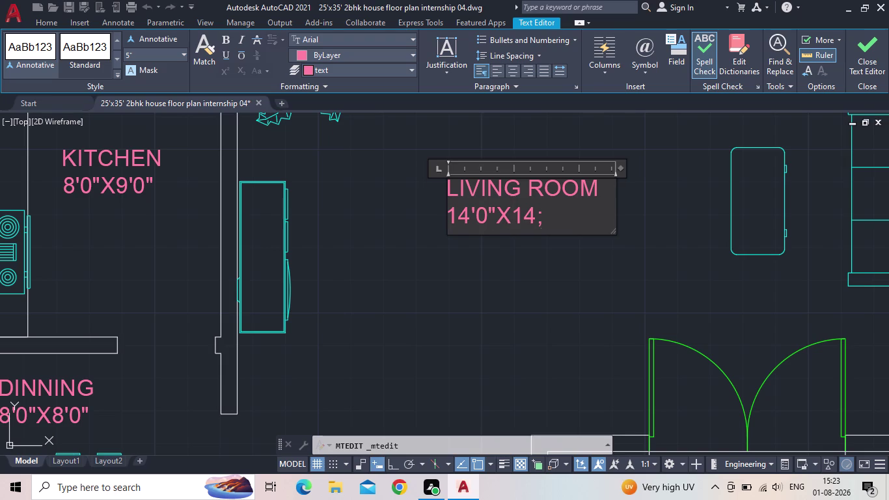
key(BackSpace)
text('0)
text(")
click(871, 47)
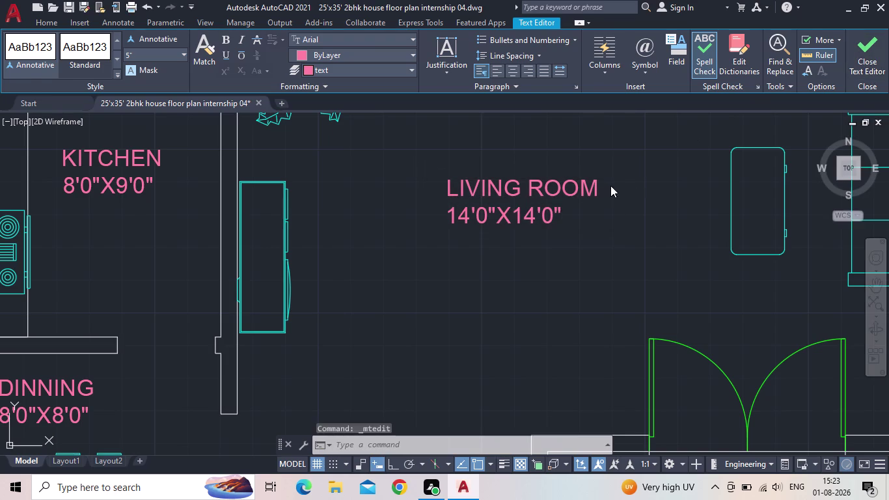
Change the copied label's room name near the toilet from BED ROOM1 to TOILET.
scroll(down, 3)
scroll(down, 3)
middle_drag(540, 190, 495, 216)
scroll(up, 3)
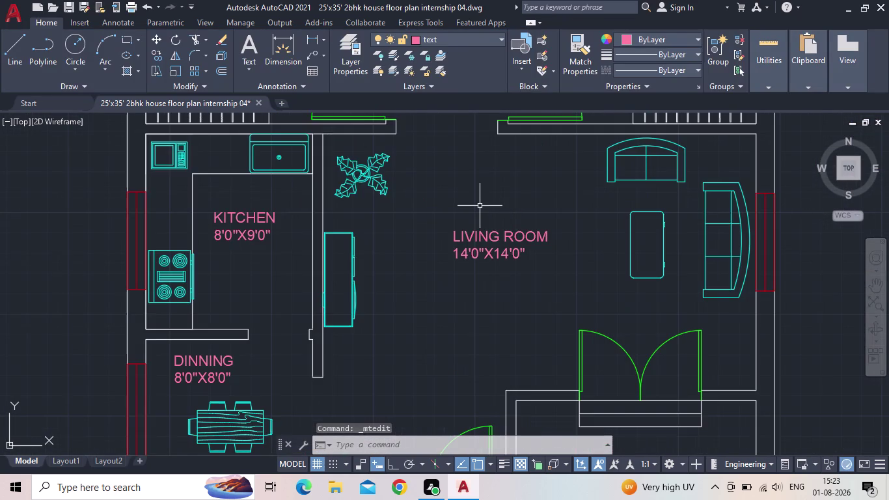
scroll(down, 3)
middle_drag(489, 234, 475, 248)
scroll(up, 3)
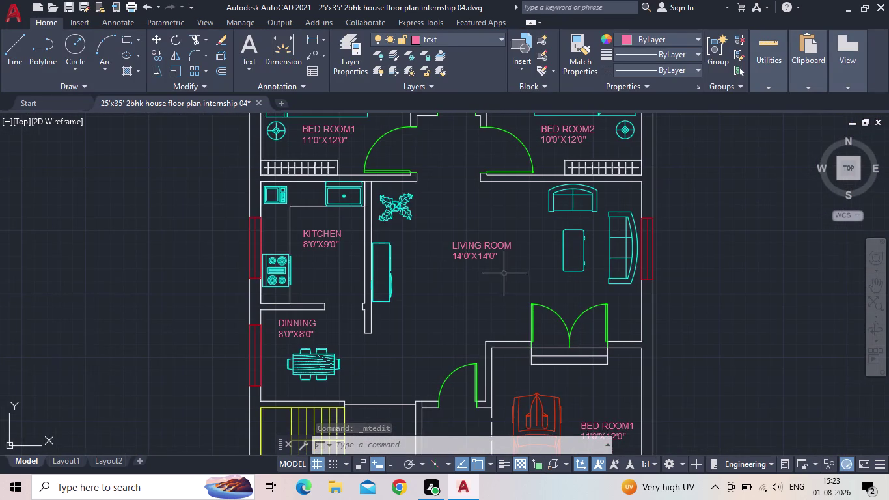
middle_drag(501, 274, 481, 263)
scroll(up, 3)
middle_drag(486, 276, 475, 153)
middle_drag(503, 293, 496, 260)
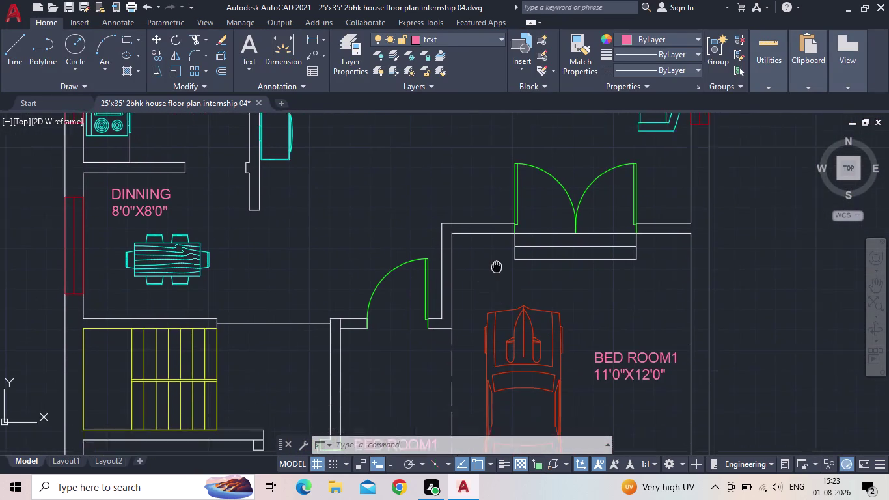
middle_drag(496, 260, 488, 201)
scroll(down, 3)
scroll(up, 3)
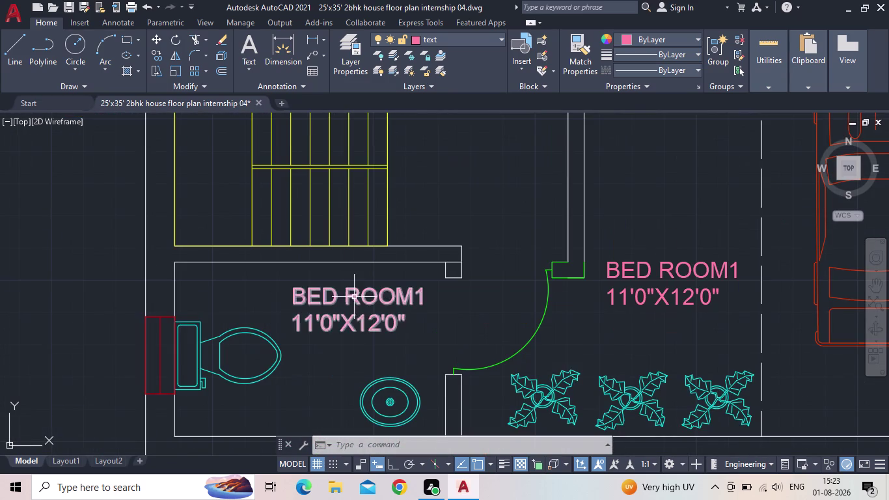
double_click(358, 294)
double_click(397, 298)
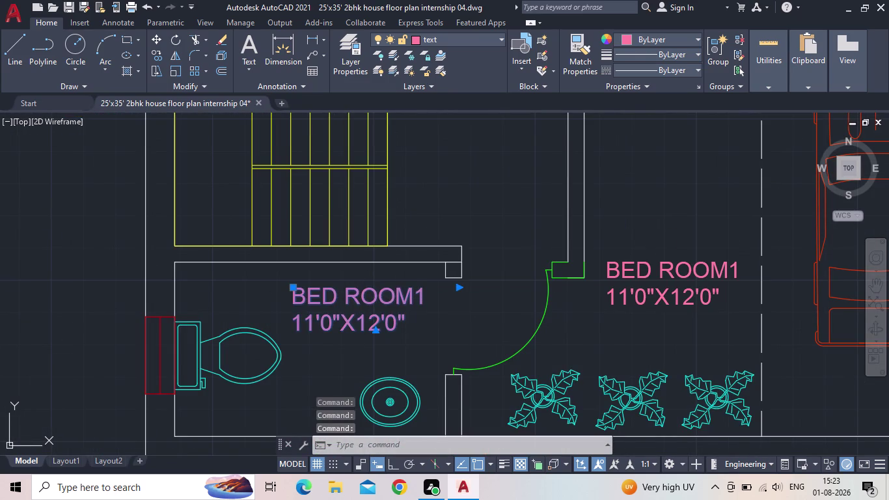
click(413, 317)
click(426, 294)
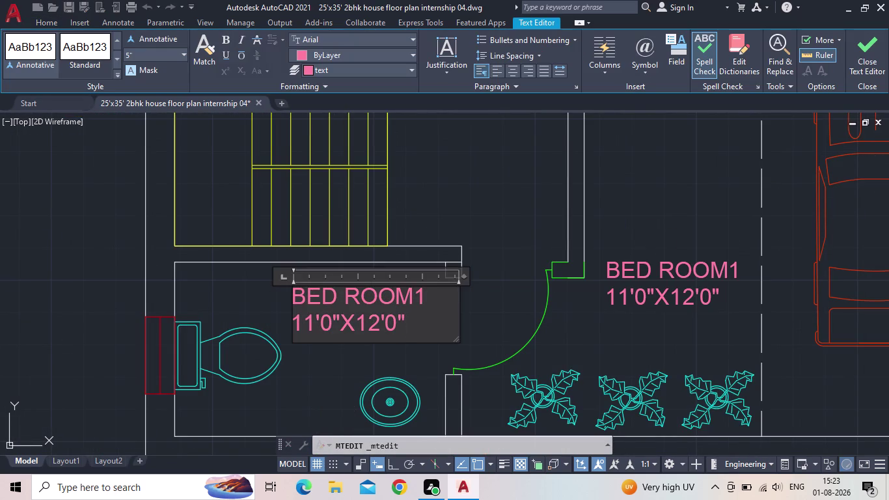
key(BackSpace)
key(BackSpace)
key(BackSpace)
key(BackSpace)
key(BackSpace)
key(BackSpace)
key(BackSpace)
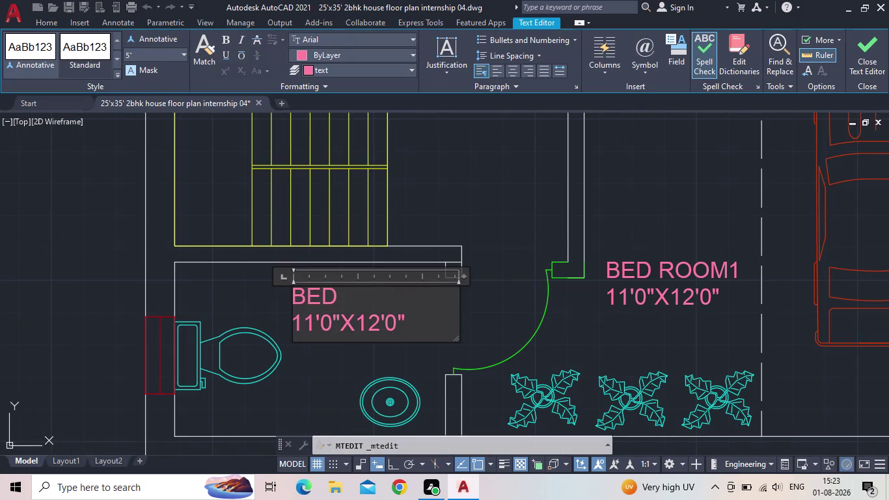
key(BackSpace)
key(BackSpace)
text(TOIL)
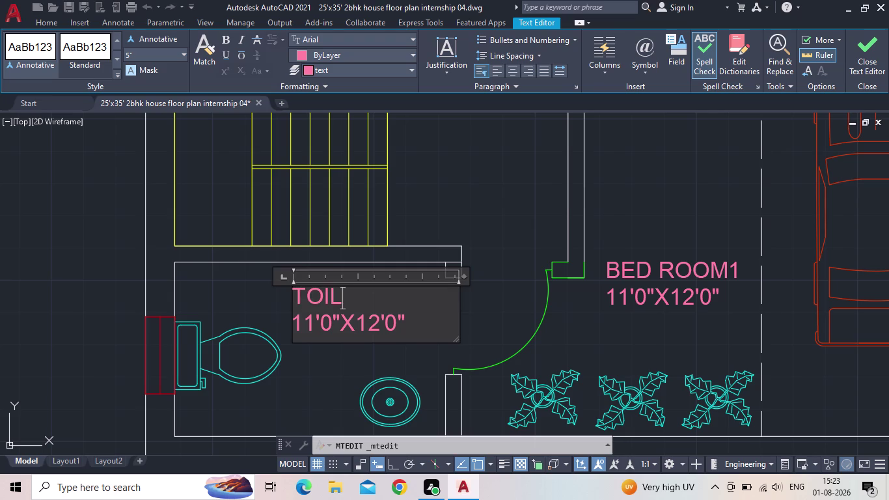
text(ET)
Replace the label's dimension line with 7'0"X4'6" and close the Text Editor.
key(Down)
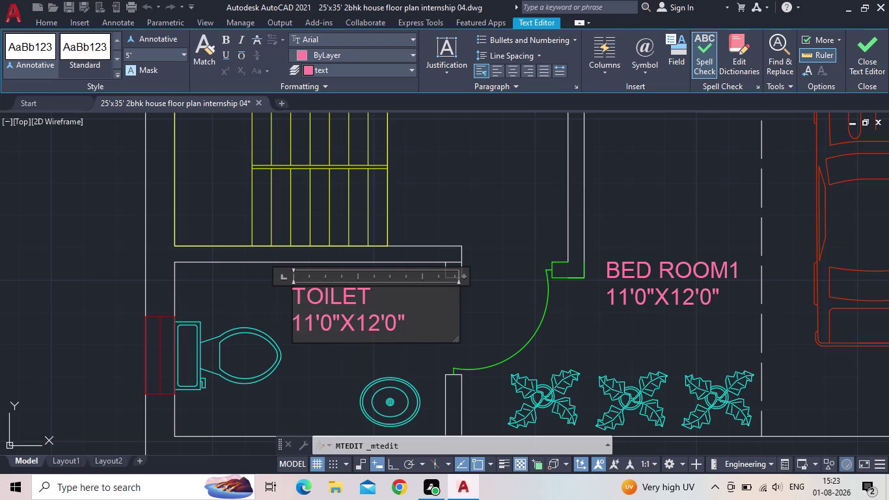
key(Right)
key(Right)
key(Right)
key(Right)
key(BackSpace)
key(BackSpace)
key(BackSpace)
key(BackSpace)
key(BackSpace)
key(BackSpace)
key(BackSpace)
key(BackSpace)
key(BackSpace)
key(BackSpace)
key(BackSpace)
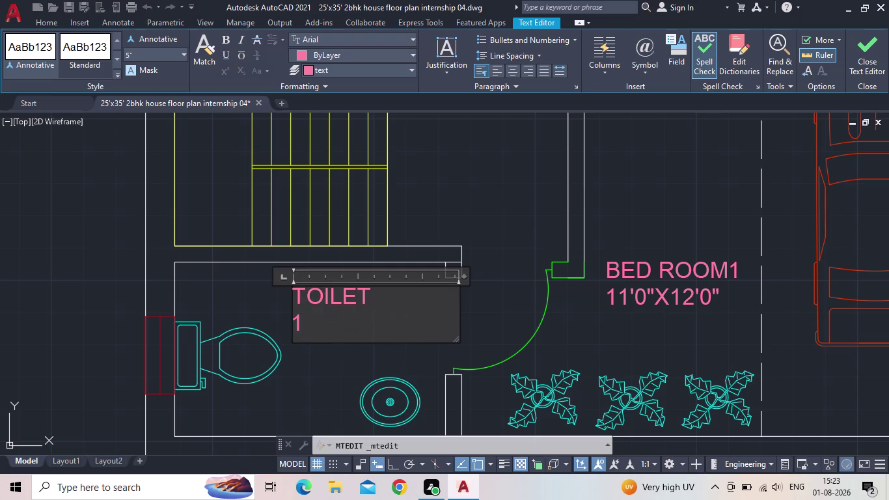
text(7')
text(0")
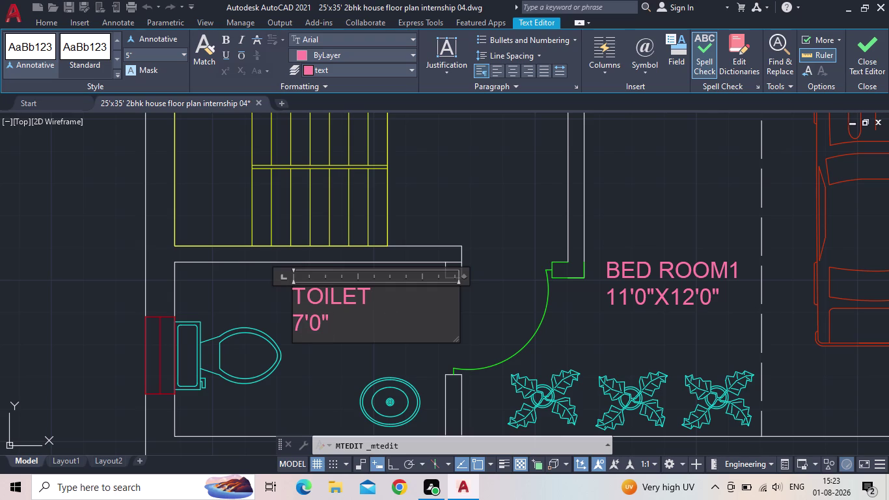
key(x)
text(4'6)
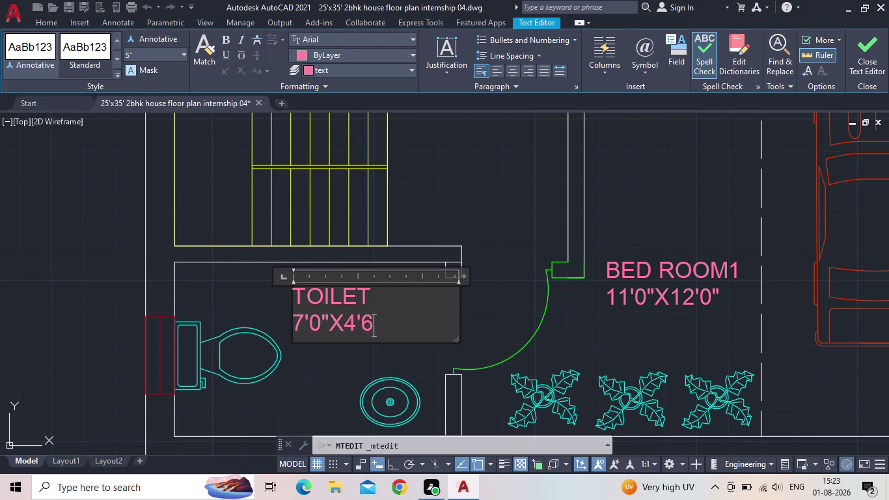
text(")
click(879, 66)
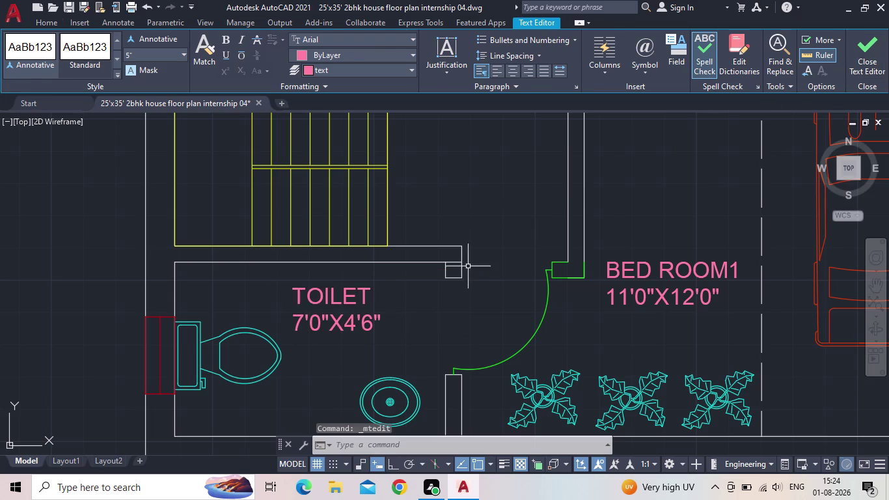
middle_drag(465, 315, 369, 316)
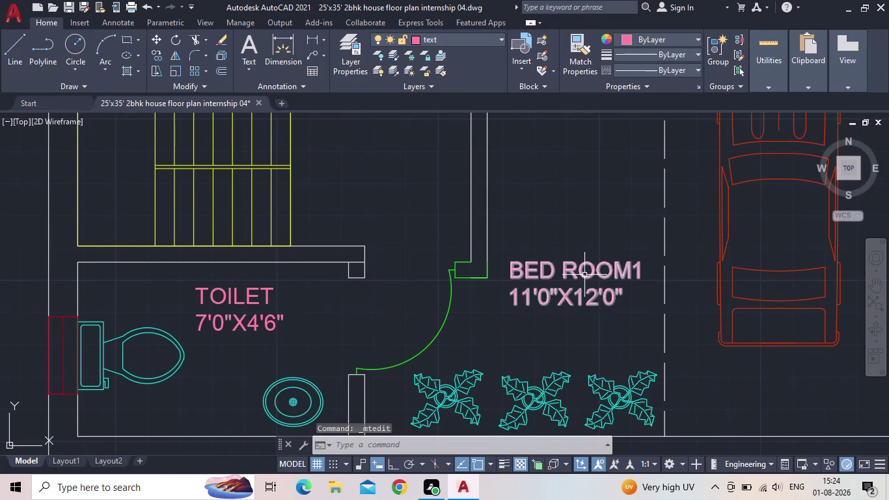
Rename the label beside the toilet from BED ROOM1 to VARANDAH.
double_click(584, 275)
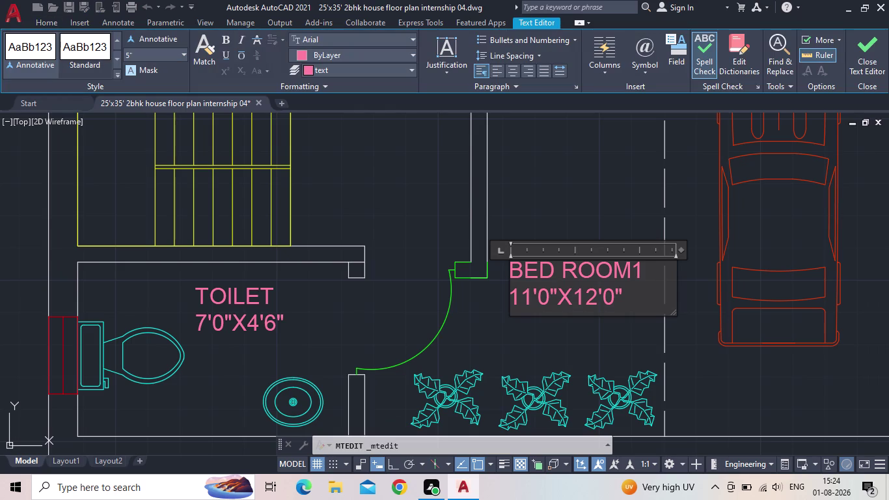
click(641, 270)
key(BackSpace)
key(BackSpace)
key(BackSpace)
key(BackSpace)
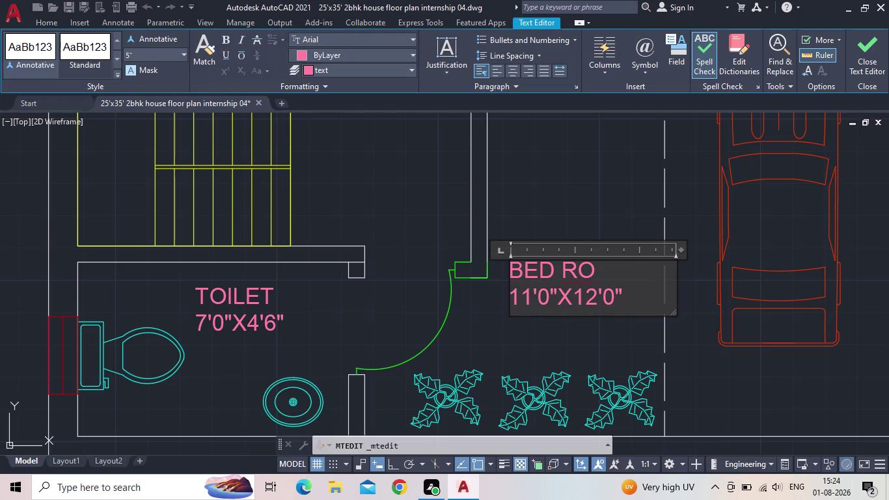
key(BackSpace)
key(BackSpace)
key(BackSpace)
key(BackSpace)
key(BackSpace)
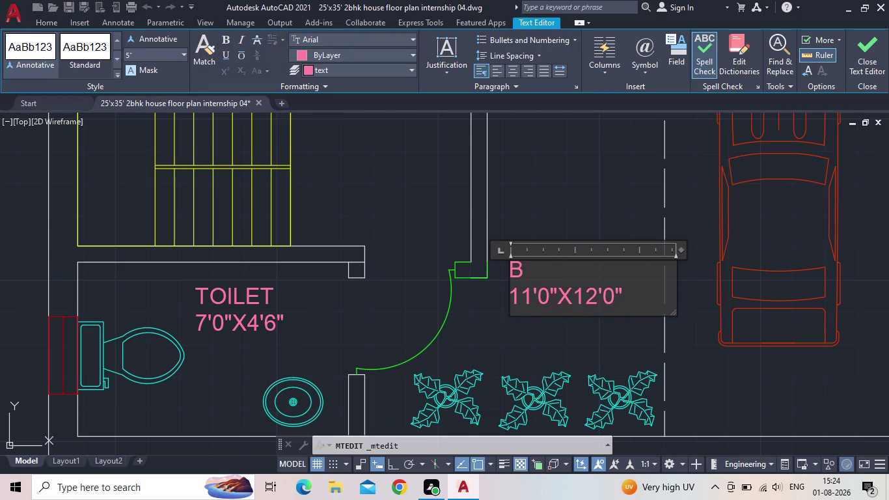
text(VA)
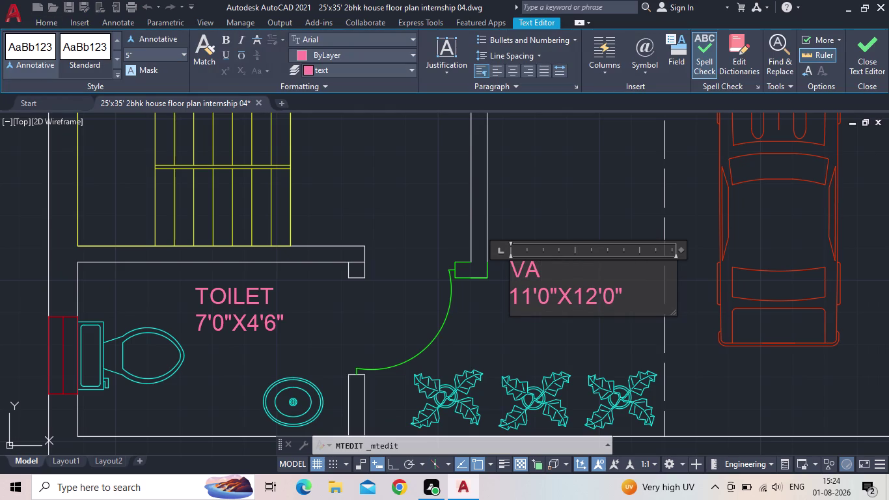
text(RA)
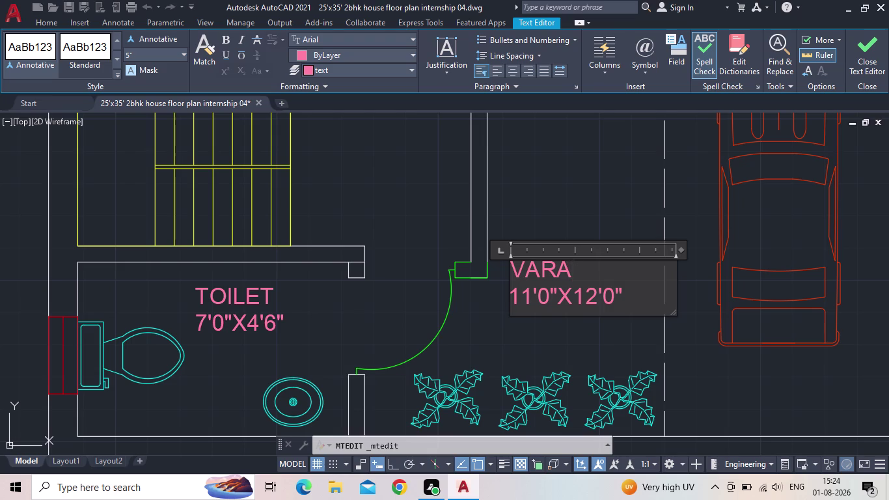
text(NDA)
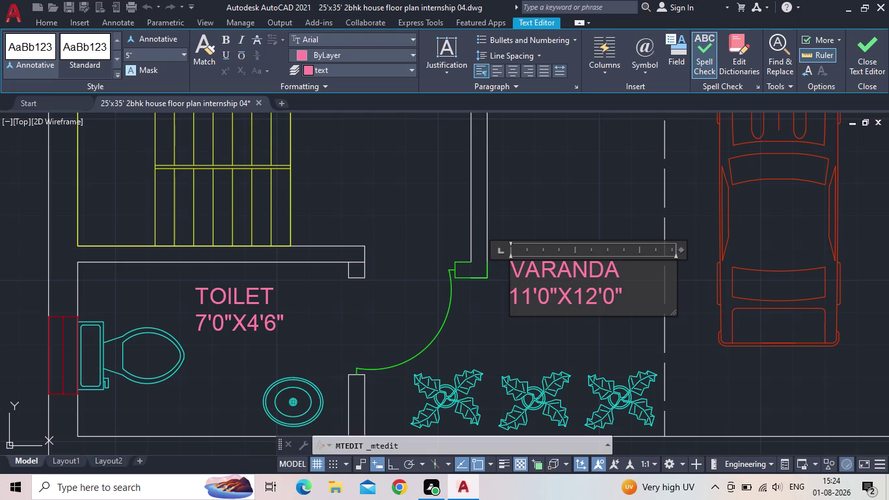
text(H)
Replace the old dimensions with an indented 5'0" WIDE line and exit text editing.
key(Down)
key(BackSpace)
key(BackSpace)
key(BackSpace)
key(BackSpace)
key(BackSpace)
key(BackSpace)
key(BackSpace)
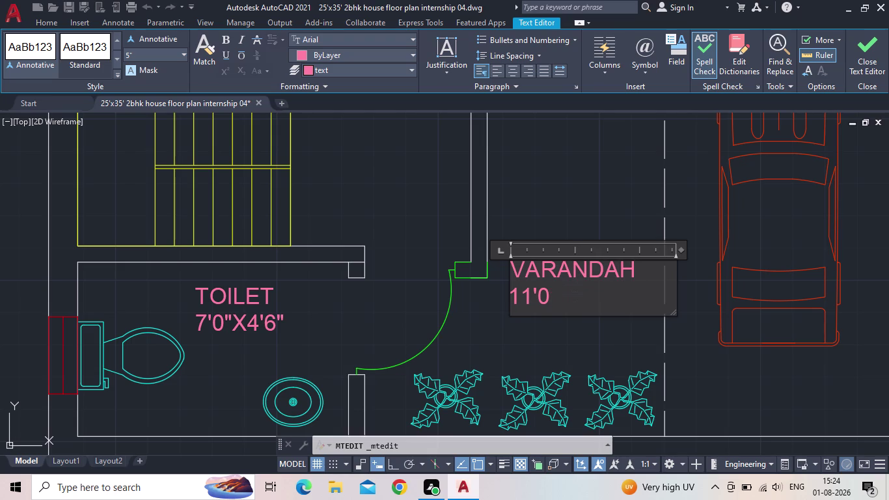
key(BackSpace)
key(BackSpace)
key(BackSpace)
key(BackSpace)
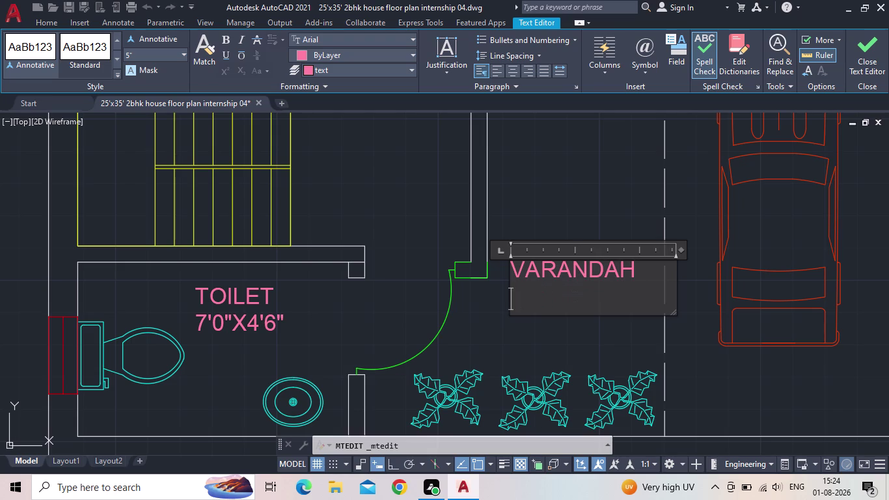
text(5'0)
text(")
key(x)
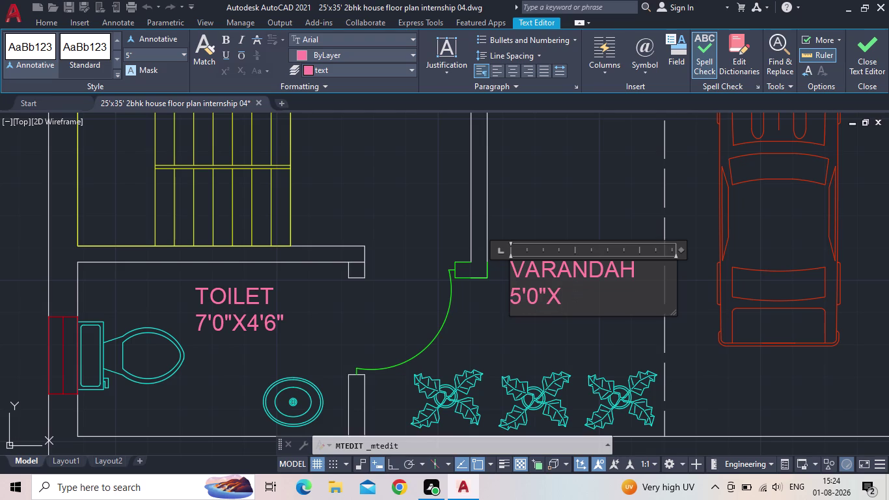
key(BackSpace)
key(space)
text(WID)
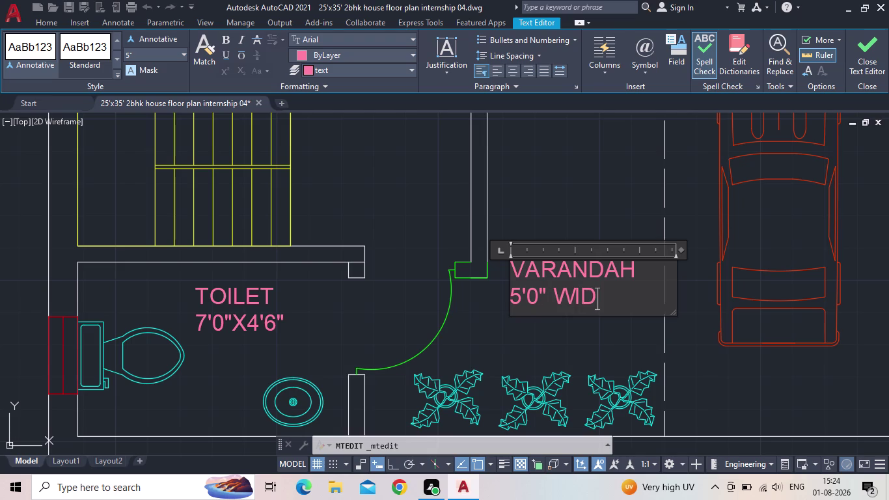
key(e)
key(Left)
key(Left)
key(Left)
key(Left)
key(Left)
key(Left)
key(Left)
key(Left)
key(Left)
key(space)
key(space)
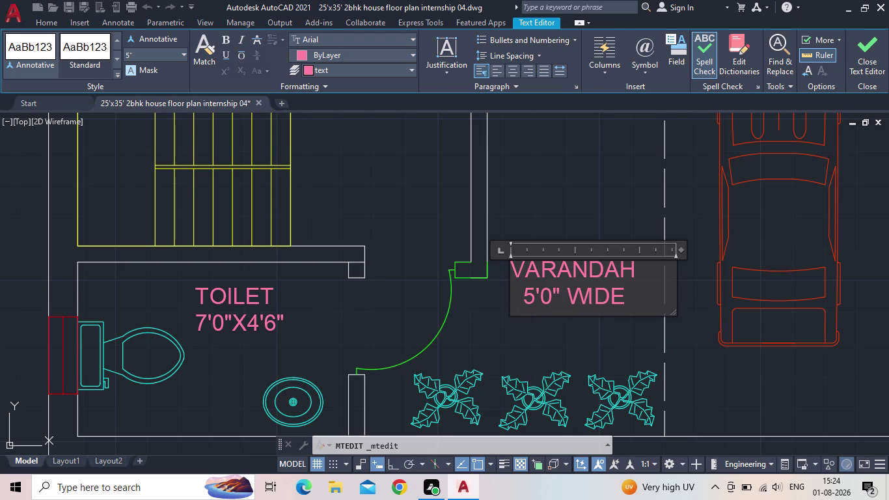
click(654, 299)
click(863, 54)
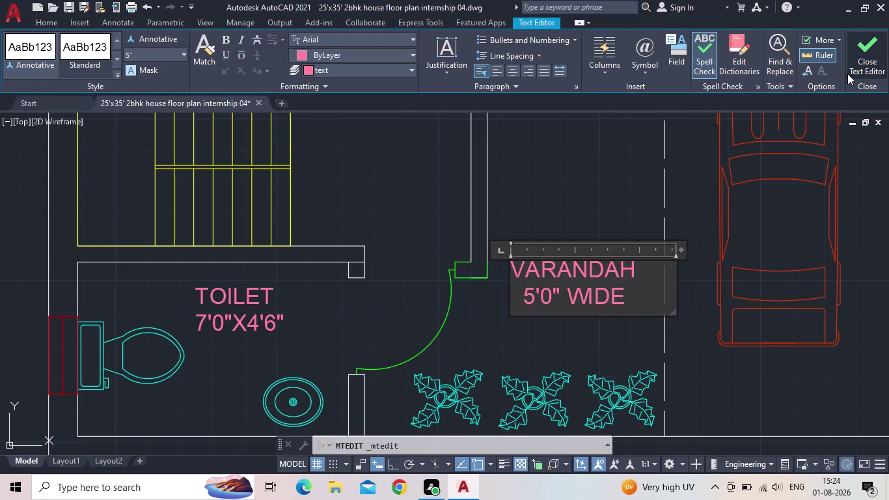
Rename the label beside the car from BED ROOM1 to PARKING.
scroll(down, 3)
middle_drag(699, 258, 480, 296)
scroll(up, 3)
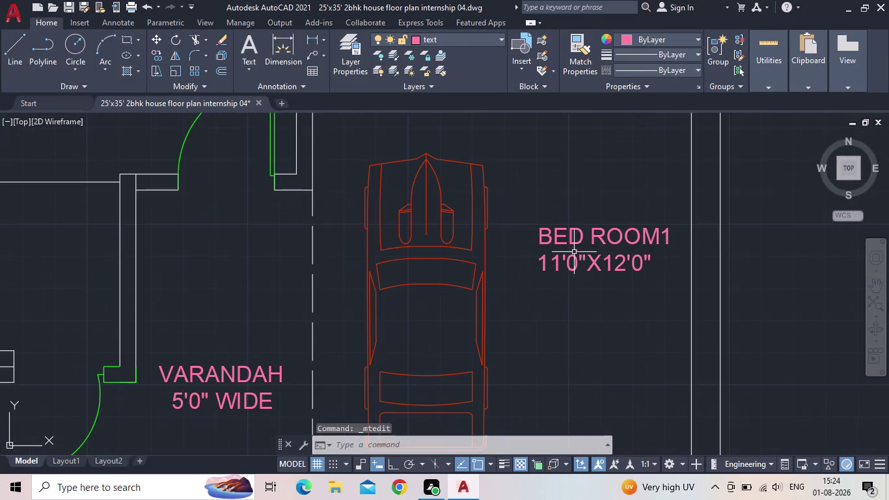
double_click(608, 231)
click(608, 231)
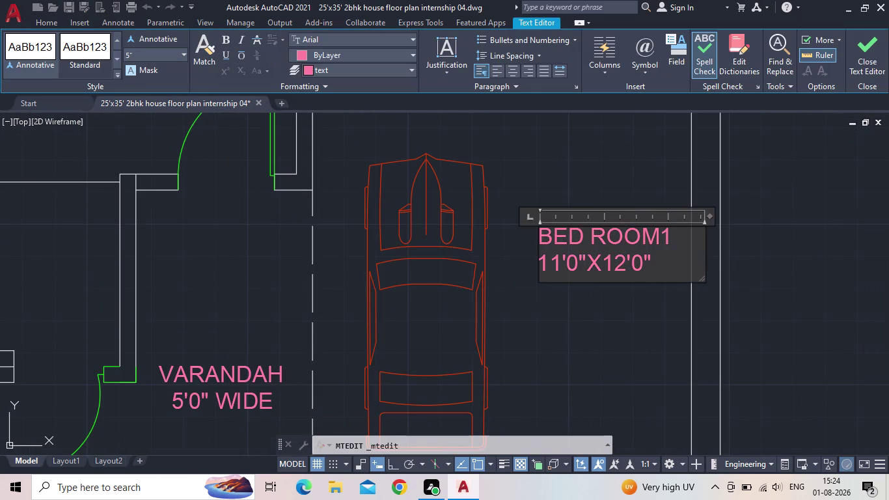
click(670, 231)
key(BackSpace)
key(BackSpace)
key(BackSpace)
key(BackSpace)
key(BackSpace)
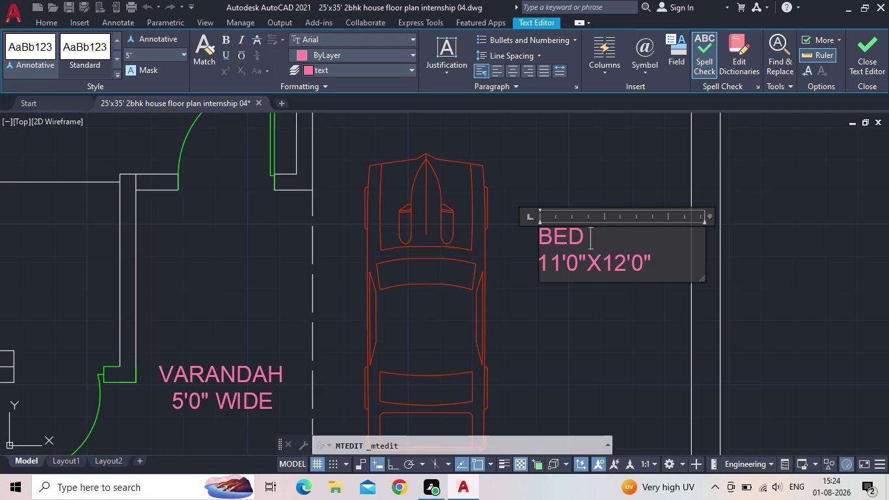
key(BackSpace)
key(BackSpace)
key(BackSpace)
key(BackSpace)
text(P)
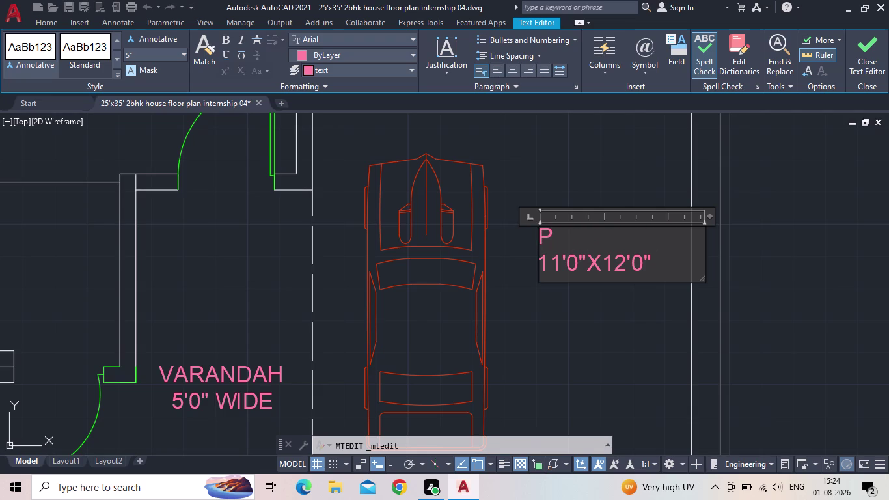
text(AR)
key(k)
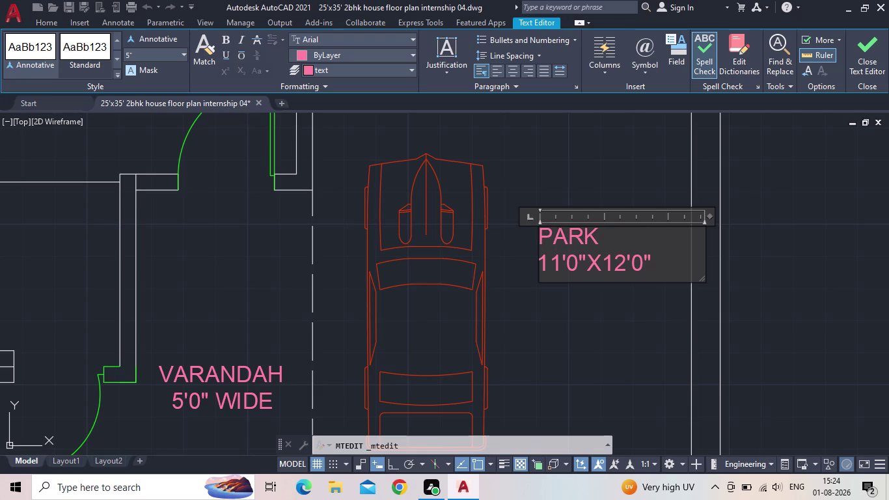
text(ING)
Change the label's dimension line to 11'0"X14'6" and close the Text Editor.
key(Down)
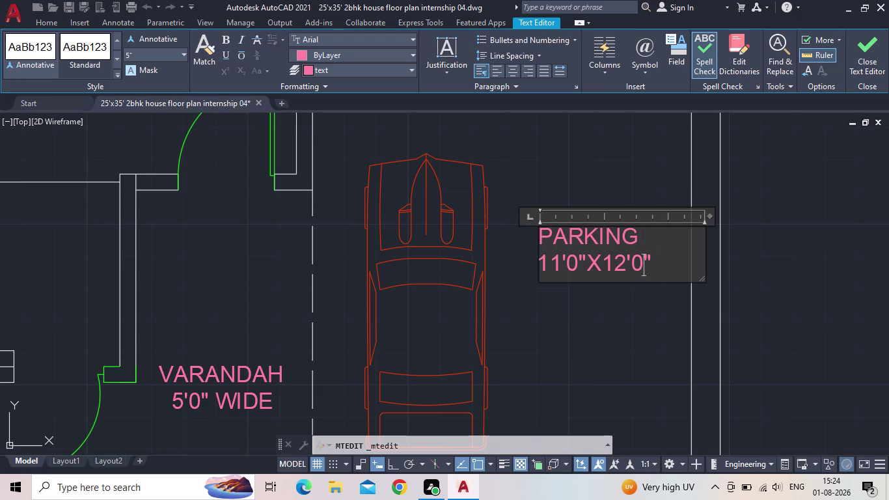
key(Right)
key(BackSpace)
key(BackSpace)
key(BackSpace)
key(BackSpace)
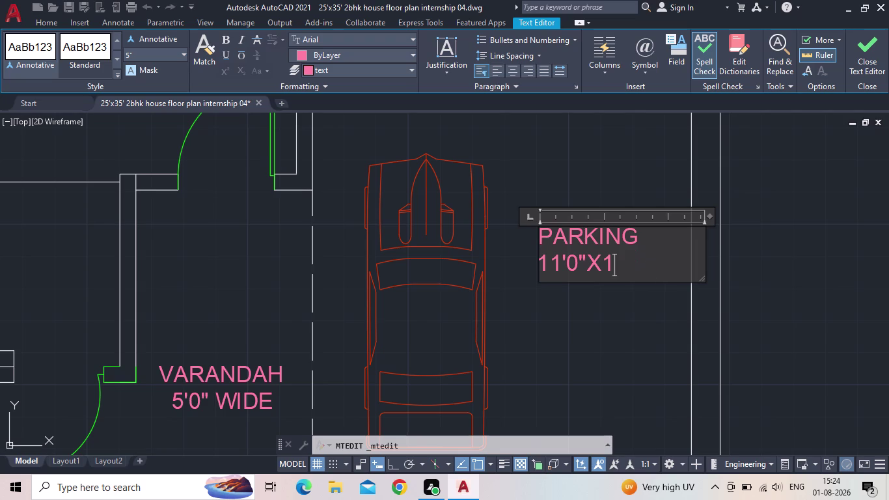
key(BackSpace)
key(BackSpace)
key(BackSpace)
key(BackSpace)
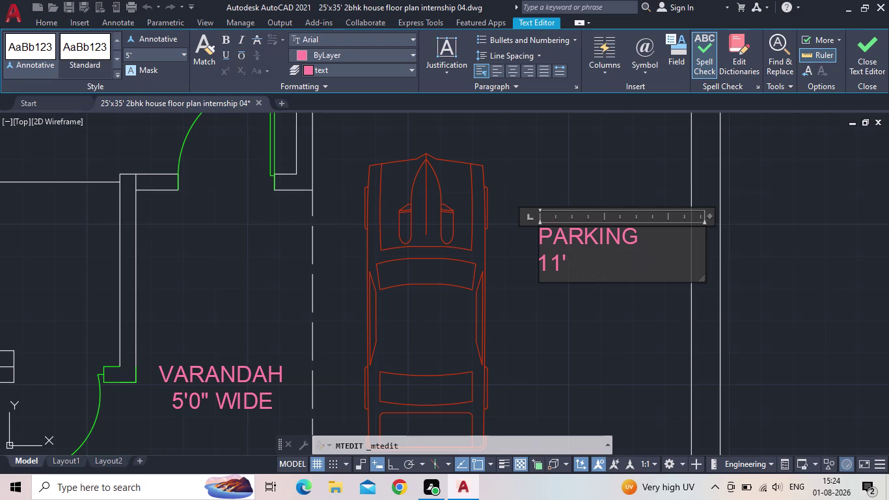
text(0")
key(x)
text(1)
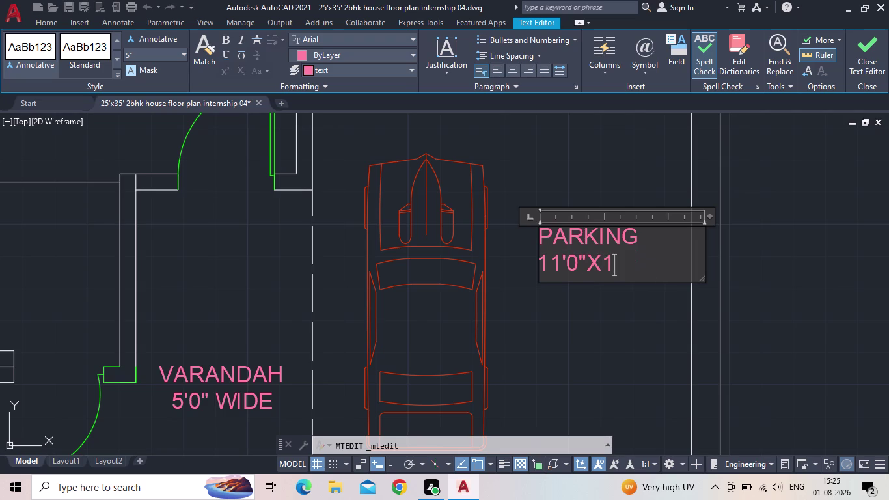
text(4'6")
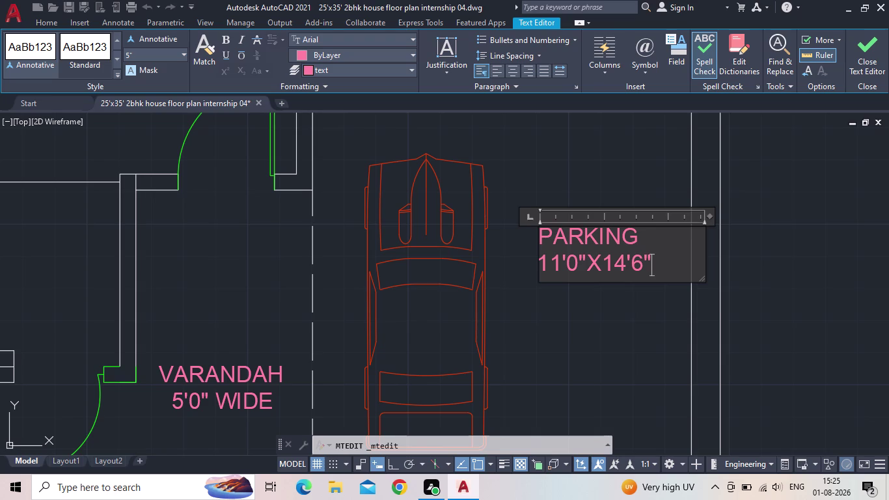
click(874, 73)
scroll(down, 3)
middle_drag(603, 222, 604, 228)
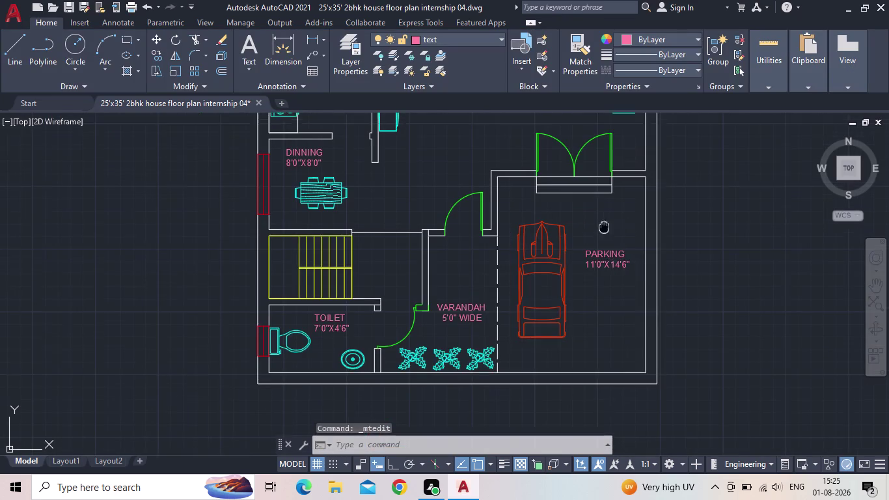
middle_drag(604, 228, 621, 320)
scroll(down, 3)
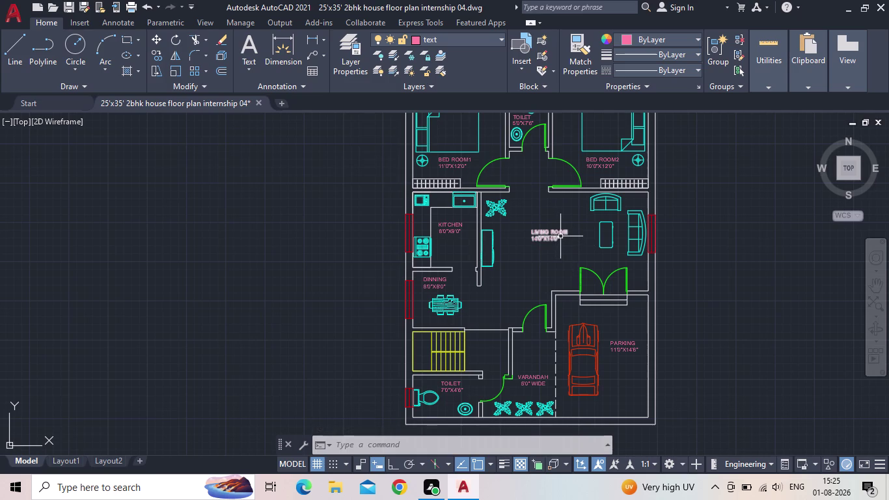
middle_drag(538, 239, 505, 299)
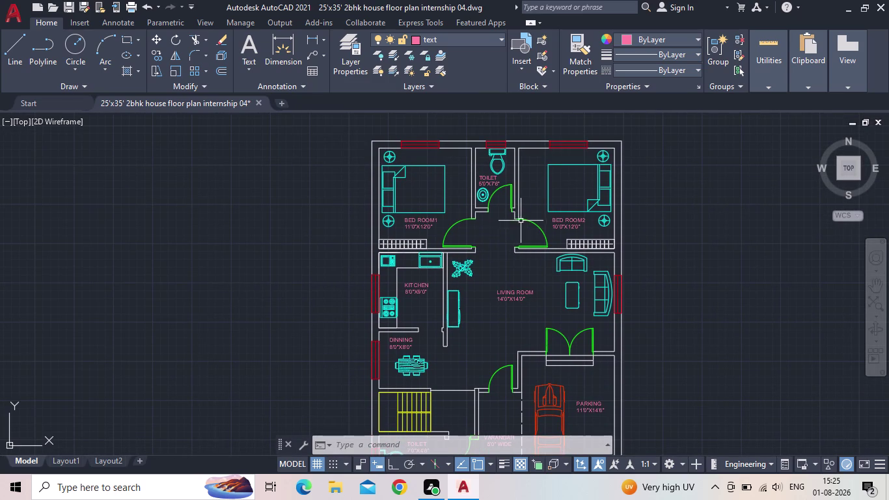
scroll(up, 3)
middle_drag(459, 167, 522, 247)
scroll(down, 3)
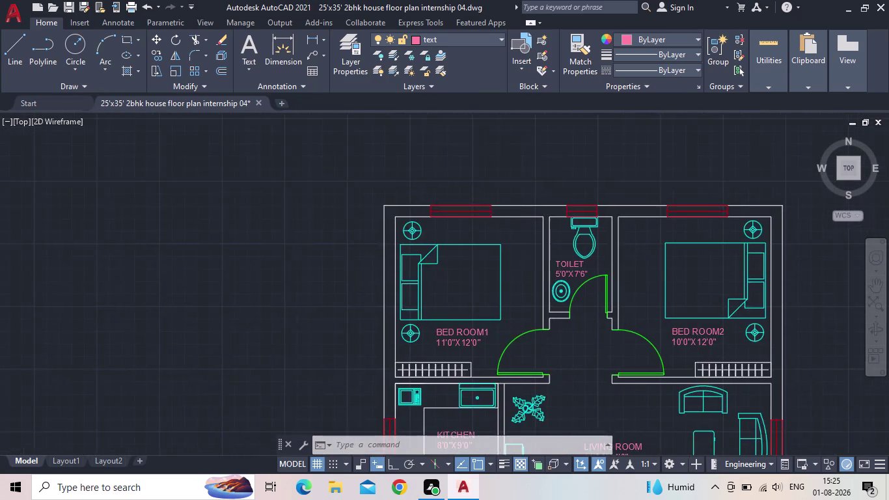
scroll(up, 3)
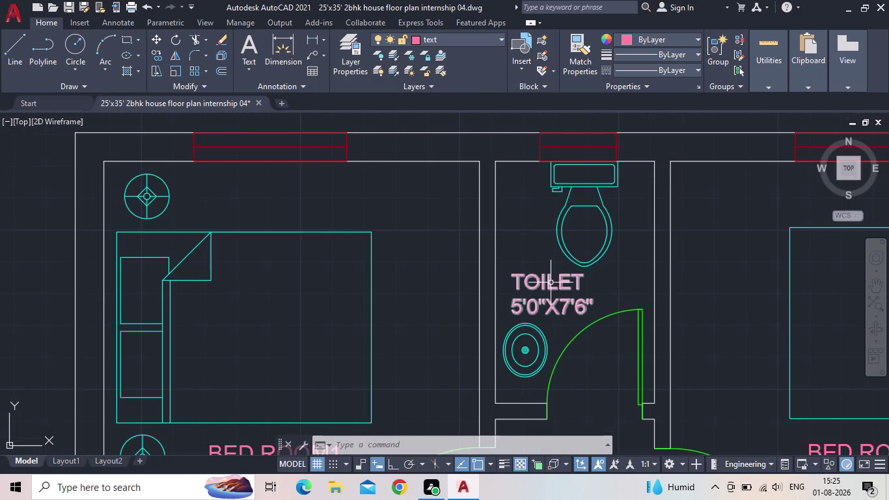
middle_drag(426, 205, 528, 264)
scroll(down, 3)
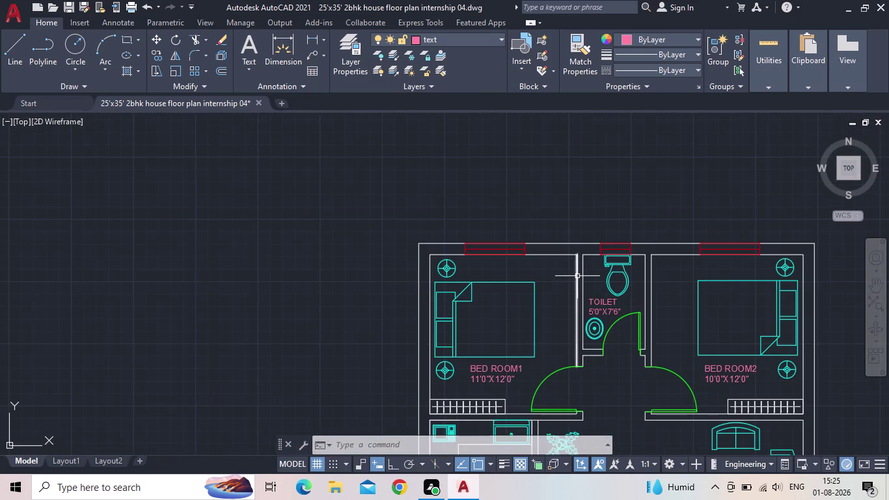
scroll(up, 3)
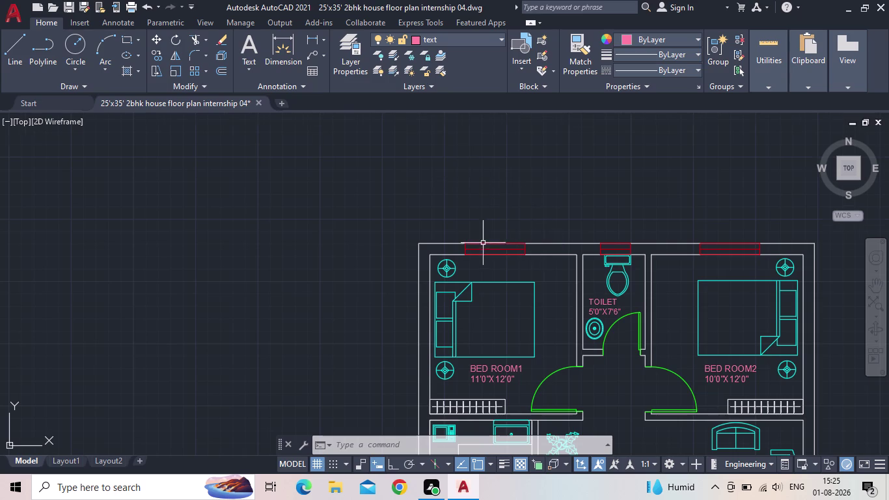
scroll(up, 3)
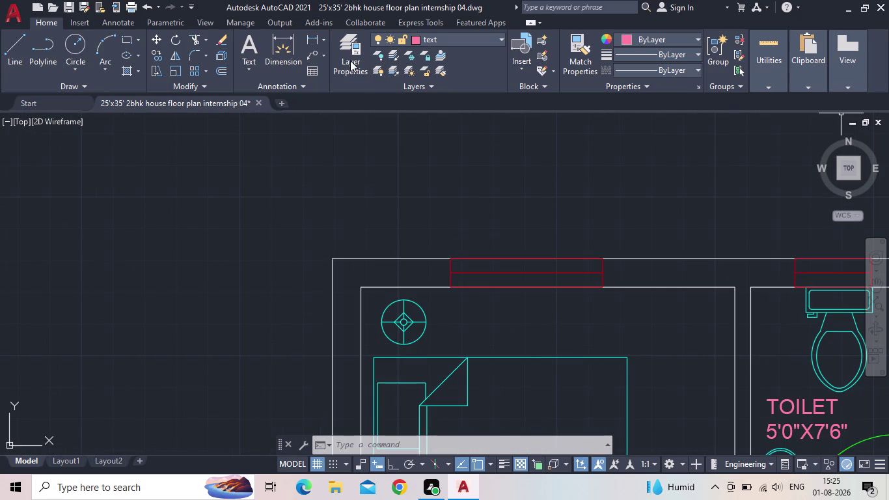
click(350, 61)
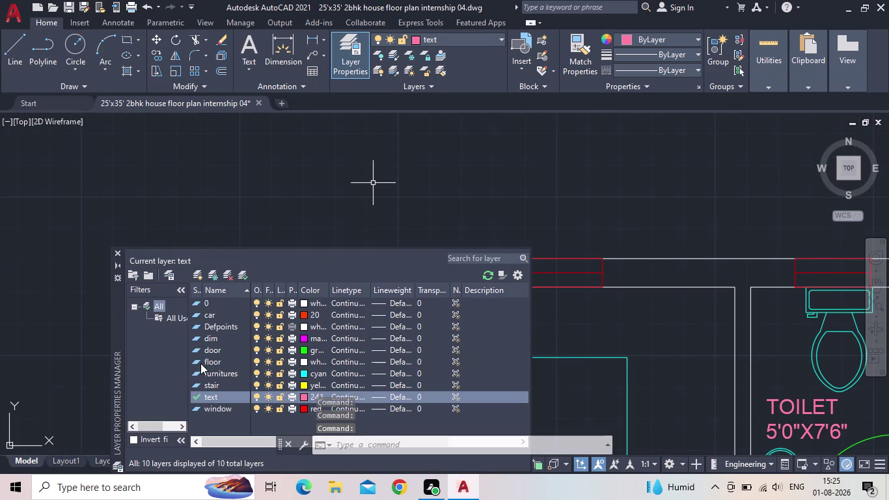
Make the window layer current and close the layer list.
double_click(197, 409)
click(120, 251)
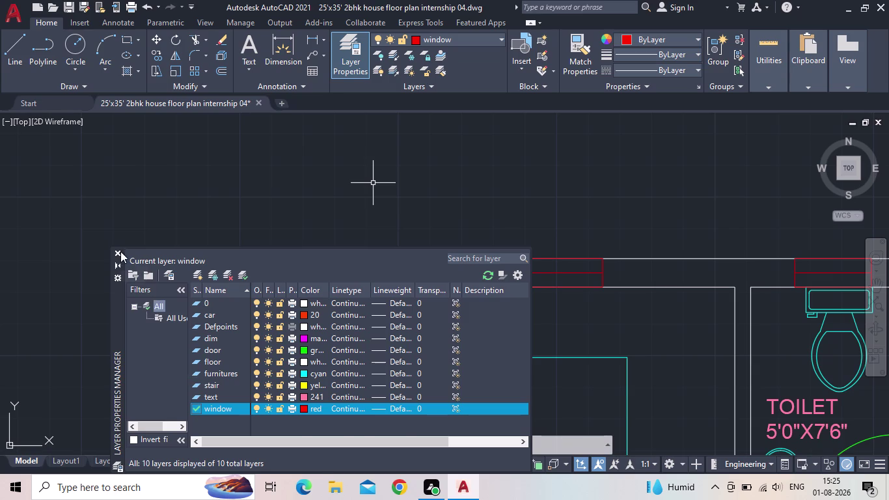
key(t)
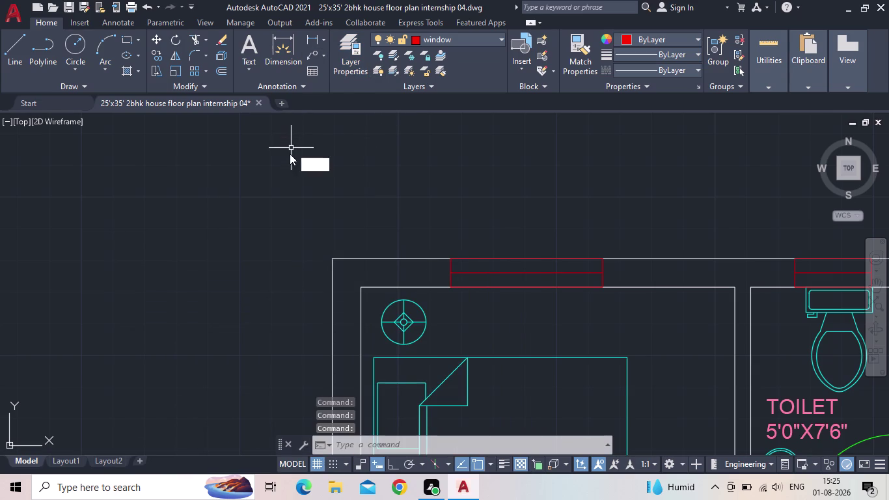
Start the TEXT command, then cancel it with Esc.
key(e)
key(x)
key(t)
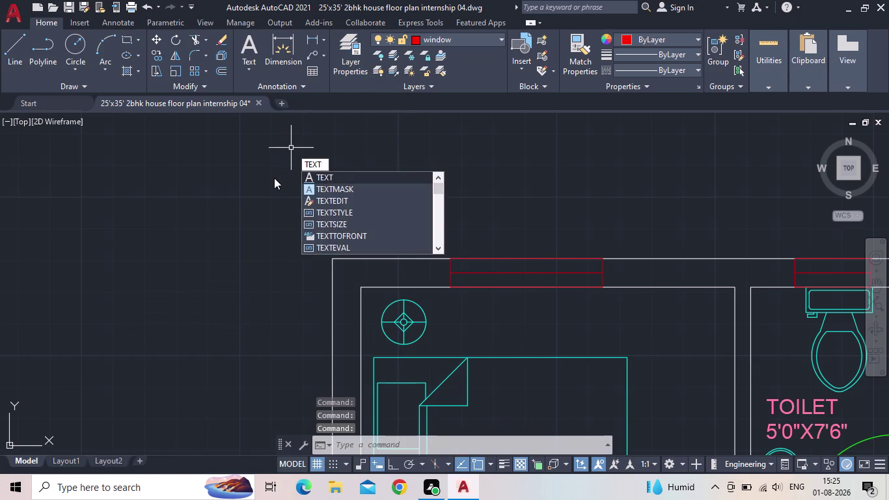
key(Return)
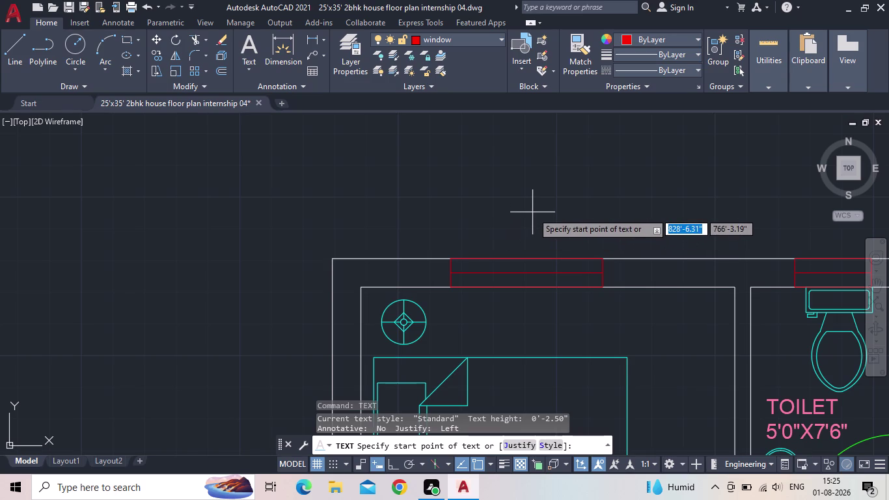
key(Escape)
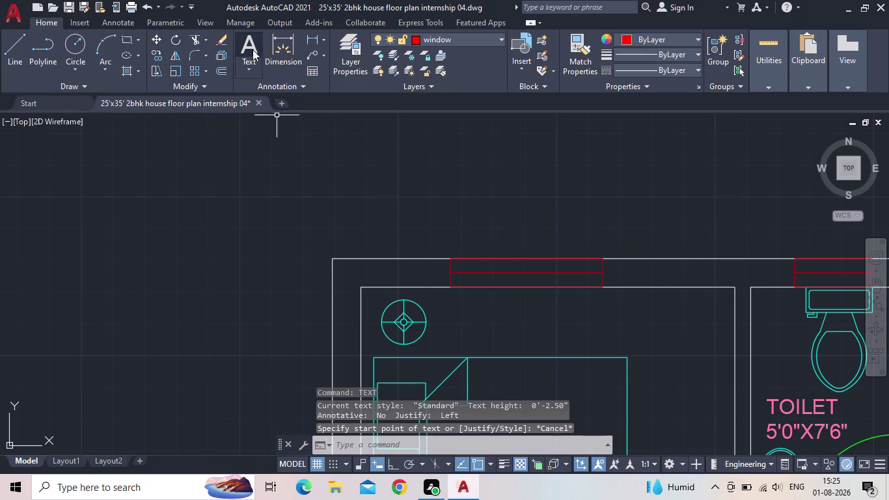
Make the text layer current again and close the layer list.
click(339, 65)
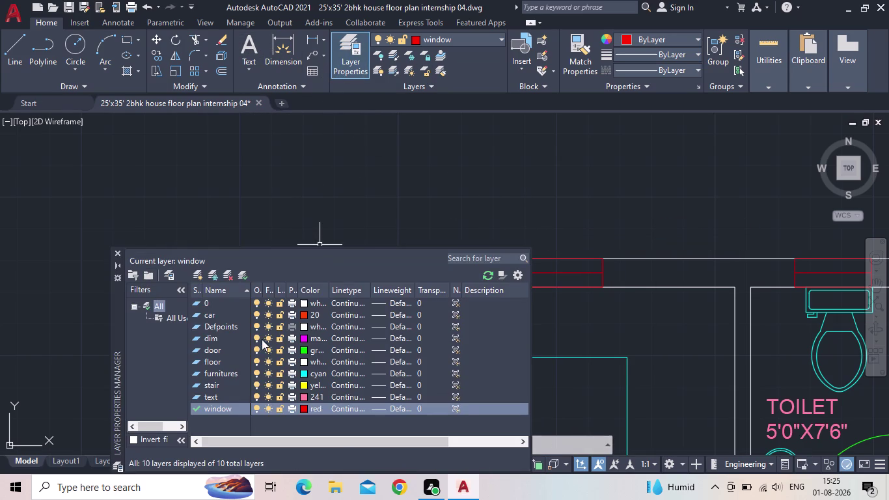
double_click(196, 395)
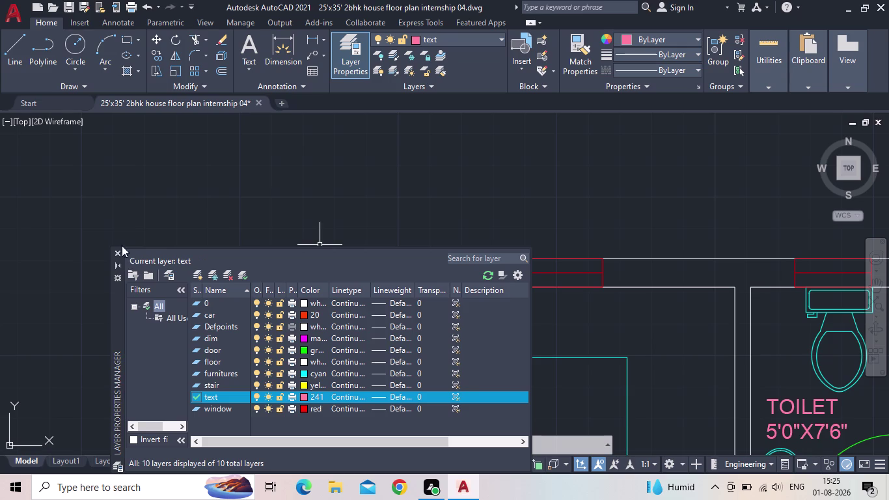
click(121, 255)
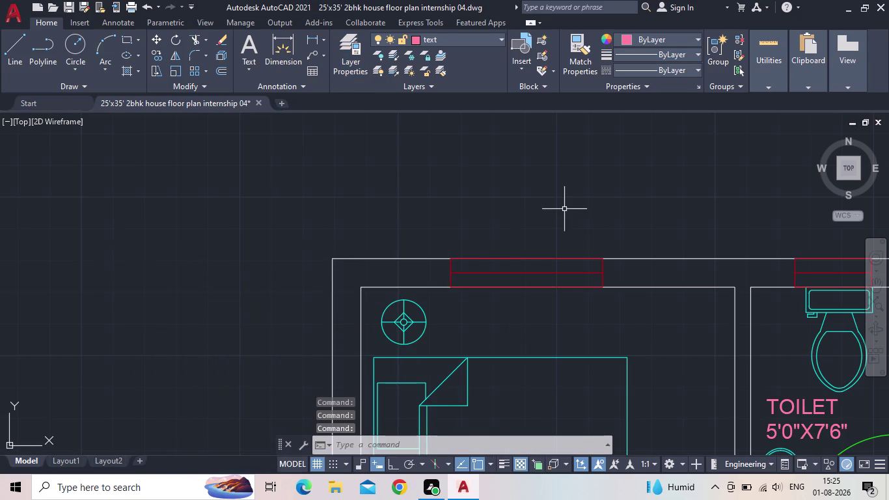
Write a single-line W1 text label above the first bedroom's top window.
scroll(down, 3)
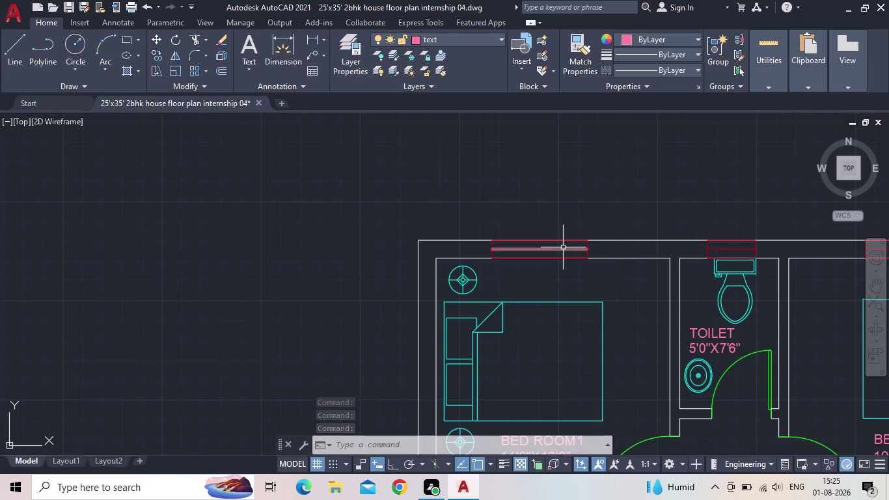
scroll(up, 3)
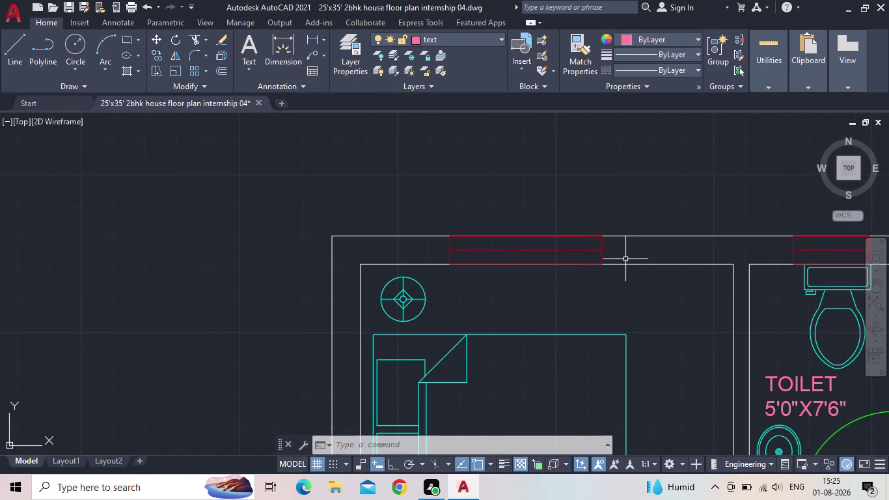
key(t)
key(e)
key(x)
key(t)
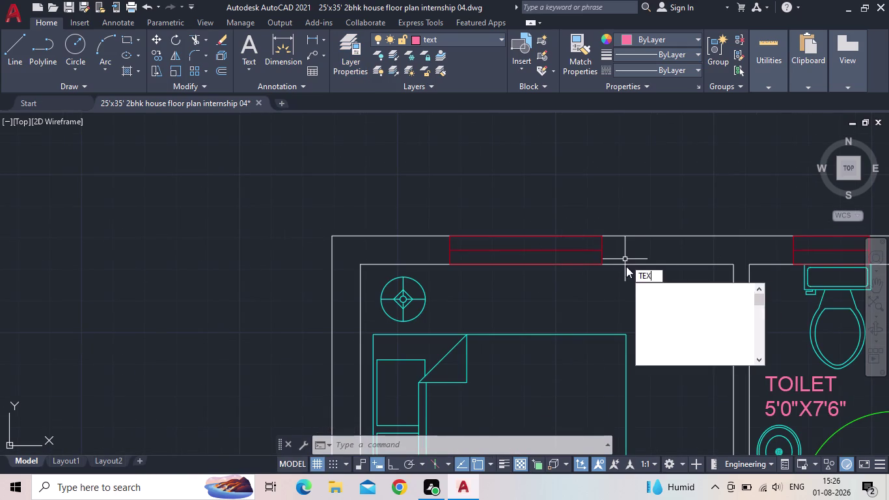
key(Return)
click(464, 199)
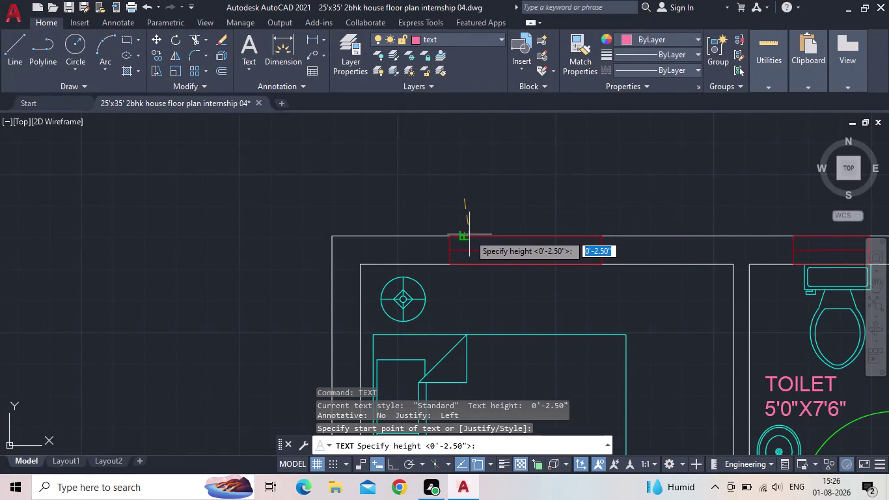
click(391, 468)
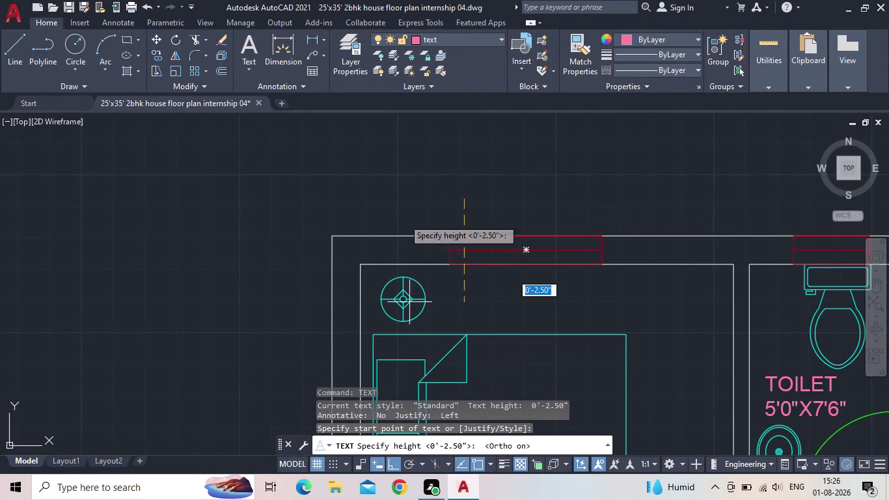
scroll(up, 3)
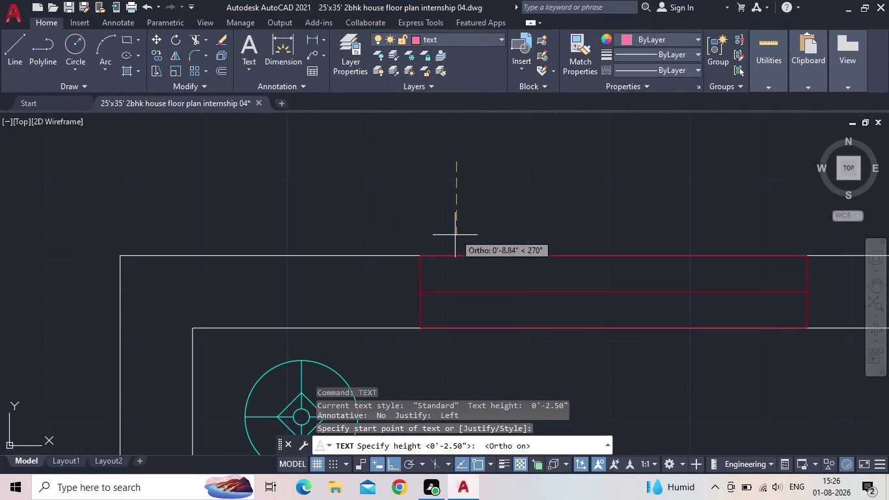
click(457, 238)
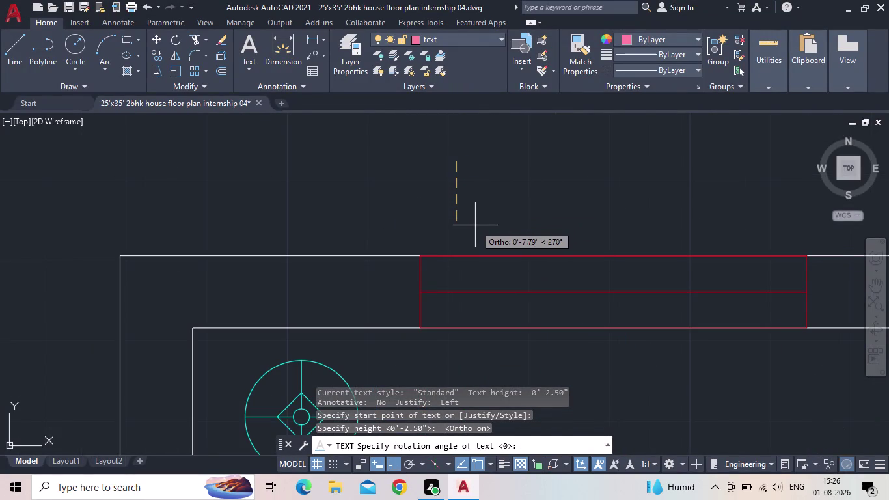
key(Return)
key(w)
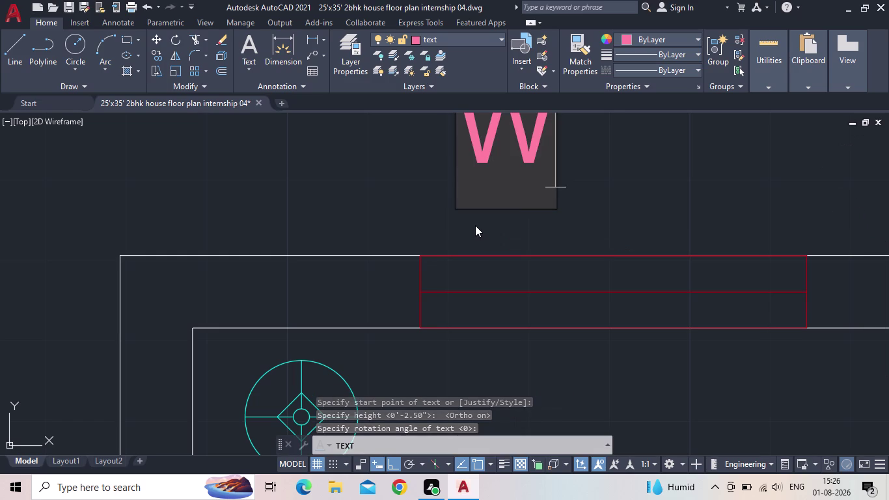
key(1)
key(Return)
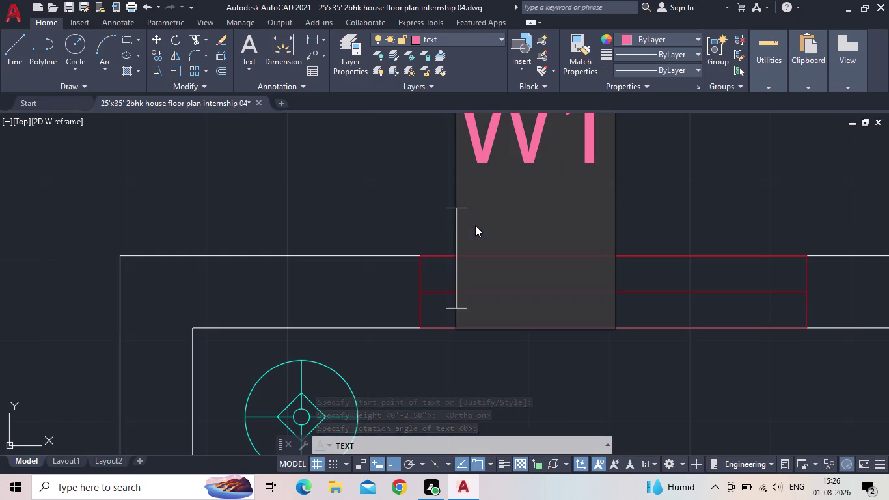
key(Return)
Grip-move the W1 label so it sits centred above the window.
scroll(down, 3)
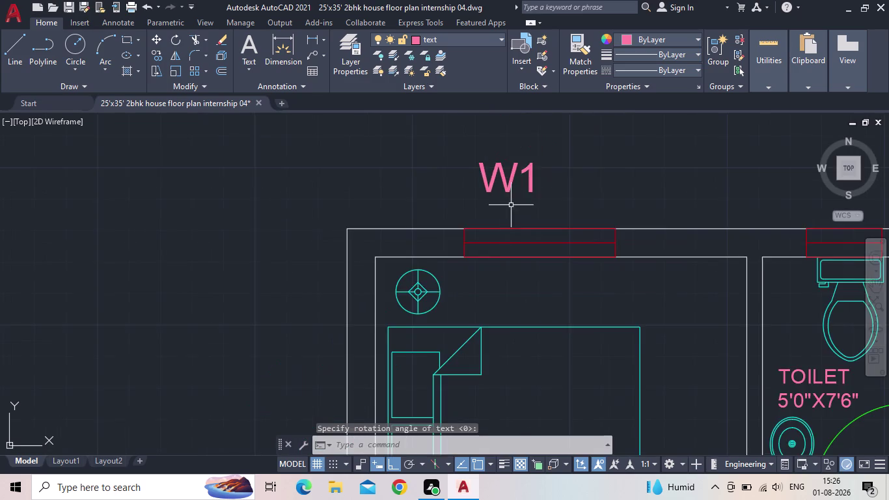
scroll(down, 3)
scroll(down, 3)
click(522, 177)
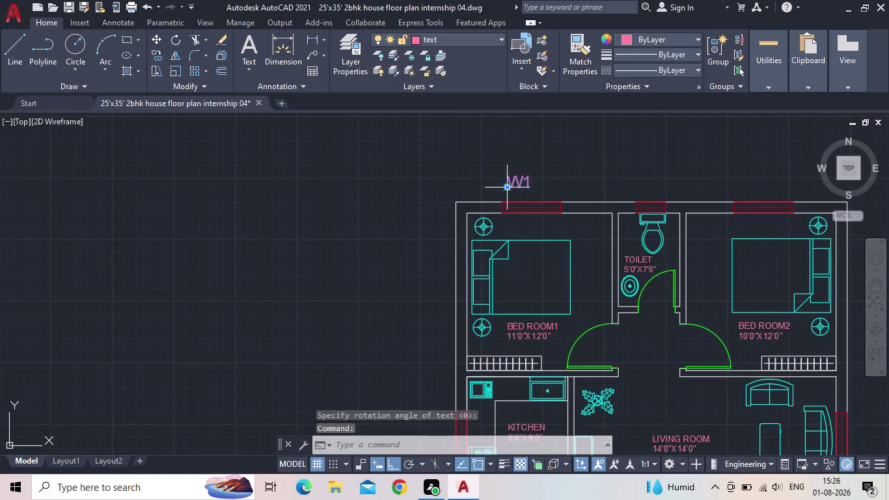
scroll(up, 3)
click(509, 189)
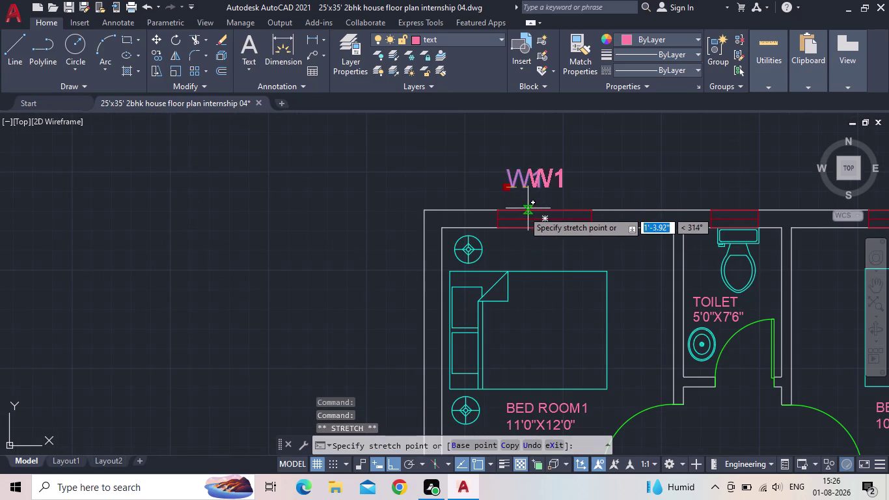
click(392, 467)
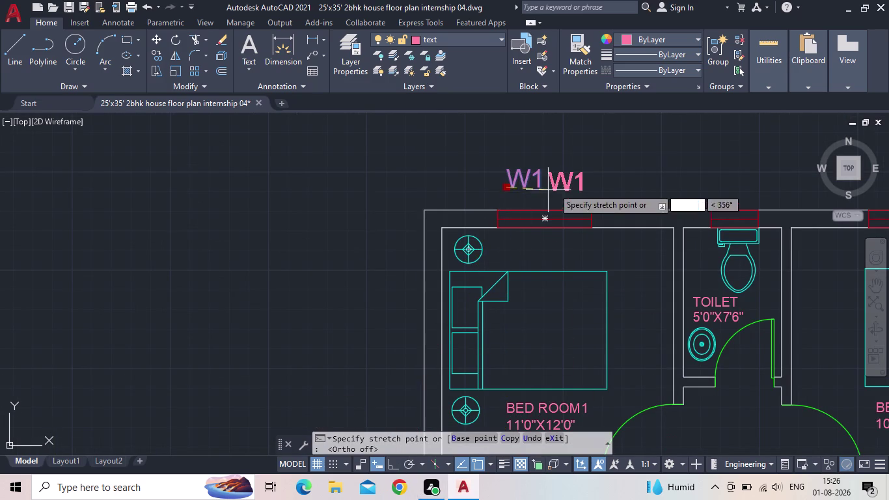
scroll(up, 3)
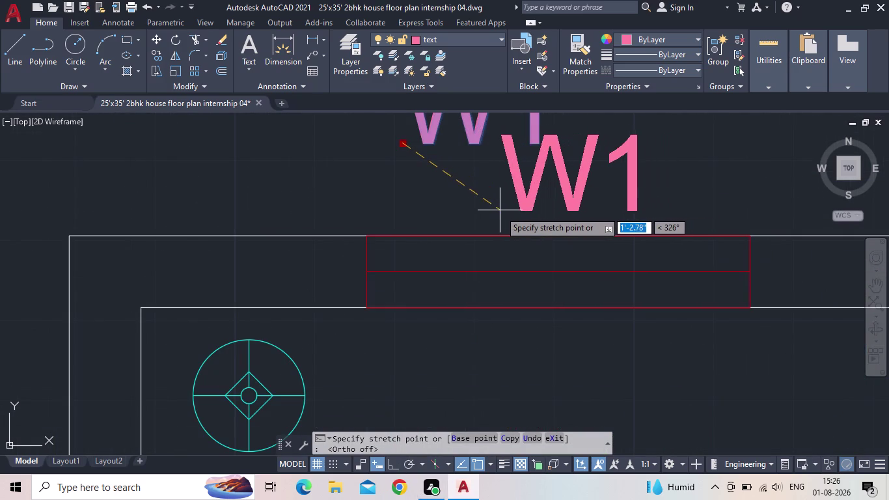
click(494, 214)
scroll(down, 3)
middle_drag(624, 167, 562, 175)
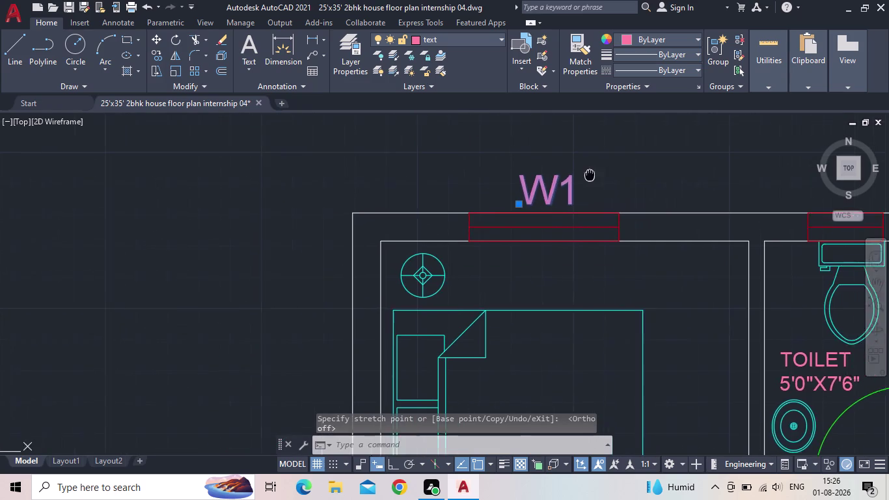
middle_drag(563, 175, 525, 172)
scroll(down, 3)
Start the COPY command for the W1 label.
key(c)
key(o)
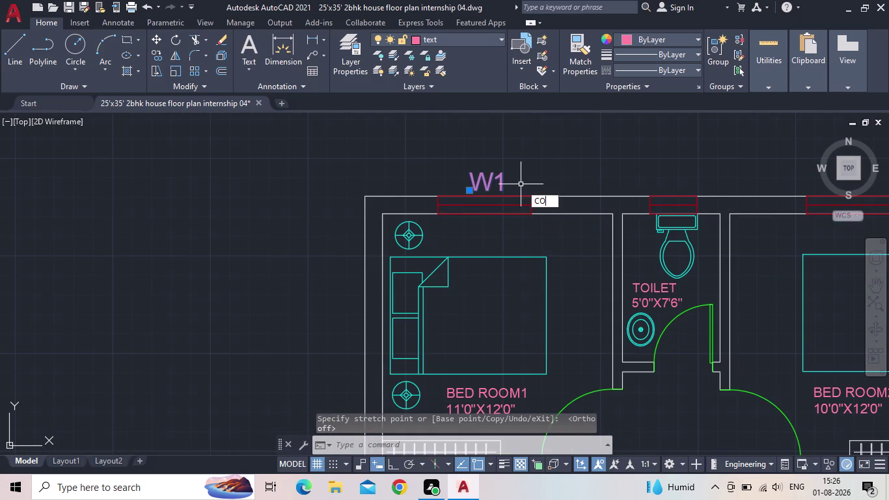
key(Return)
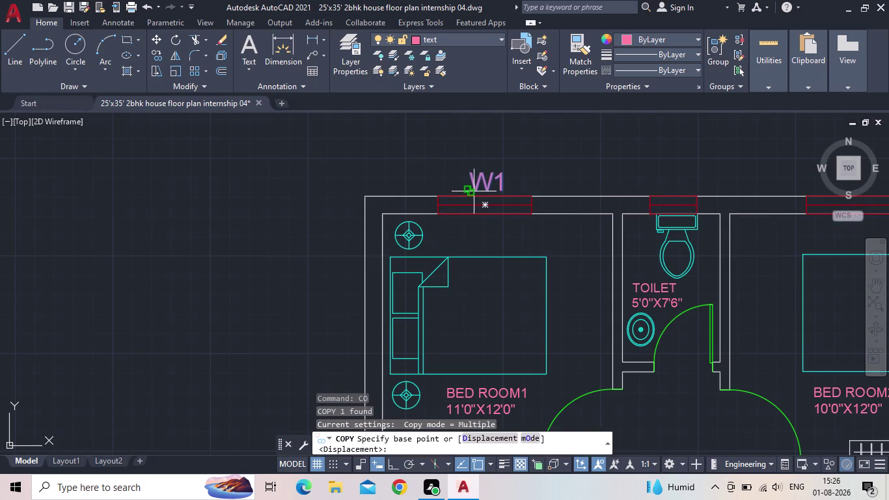
Copy W1 above the toilet, second bedroom and living room windows.
click(473, 192)
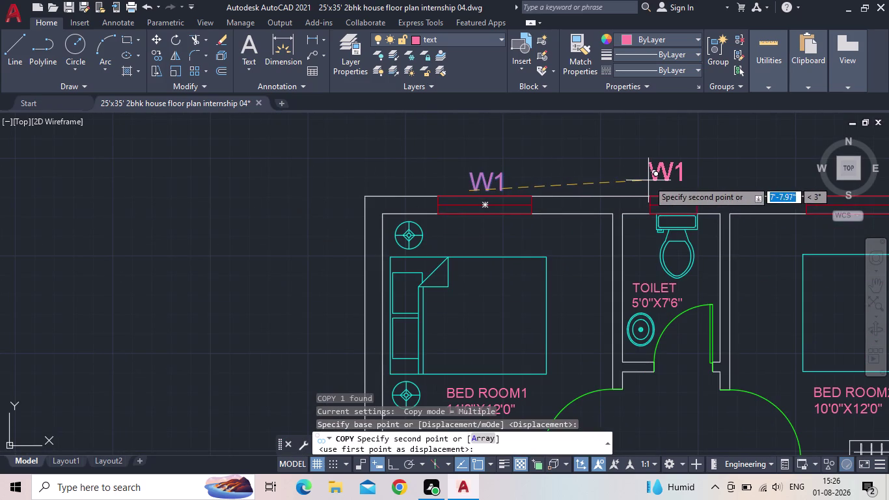
middle_drag(647, 192, 553, 155)
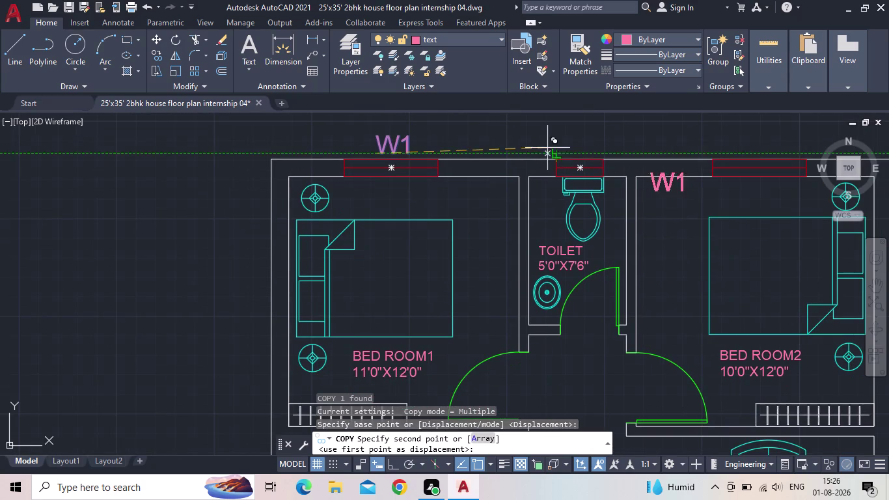
scroll(up, 3)
middle_drag(572, 150, 563, 143)
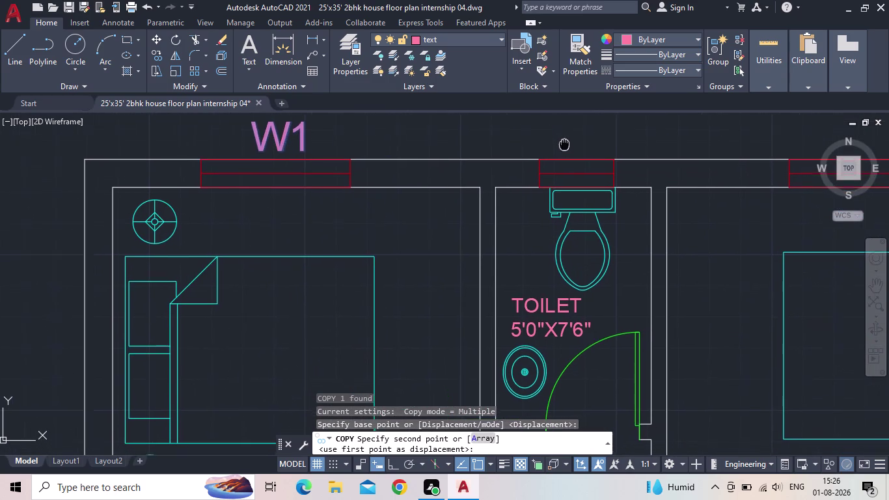
middle_drag(563, 143, 563, 144)
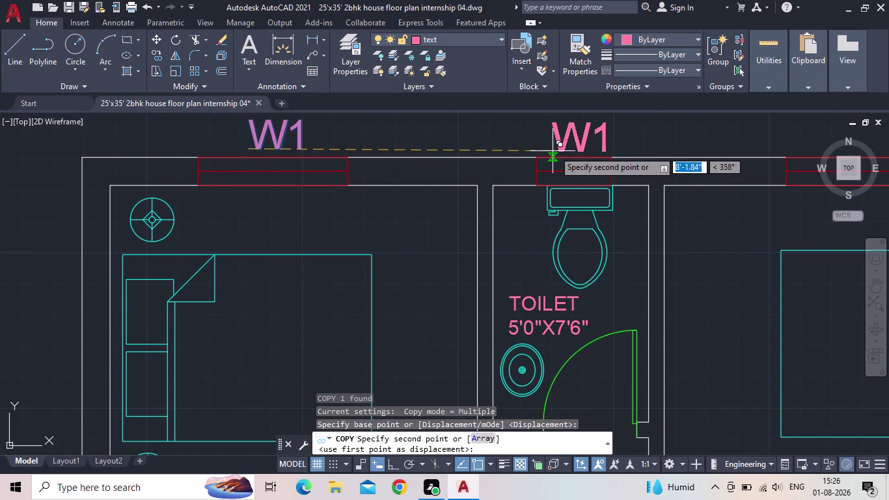
scroll(up, 3)
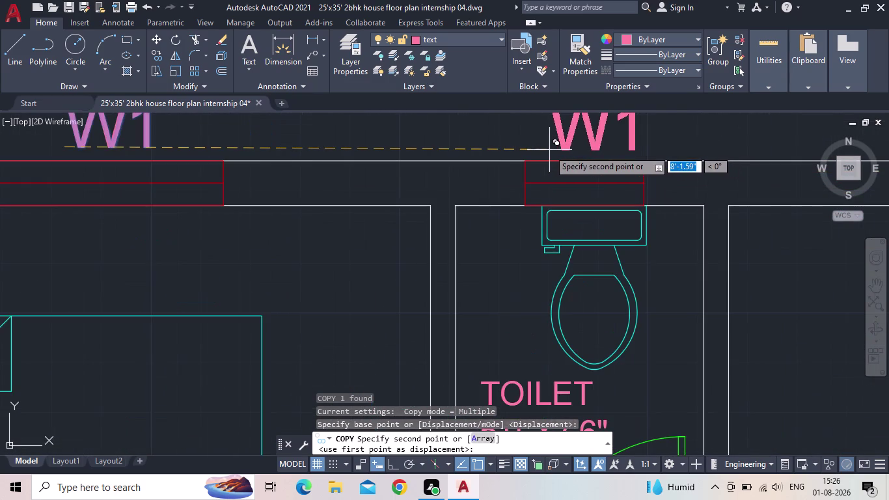
scroll(down, 3)
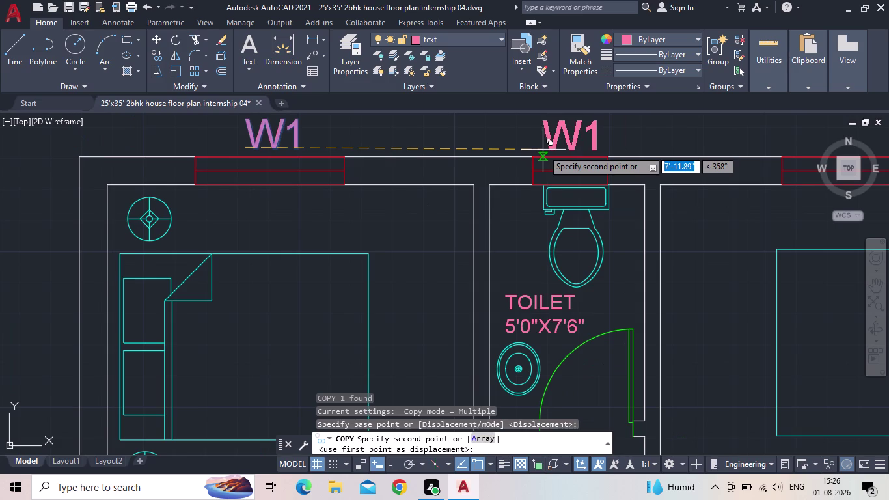
click(540, 150)
middle_drag(624, 139, 401, 158)
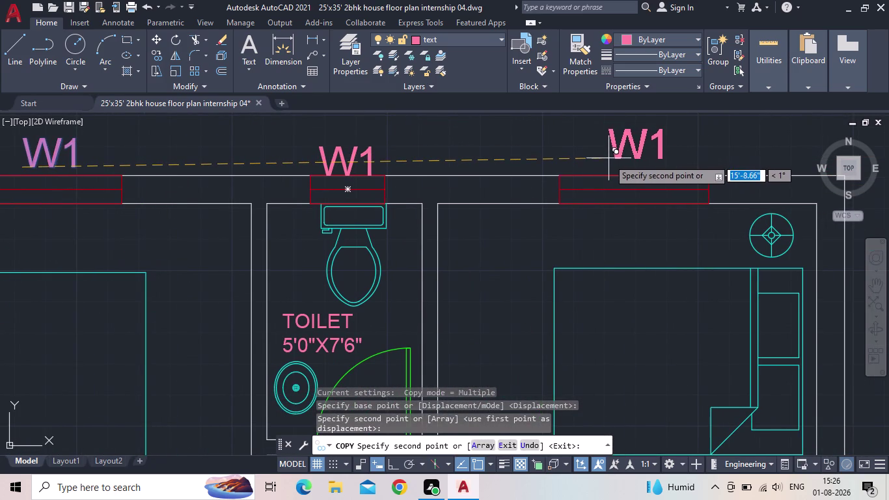
click(609, 161)
middle_drag(696, 170, 614, 125)
scroll(down, 3)
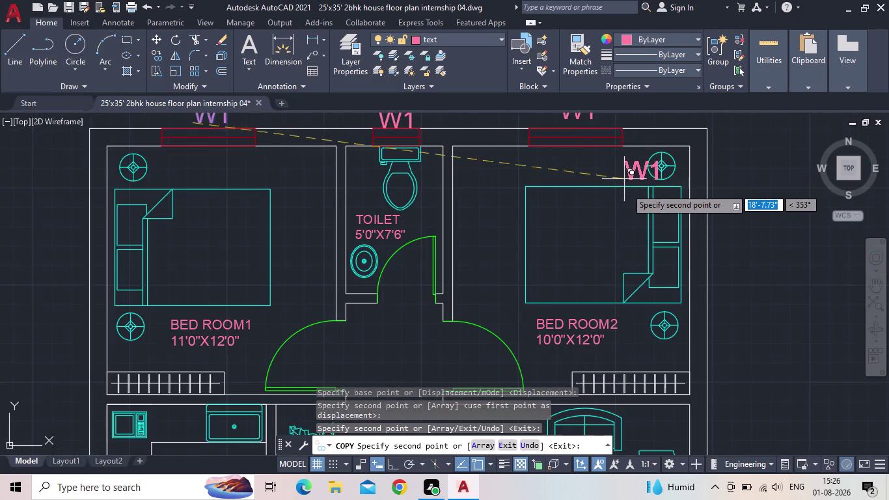
scroll(down, 3)
middle_drag(671, 329, 615, 197)
scroll(up, 3)
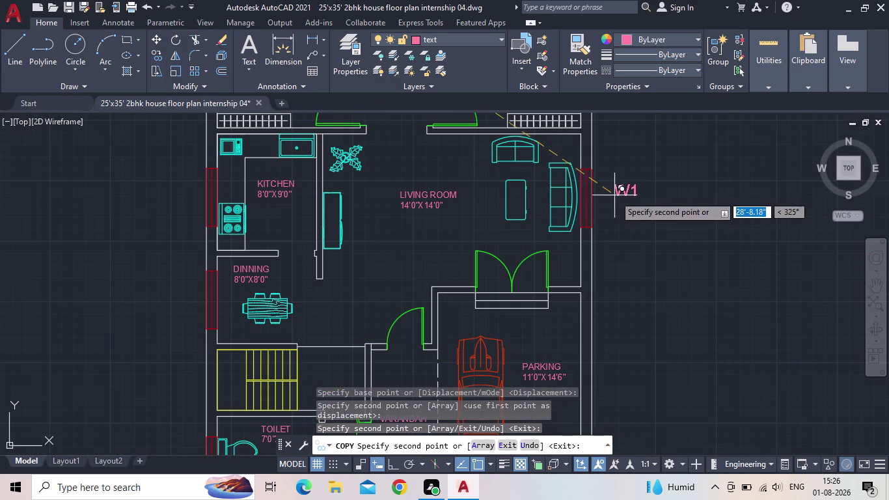
scroll(up, 3)
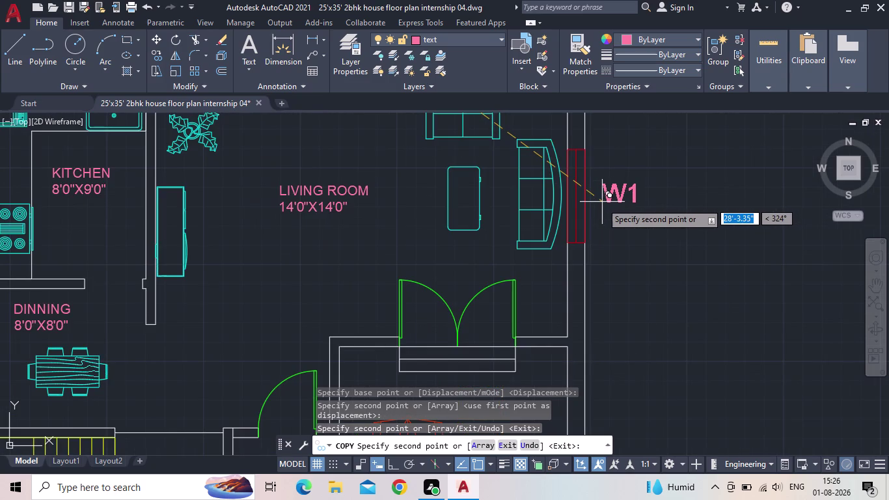
scroll(up, 3)
click(589, 205)
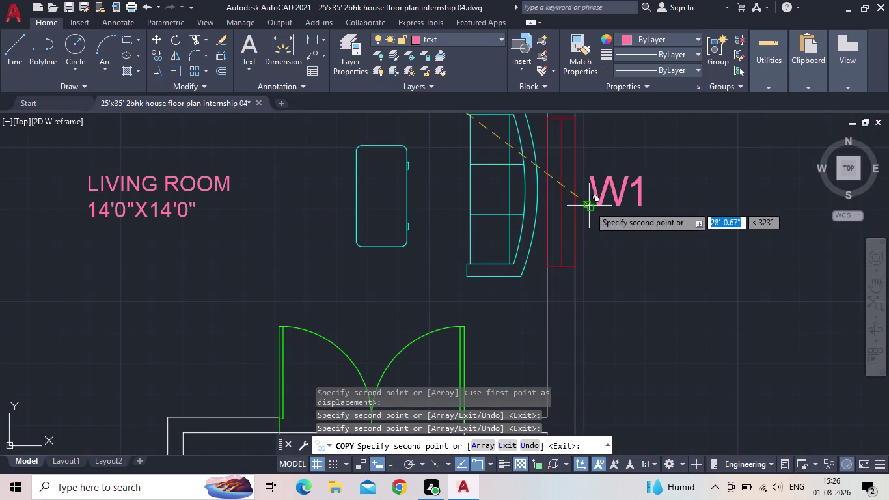
Place W1 copies at the lower toilet, dining and kitchen windows, then end copying.
middle_drag(633, 251, 659, 203)
scroll(down, 3)
middle_drag(648, 265, 678, 96)
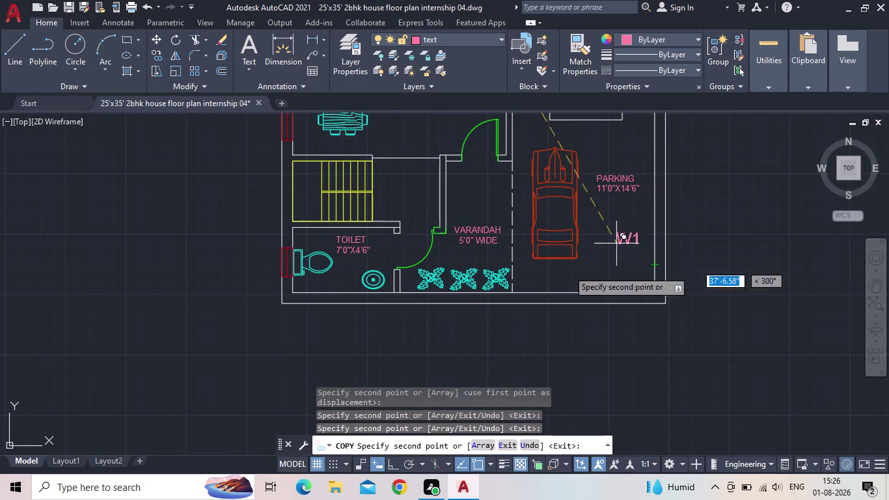
scroll(up, 3)
click(259, 268)
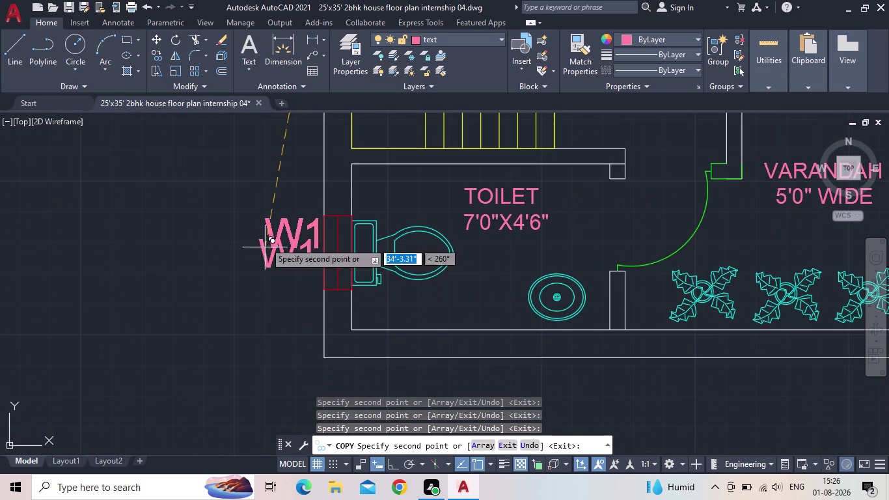
middle_drag(247, 193, 355, 343)
scroll(down, 3)
middle_drag(359, 285, 356, 385)
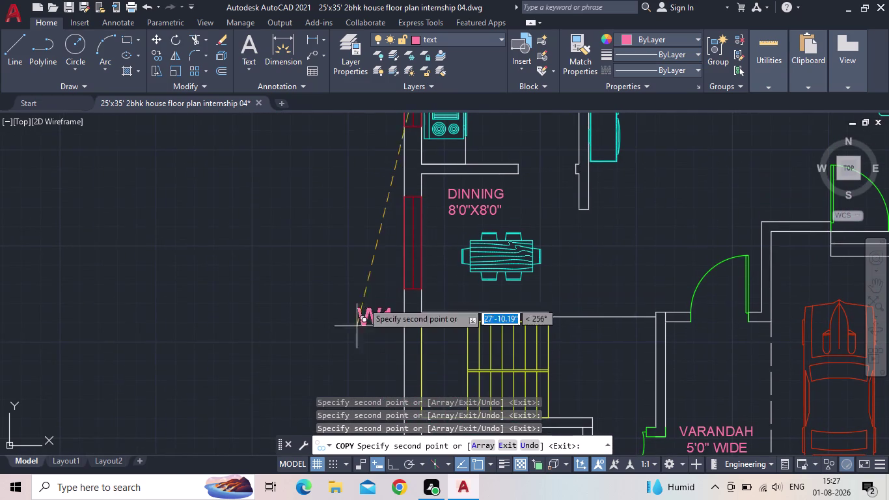
click(364, 252)
middle_drag(348, 184, 339, 334)
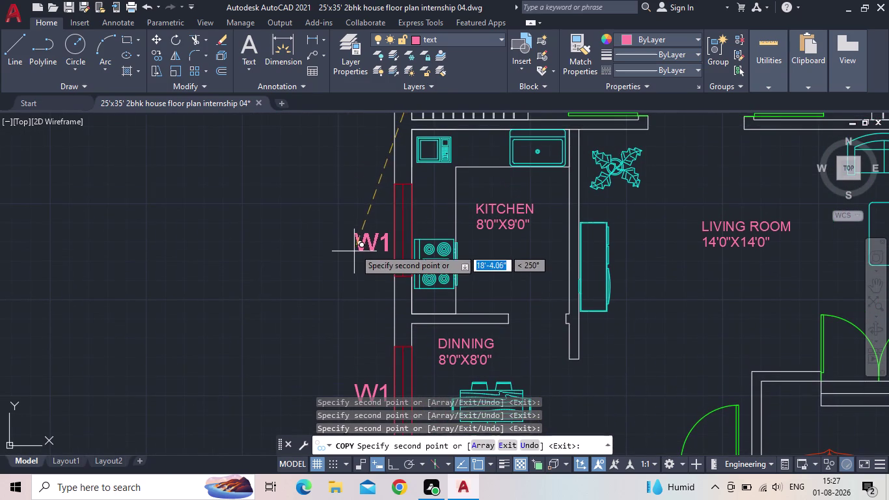
click(354, 242)
middle_drag(335, 199, 336, 355)
scroll(down, 3)
middle_drag(312, 226, 297, 271)
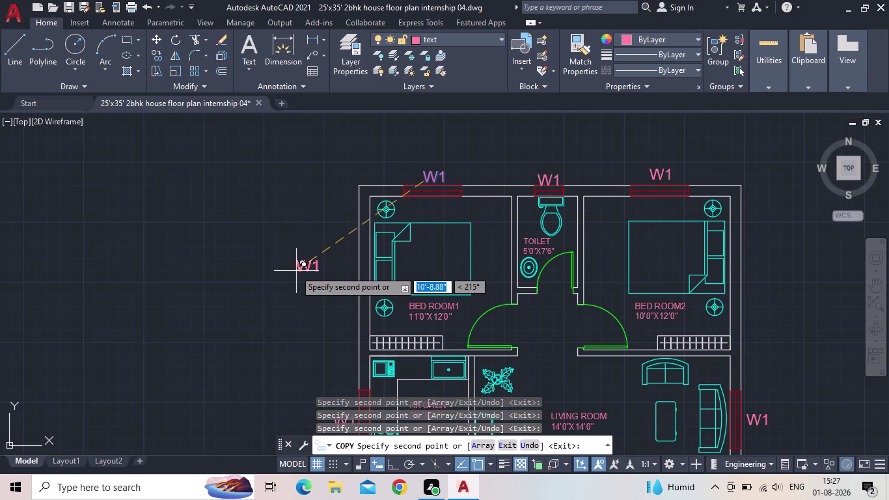
key(Escape)
Begin selecting the W1 label above the upper toilet window.
scroll(up, 3)
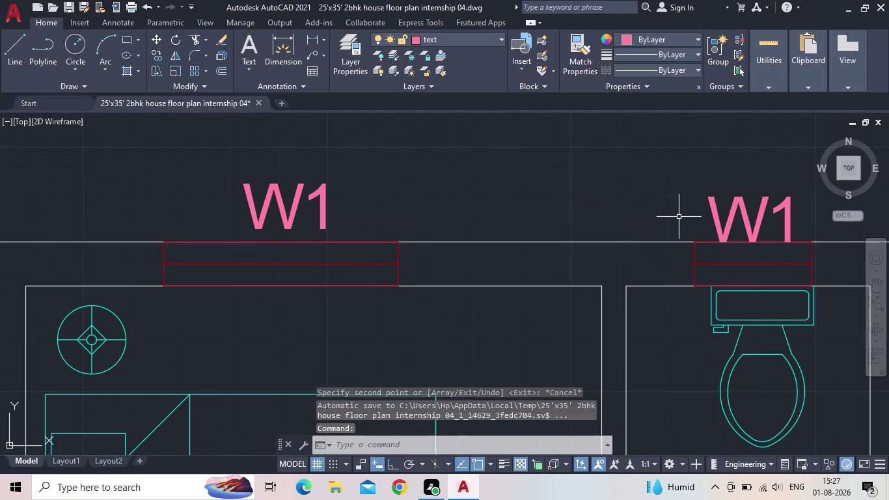
middle_drag(678, 222, 514, 206)
click(562, 200)
Move the selected W1 label by its grip to sit over the toilet window.
click(551, 204)
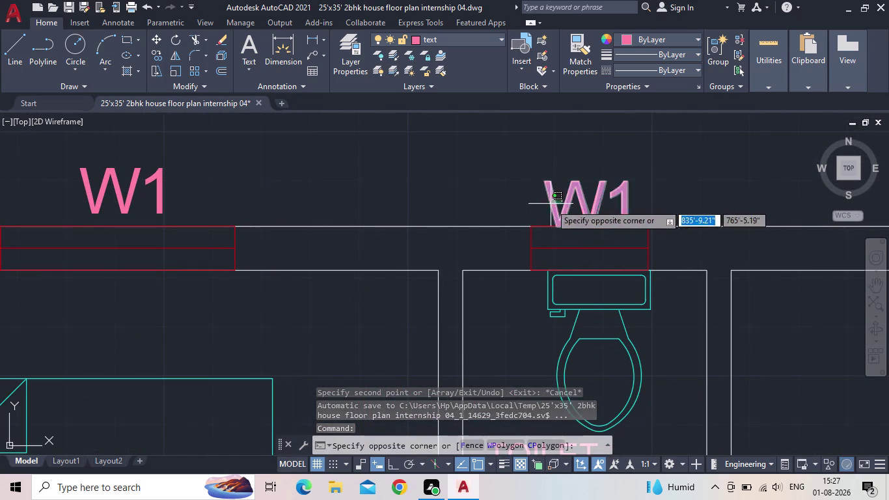
scroll(up, 3)
click(547, 225)
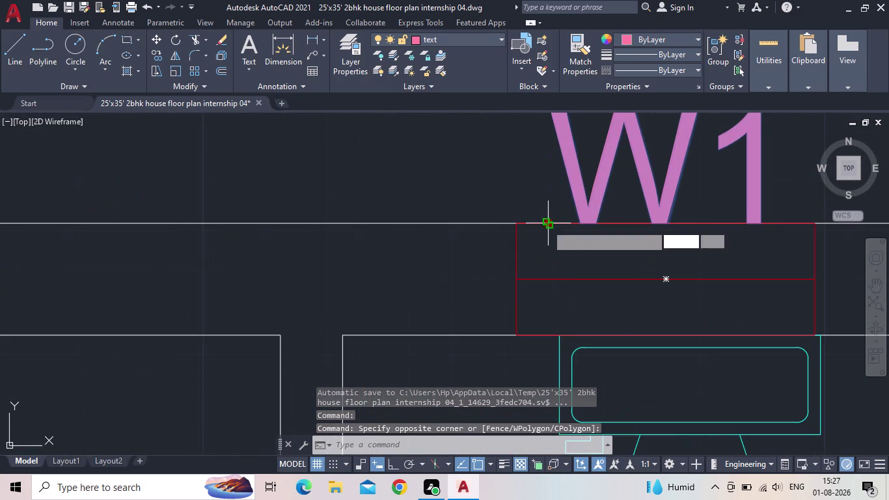
click(546, 203)
middle_drag(548, 158, 445, 221)
scroll(down, 3)
scroll(down, 3)
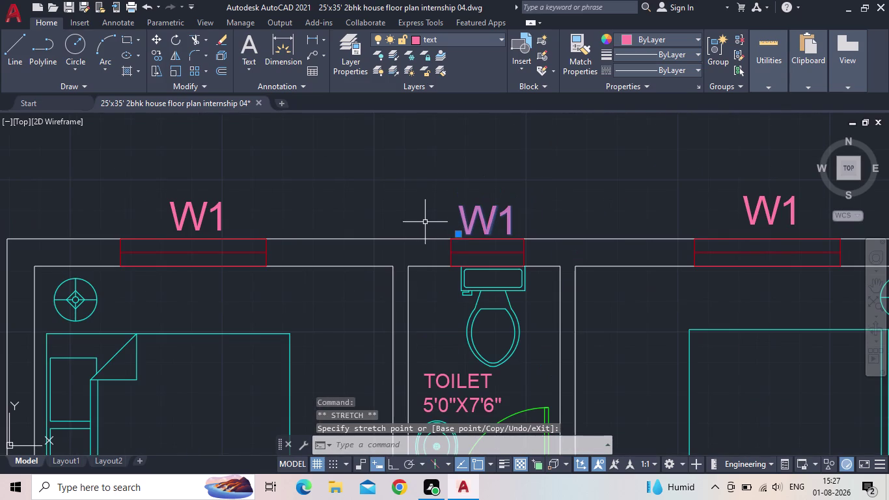
scroll(up, 3)
click(460, 246)
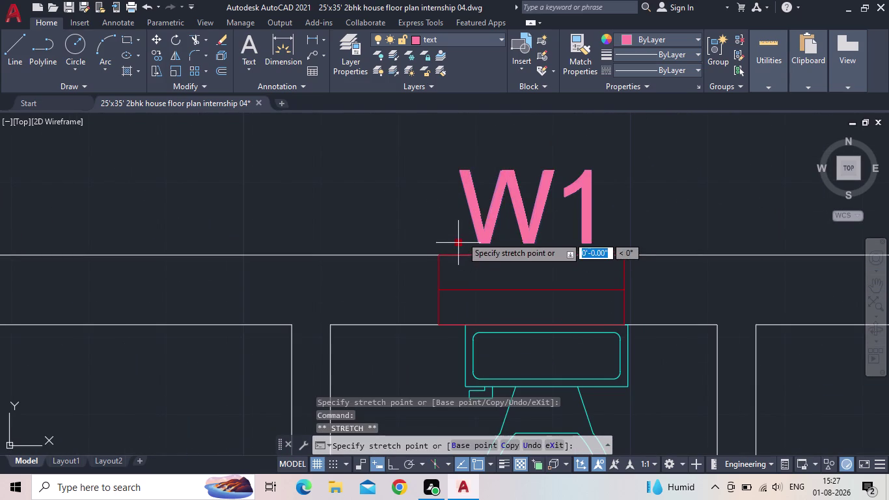
click(458, 228)
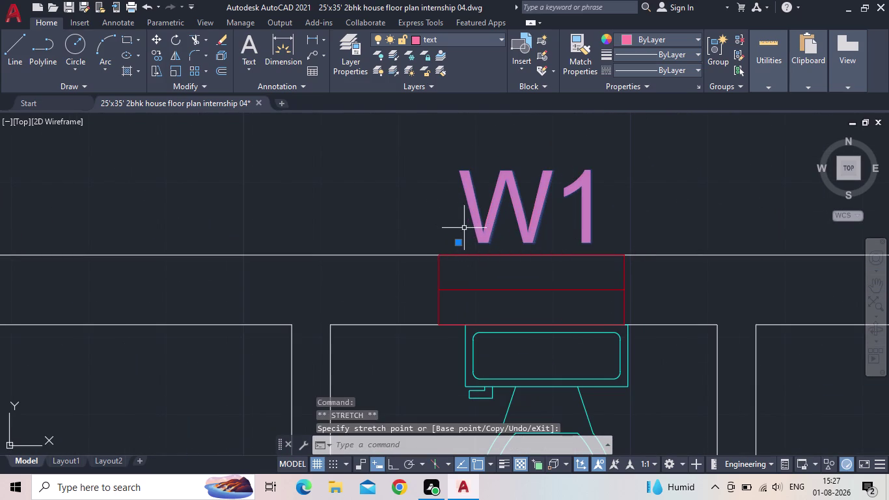
click(459, 242)
click(456, 228)
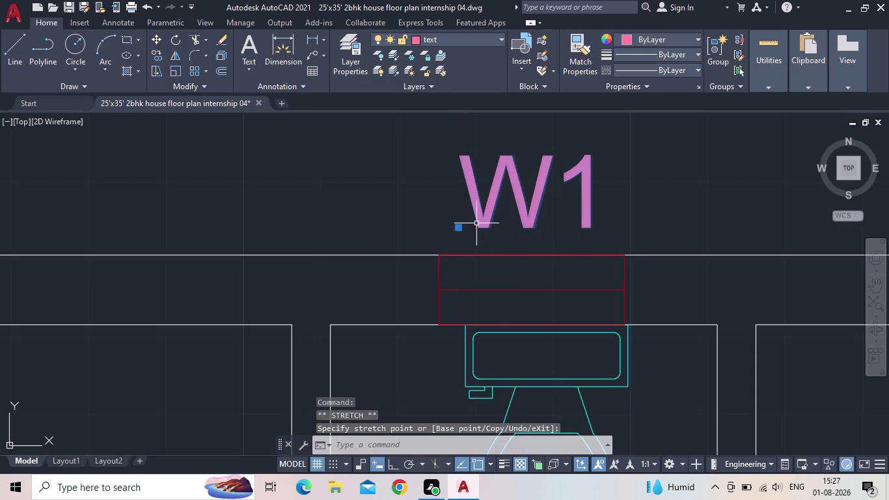
scroll(down, 3)
scroll(down, 3)
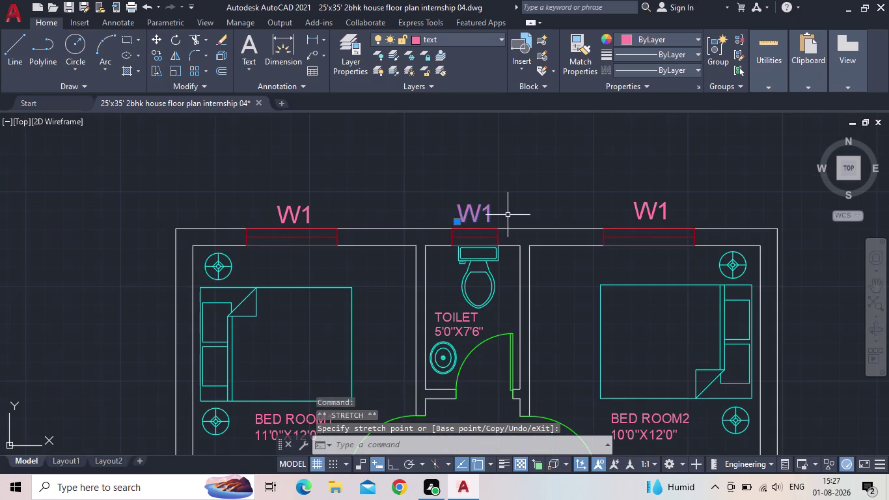
key(Escape)
Open the toilet window's W1 label for text editing.
scroll(up, 3)
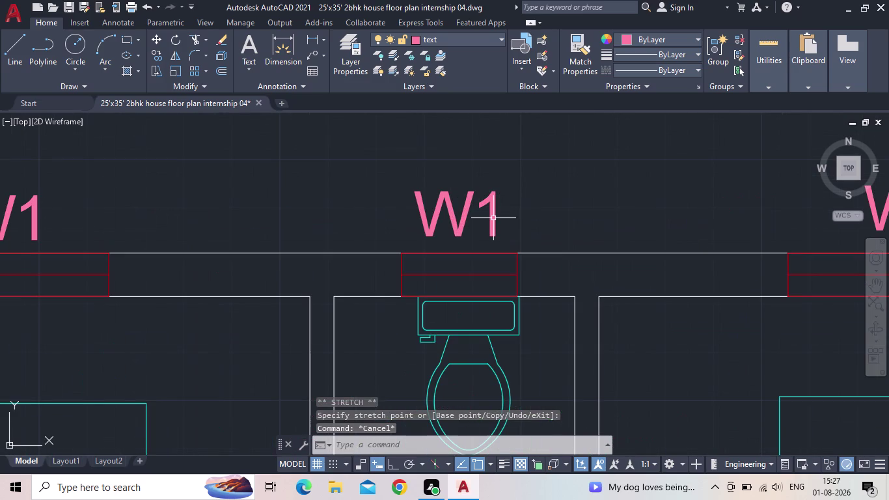
triple_click(493, 218)
double_click(490, 219)
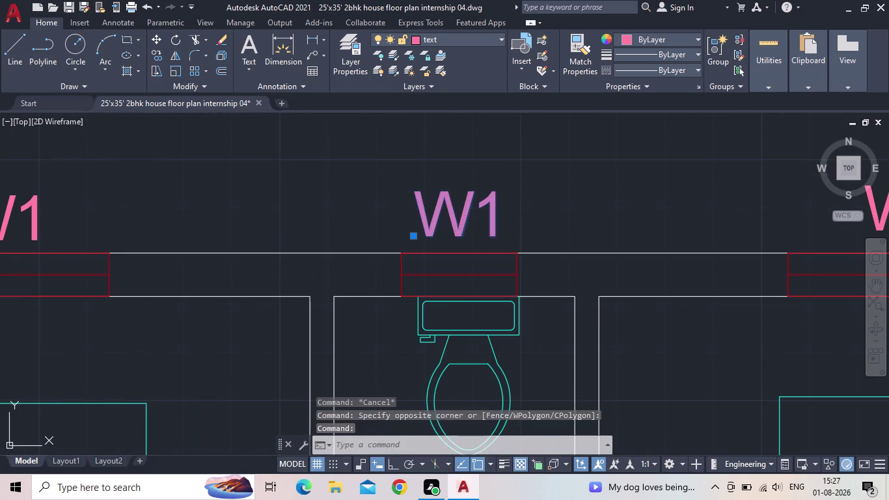
click(499, 218)
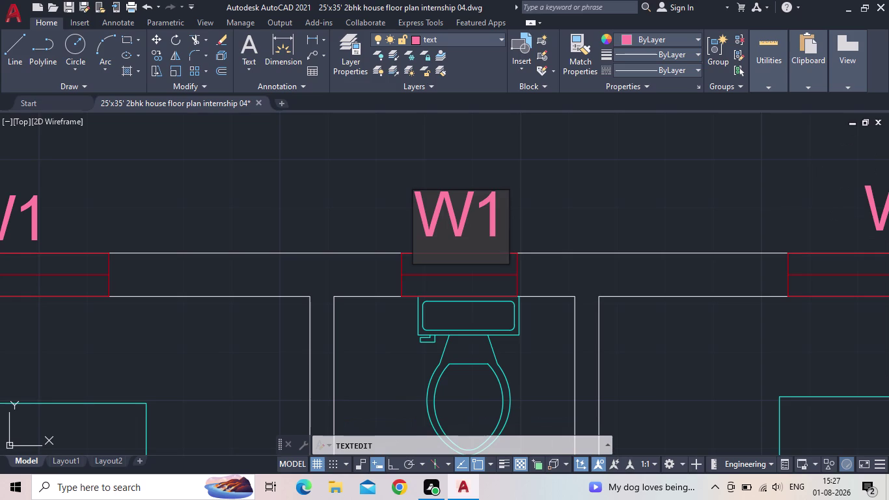
Change the upper toilet window label from W1 to W2.
key(BackSpace)
key(2)
key(Return)
key(Return)
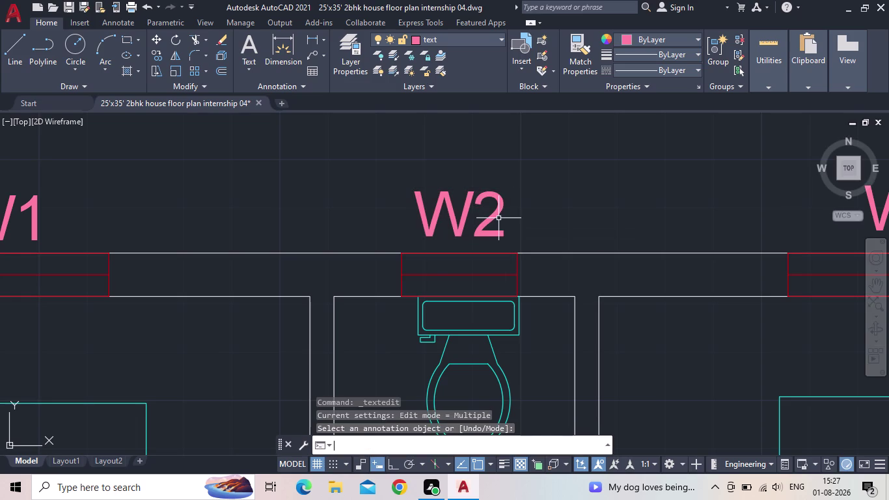
Edit the lower toilet window's label to read W2.
scroll(down, 3)
middle_drag(582, 218, 530, 206)
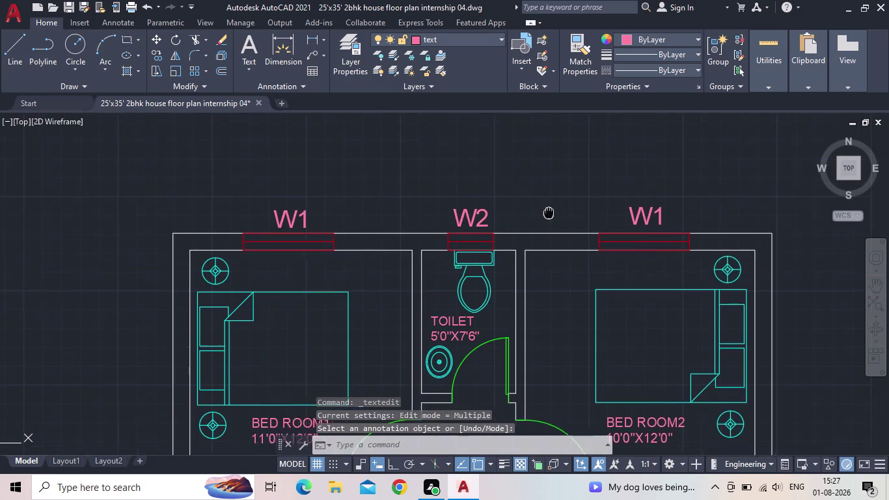
middle_drag(530, 206, 519, 199)
middle_drag(545, 219, 458, 177)
scroll(down, 3)
middle_drag(468, 228, 482, 173)
scroll(up, 3)
middle_drag(554, 260, 587, 180)
scroll(down, 3)
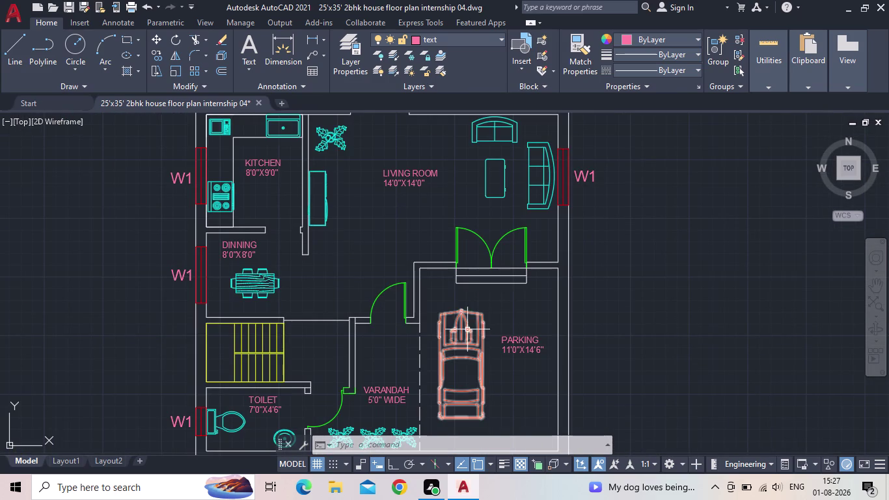
middle_drag(393, 354, 523, 237)
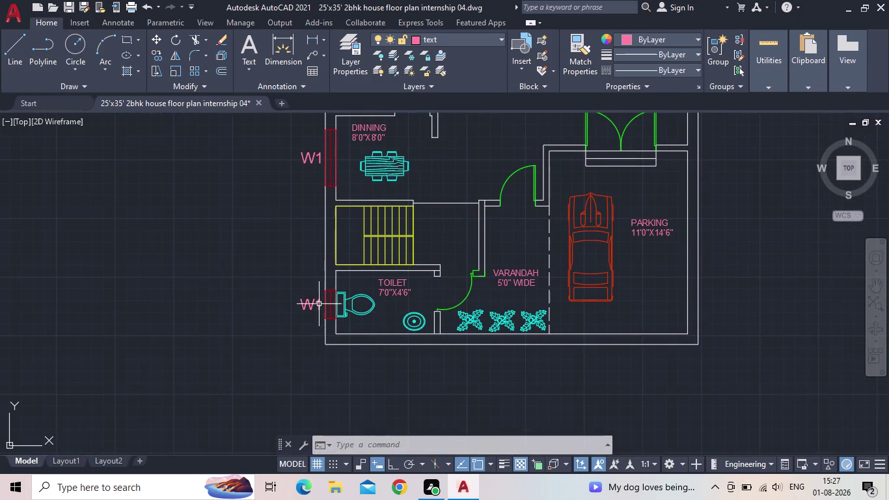
scroll(up, 3)
double_click(322, 300)
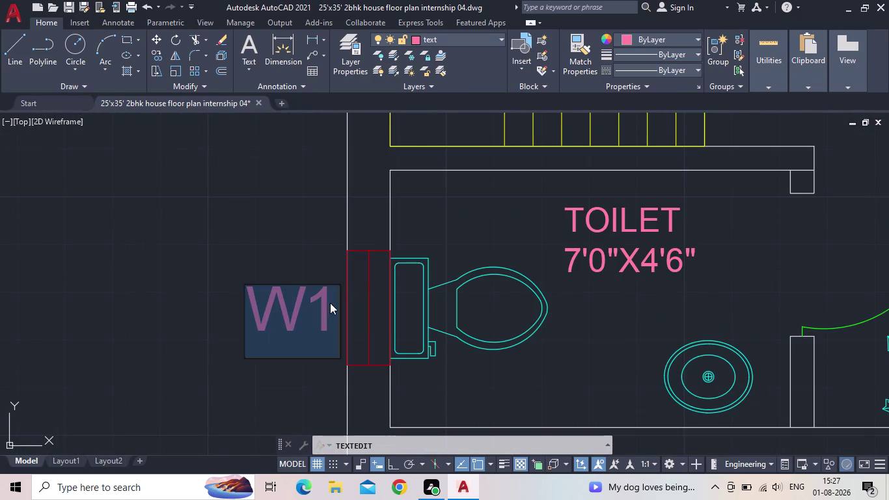
click(330, 302)
key(BackSpace)
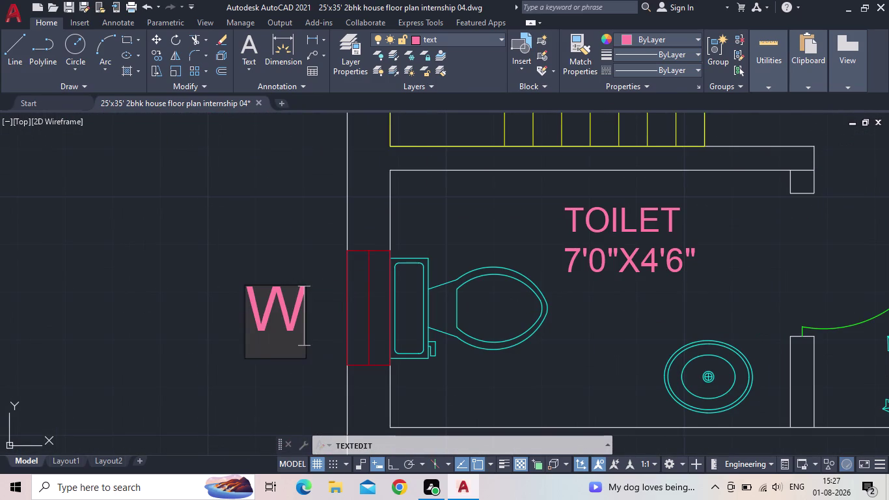
key(2)
key(Return)
key(Return)
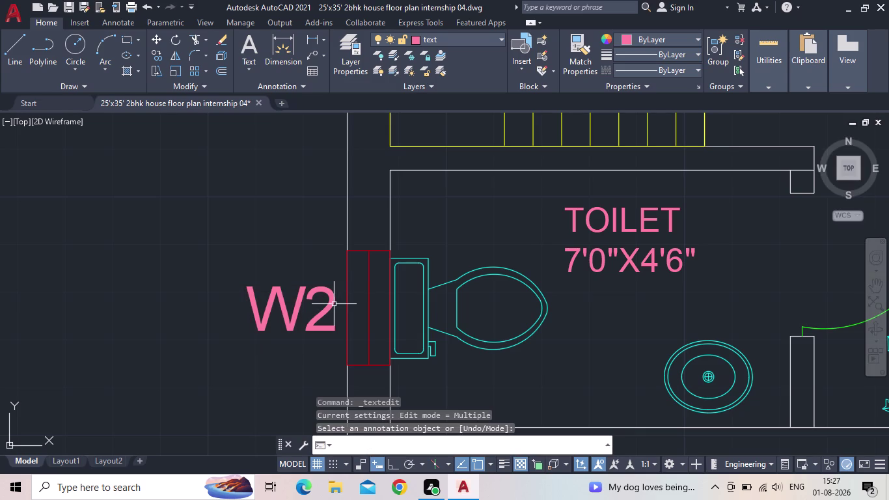
Pan and zoom out to review the whole floor plan.
scroll(down, 3)
middle_drag(301, 249, 343, 352)
scroll(up, 3)
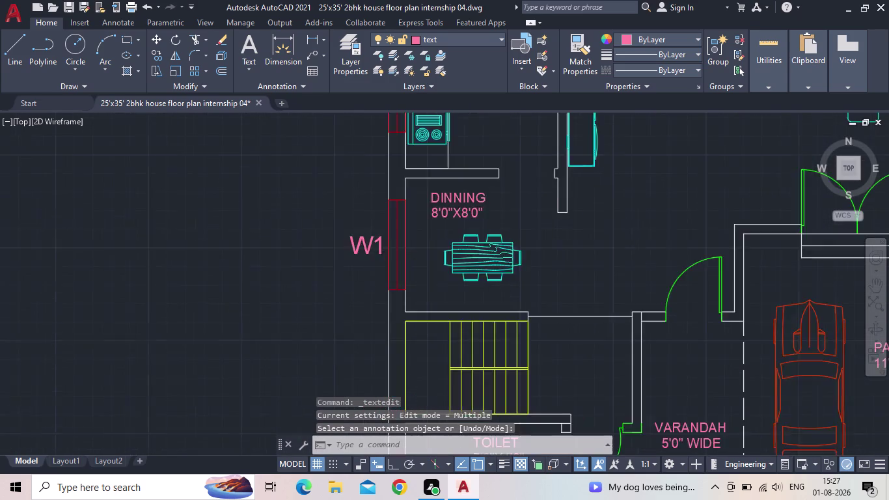
scroll(down, 3)
middle_drag(336, 232, 334, 380)
scroll(down, 3)
middle_drag(329, 267, 258, 256)
scroll(up, 3)
middle_drag(259, 253, 266, 240)
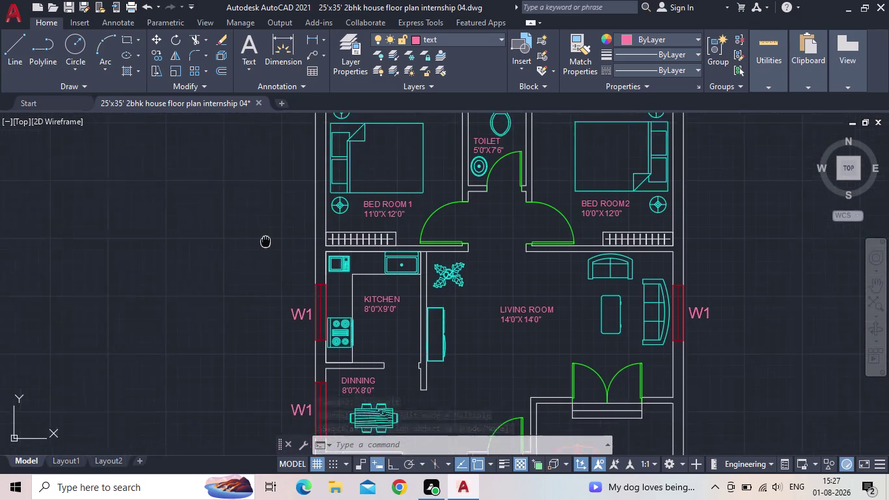
middle_drag(266, 240, 281, 213)
scroll(down, 3)
middle_drag(277, 229, 328, 194)
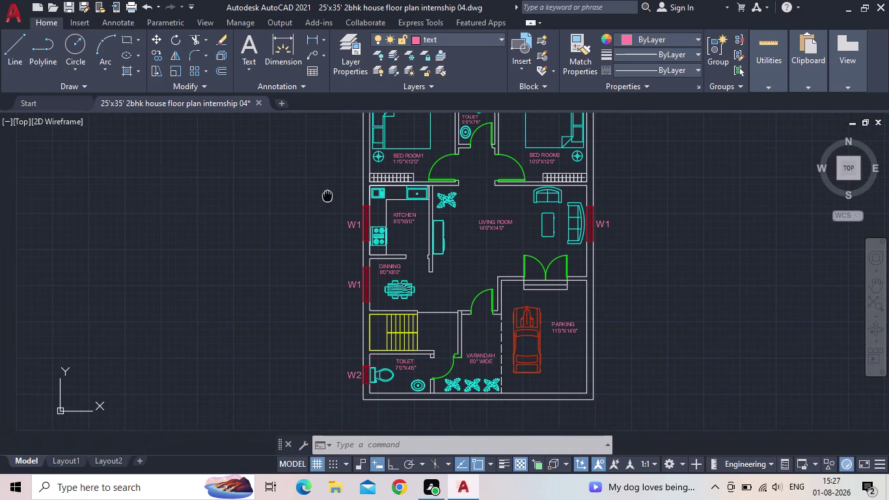
middle_drag(327, 194, 325, 196)
Close in on the plan's bottom-right corner beside the parking and varandah plants, then start a line.
click(74, 9)
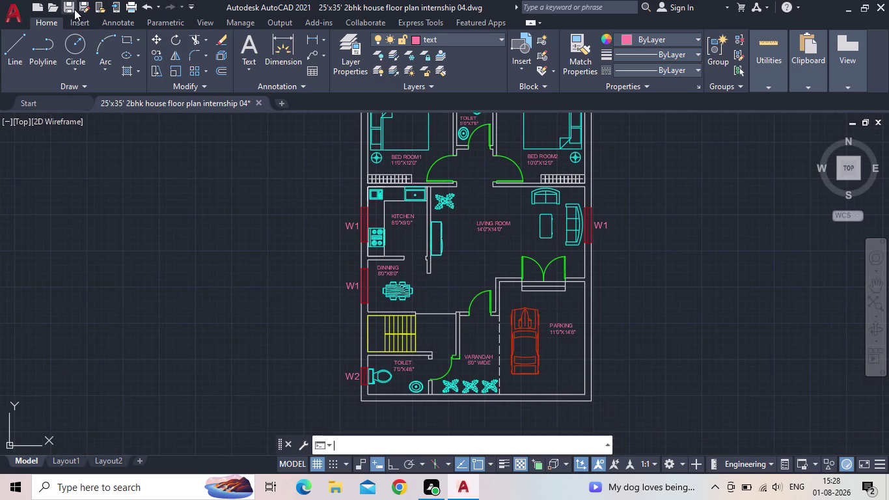
middle_drag(324, 304, 262, 323)
scroll(down, 3)
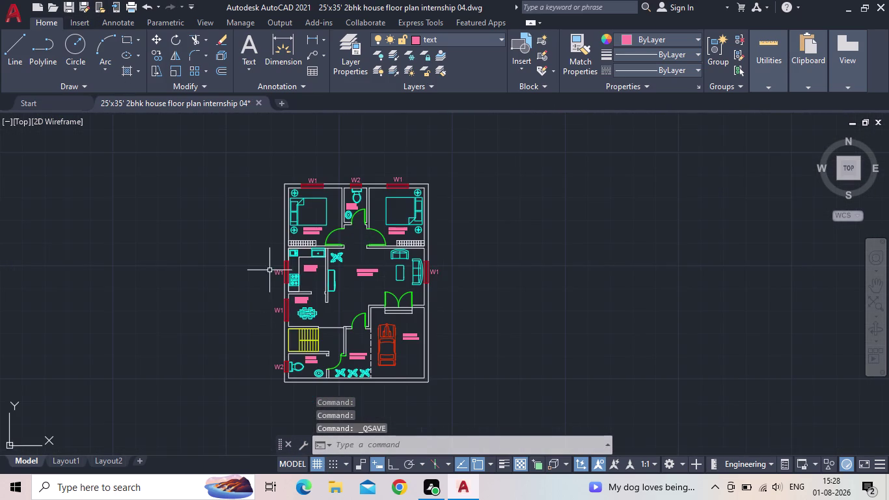
scroll(up, 3)
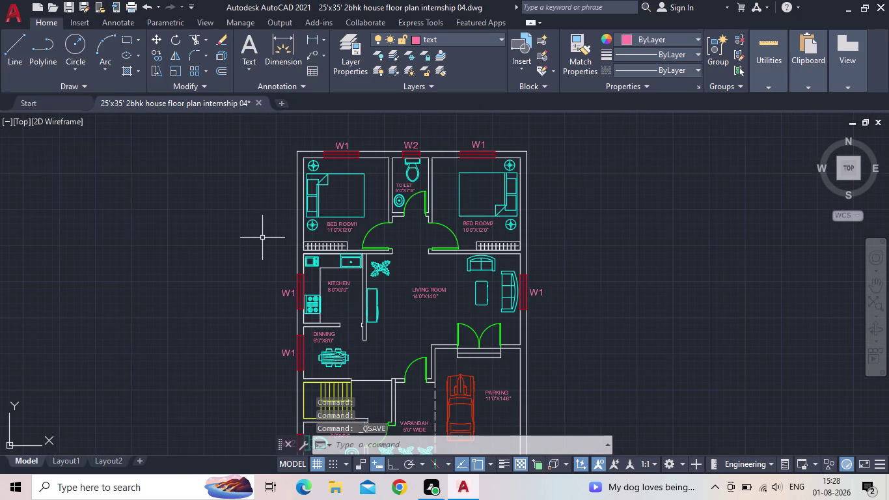
middle_drag(596, 375, 604, 238)
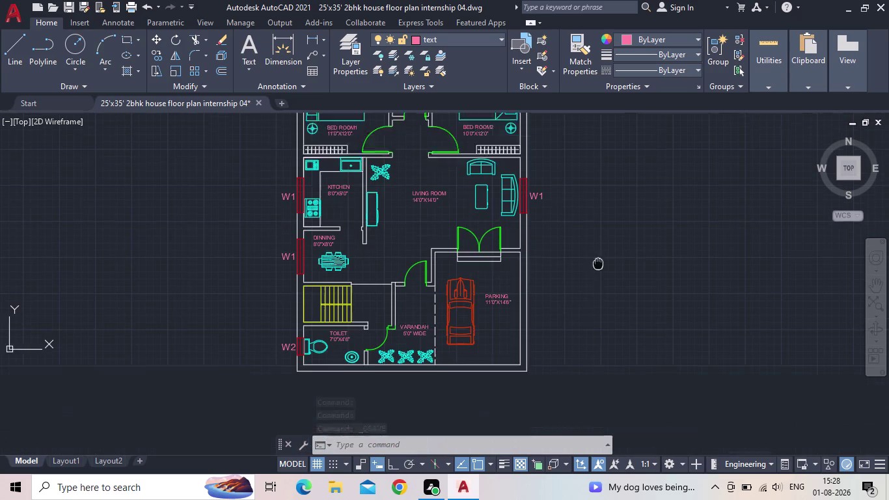
middle_drag(603, 238, 607, 227)
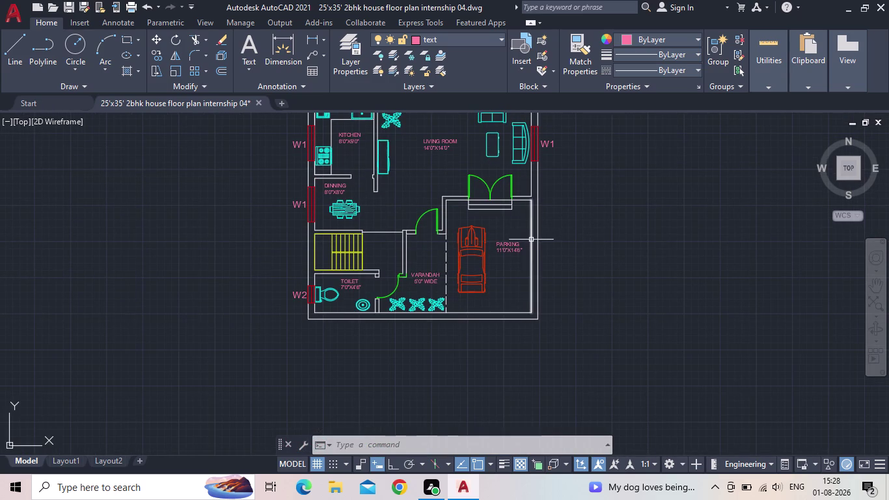
scroll(up, 3)
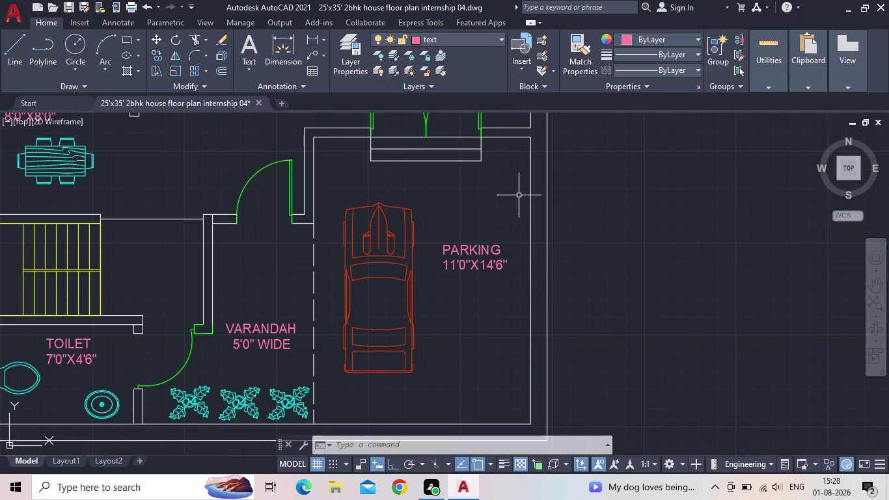
middle_drag(496, 287, 574, 159)
middle_click(576, 158)
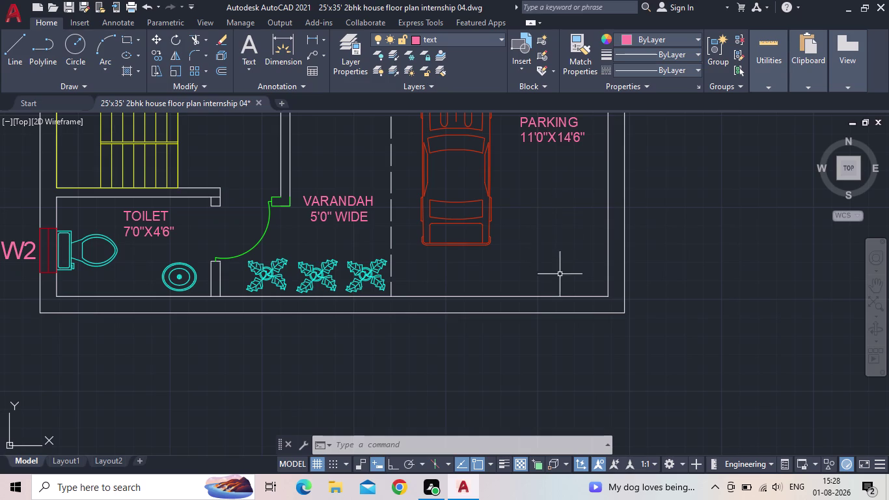
click(18, 48)
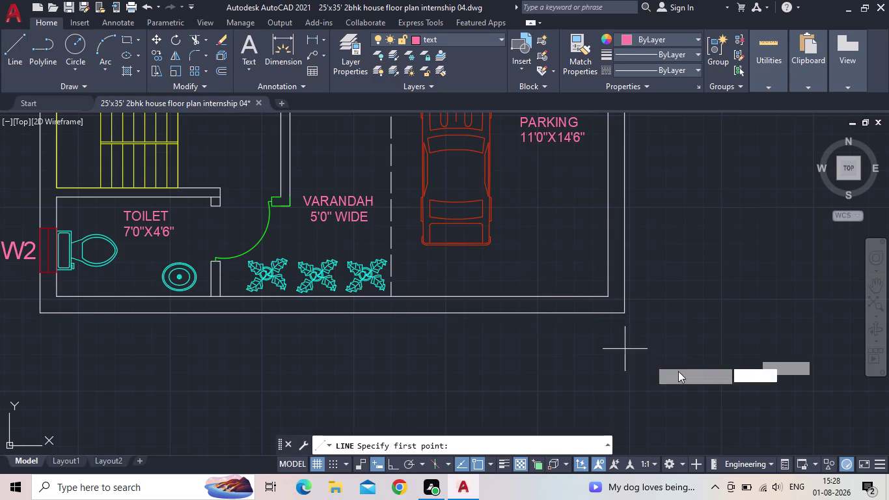
Start a trial line at the inner wall corner, then cancel it.
scroll(up, 3)
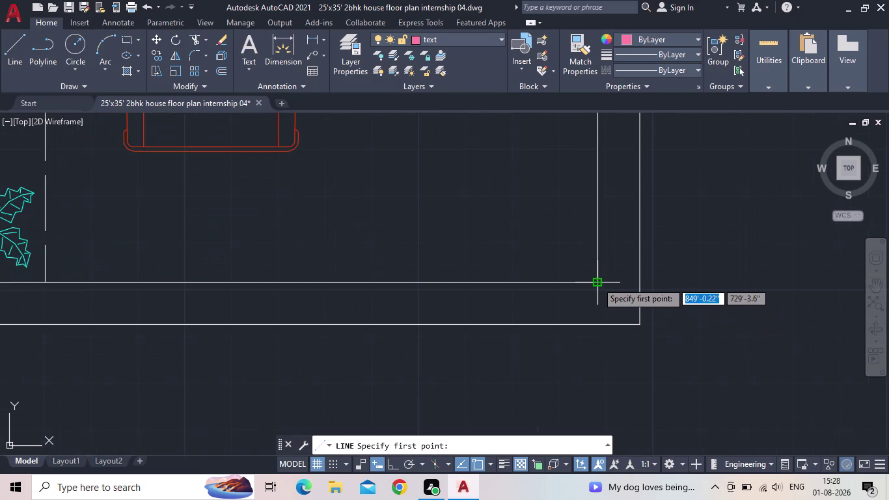
click(597, 282)
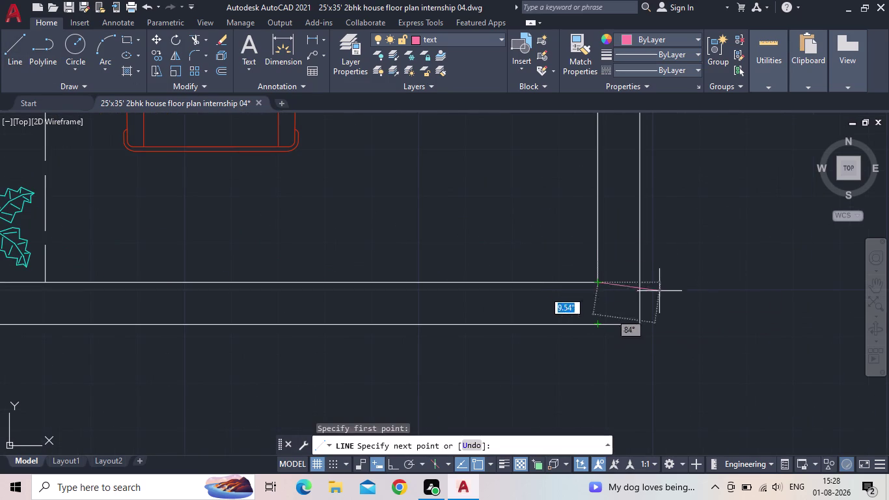
key(Escape)
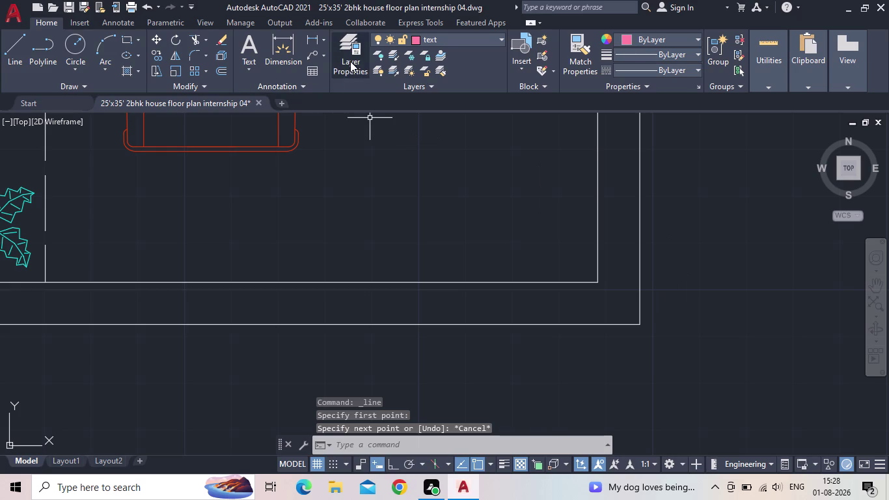
Make floor the current layer and restart the line command.
click(349, 61)
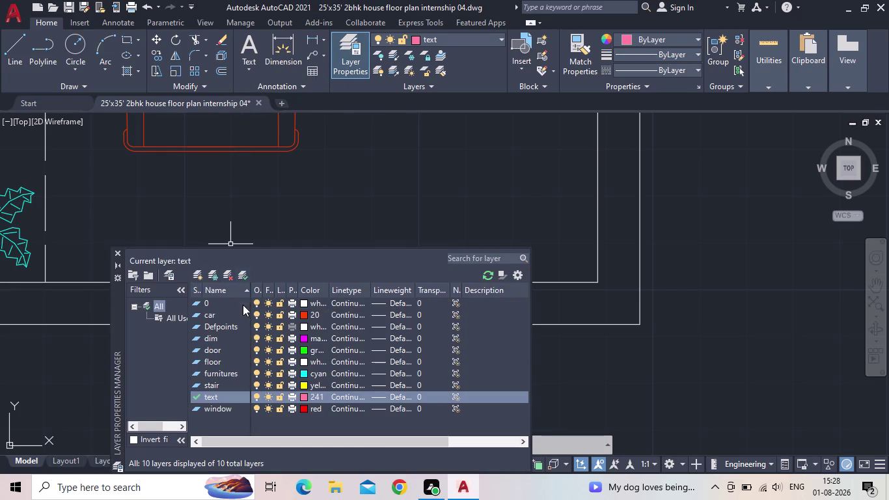
double_click(194, 363)
click(117, 250)
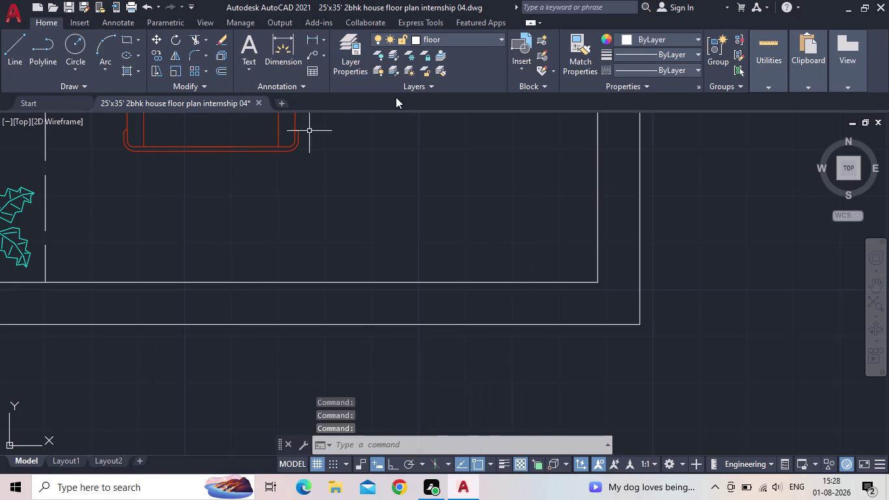
click(10, 47)
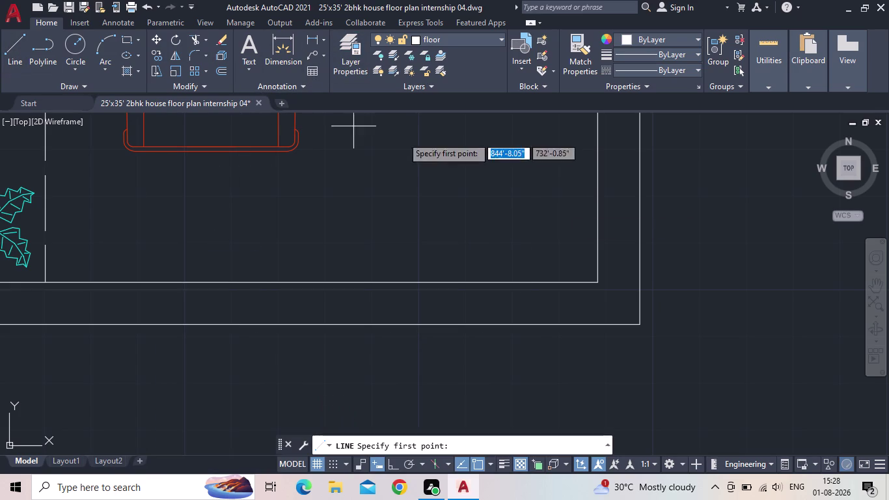
Draw a short line down to the outer wall and erase the vertical wall stub.
click(598, 284)
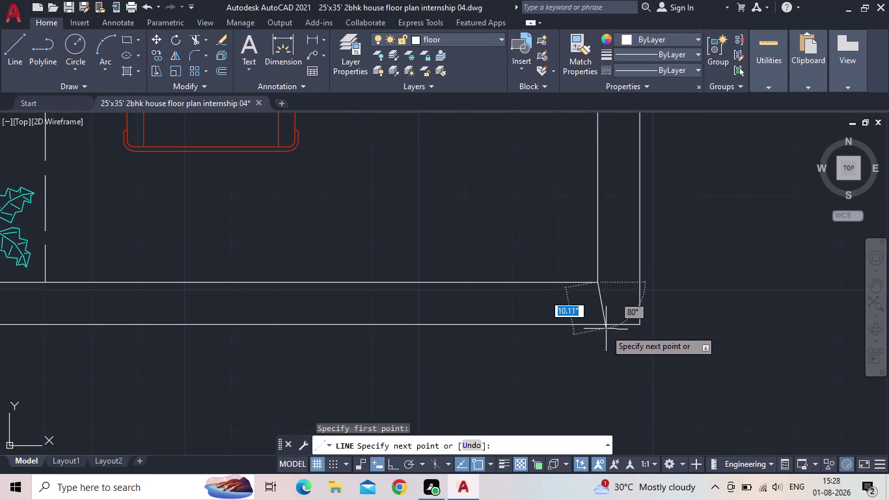
click(597, 332)
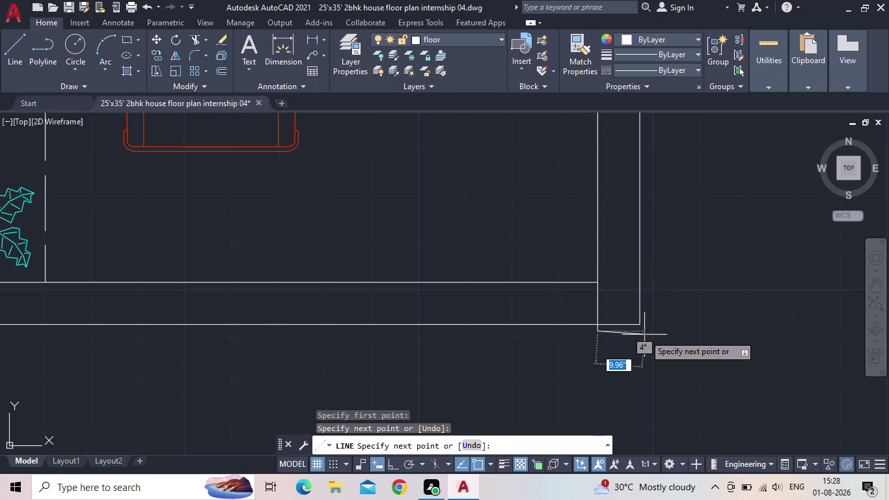
key(Escape)
drag(609, 303, 604, 303)
click(584, 304)
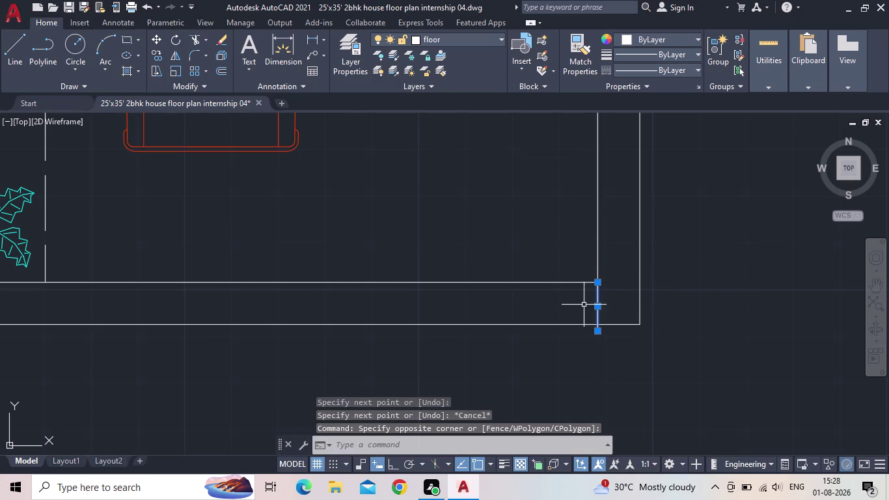
key(Delete)
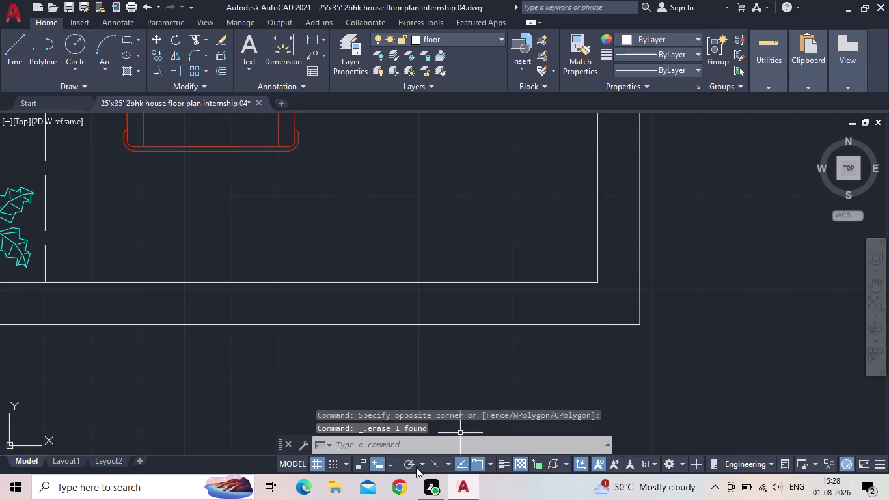
With Ortho on, draw floor-layer lines closing the corner between inner and outer walls.
click(396, 464)
key(l)
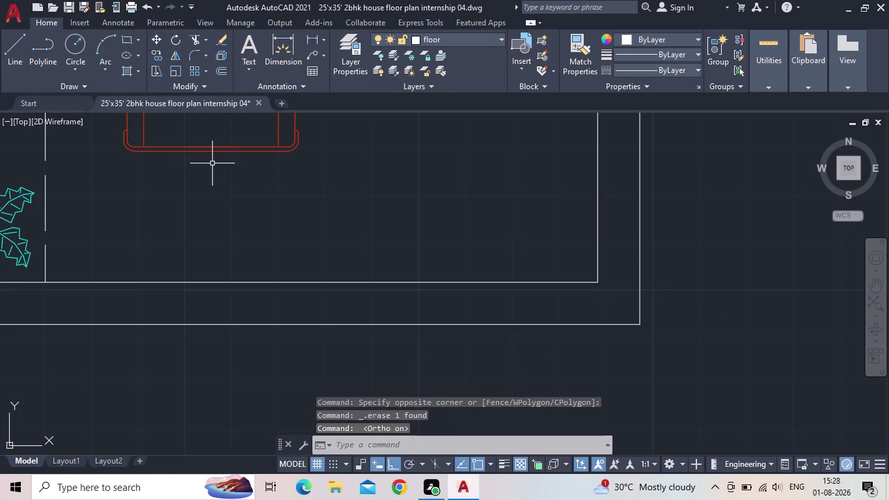
key(space)
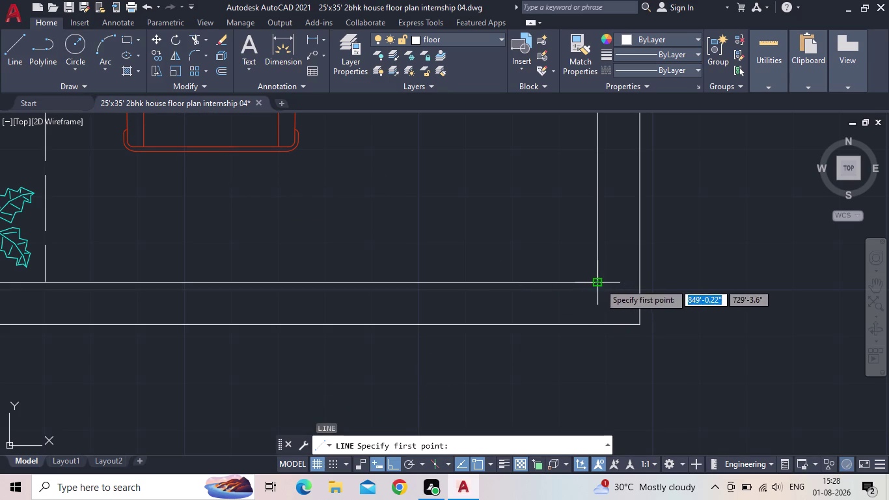
click(599, 283)
click(597, 326)
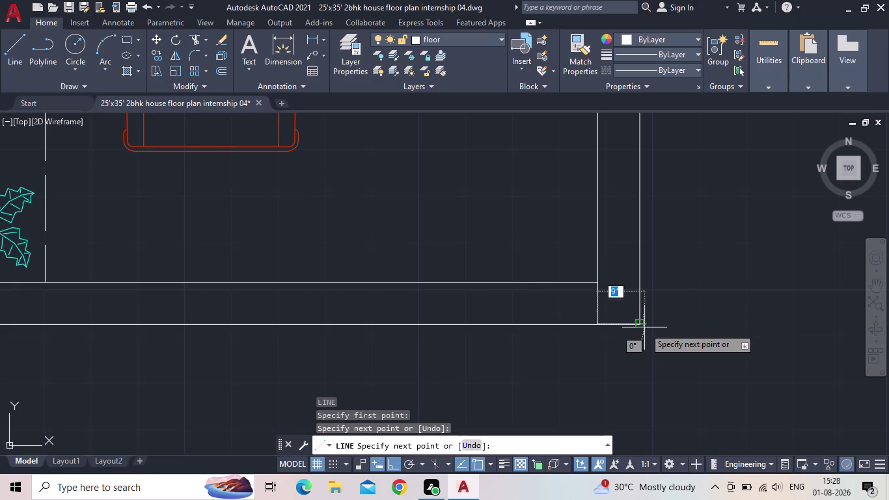
click(641, 327)
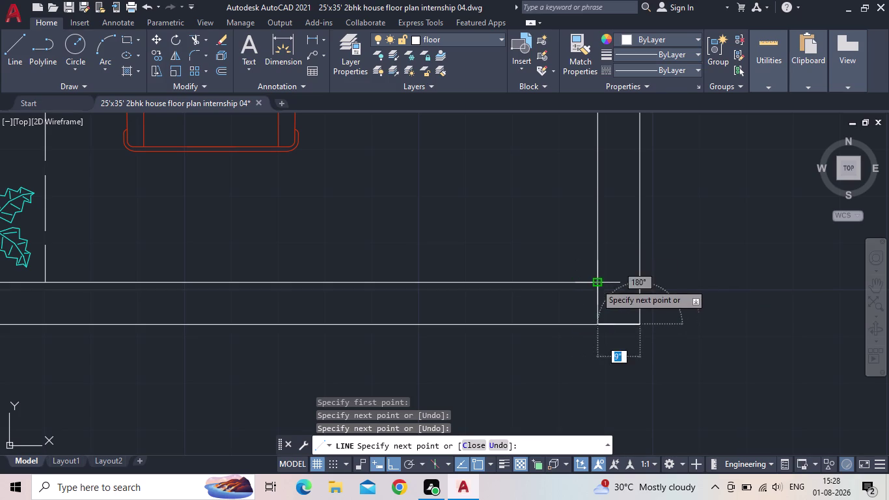
click(640, 283)
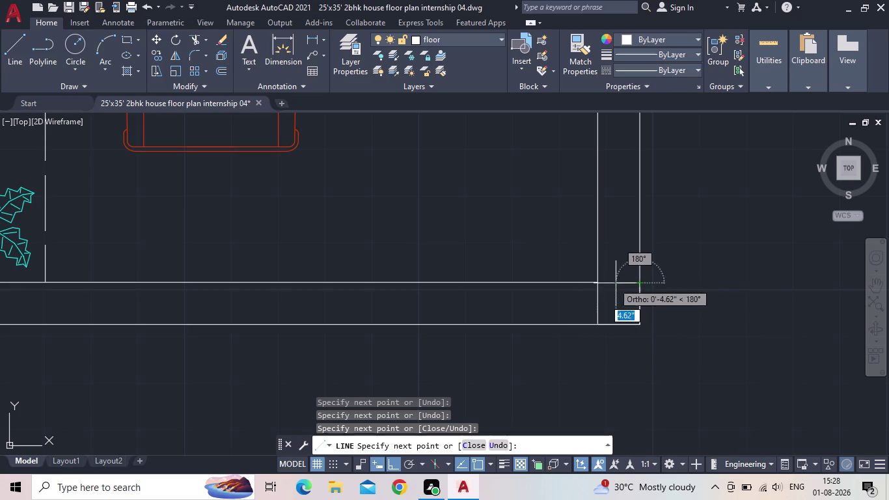
click(593, 281)
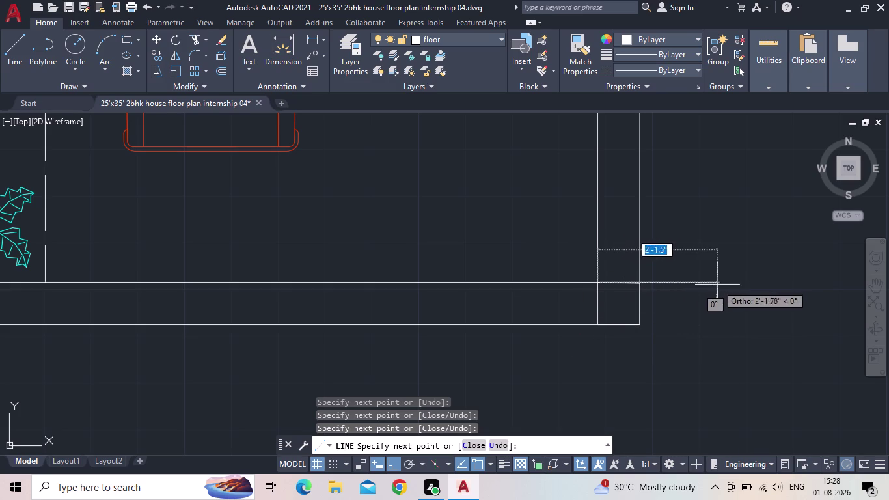
key(Escape)
scroll(down, 3)
scroll(up, 3)
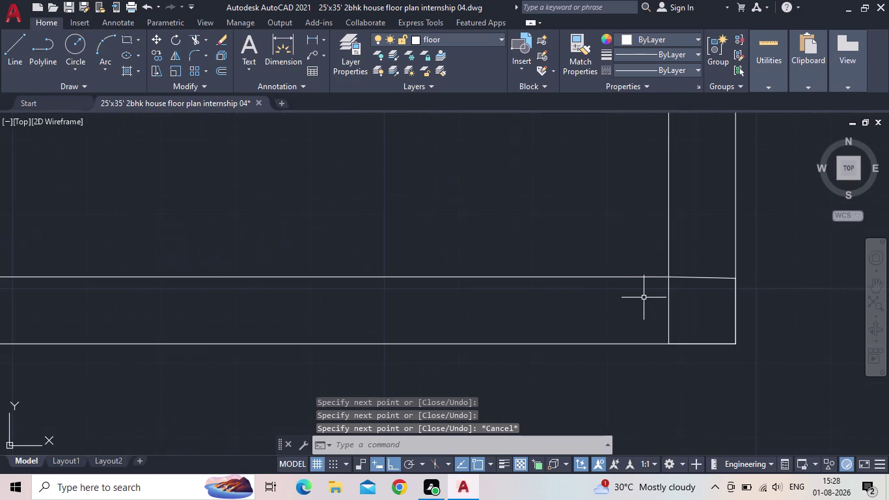
scroll(down, 3)
scroll(down, 3)
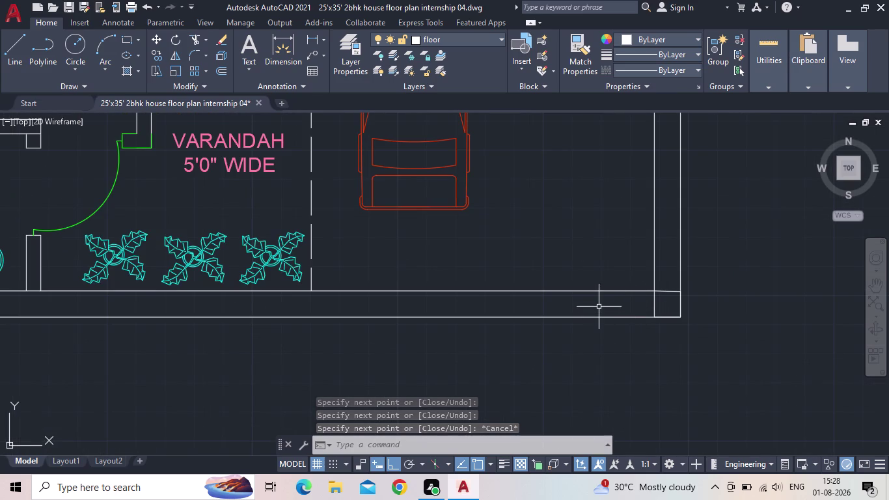
scroll(down, 3)
scroll(up, 3)
middle_drag(550, 289, 656, 284)
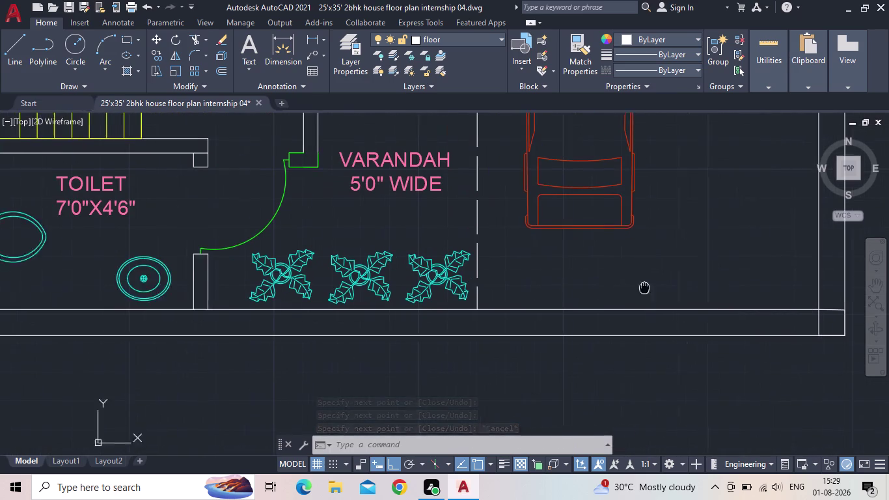
middle_drag(656, 283, 664, 283)
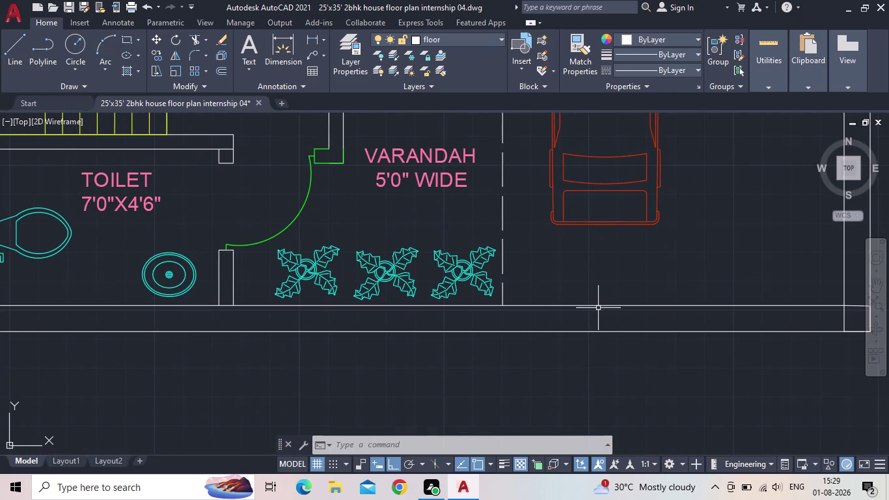
Erase the doubled lines below the parking doorway.
scroll(down, 3)
scroll(down, 3)
middle_drag(587, 288, 568, 343)
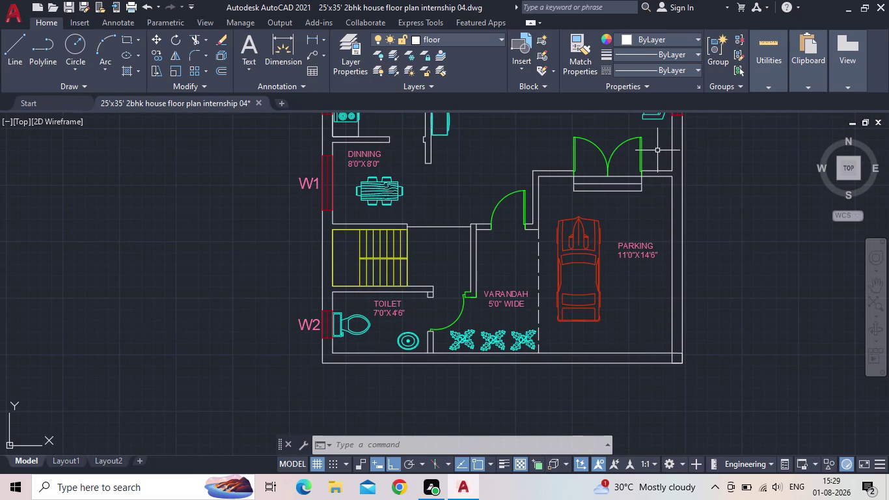
scroll(up, 3)
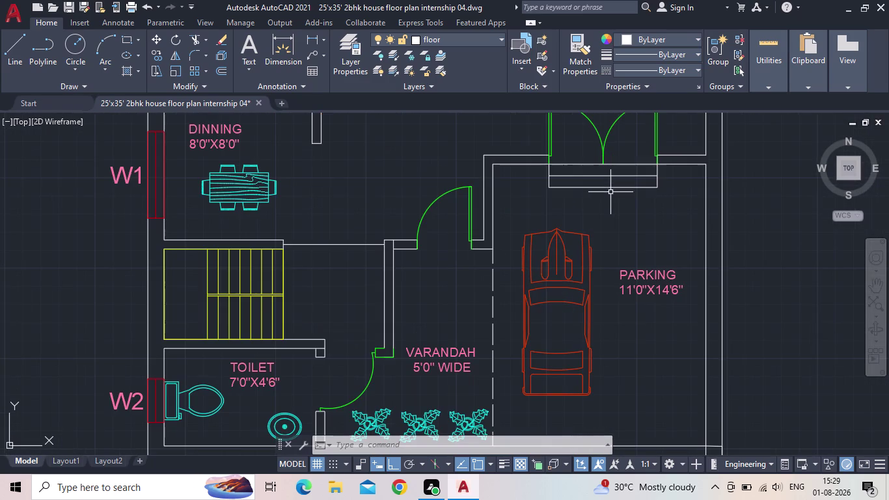
click(618, 207)
click(585, 174)
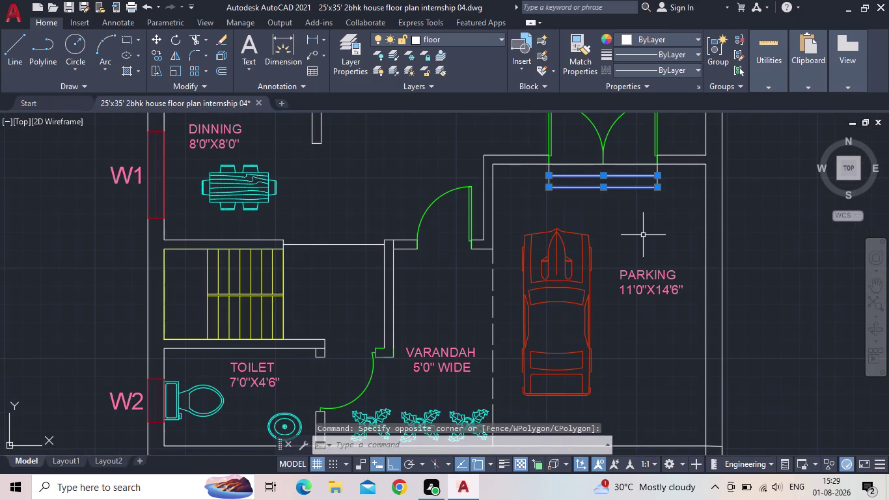
key(Delete)
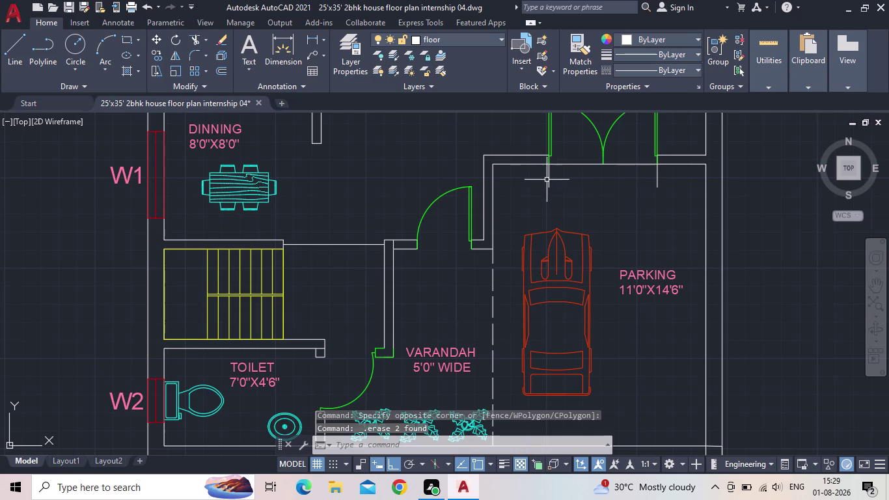
Delete the remaining leftover lines and the wall line across the parking doorway.
click(550, 178)
key(Delete)
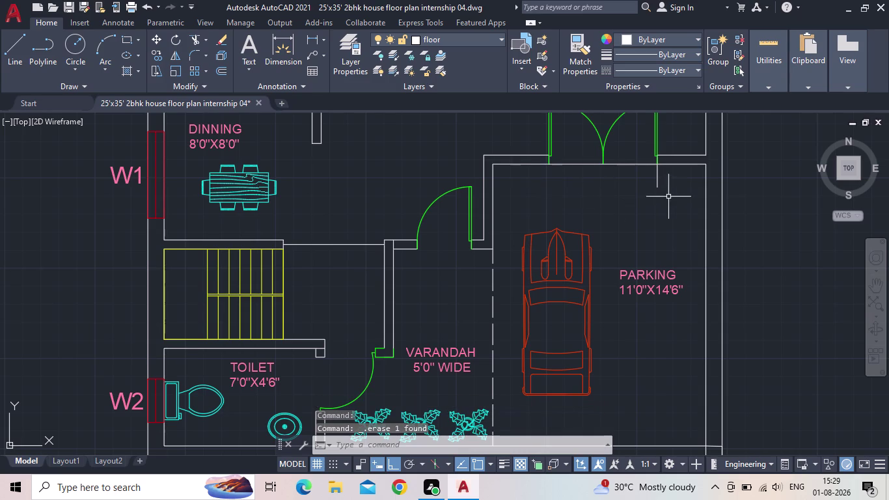
click(657, 180)
key(Delete)
scroll(up, 3)
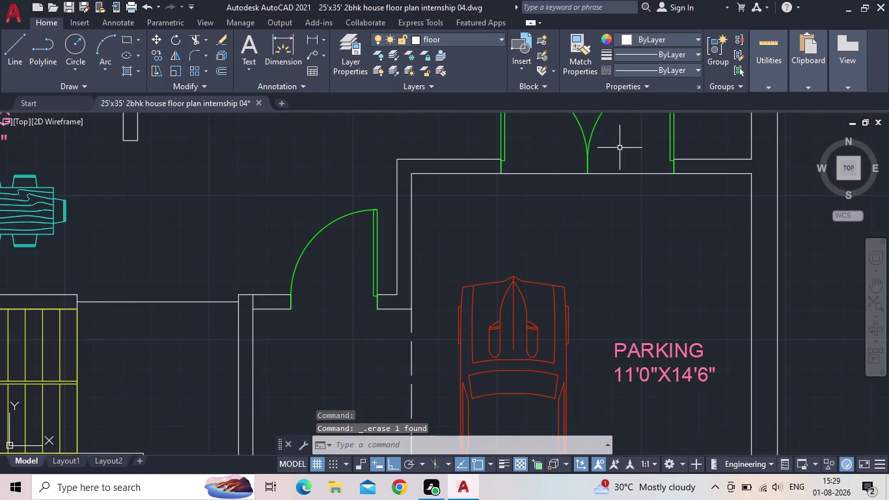
click(555, 174)
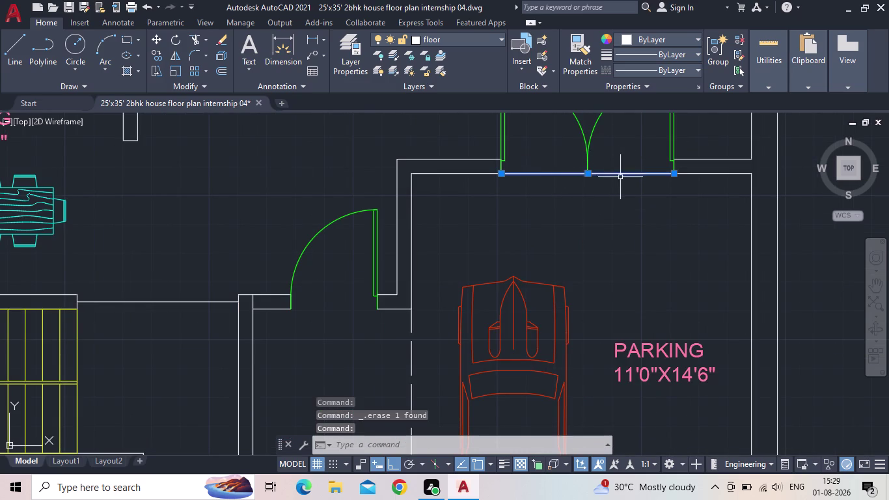
key(Delete)
scroll(down, 3)
middle_drag(591, 198, 612, 192)
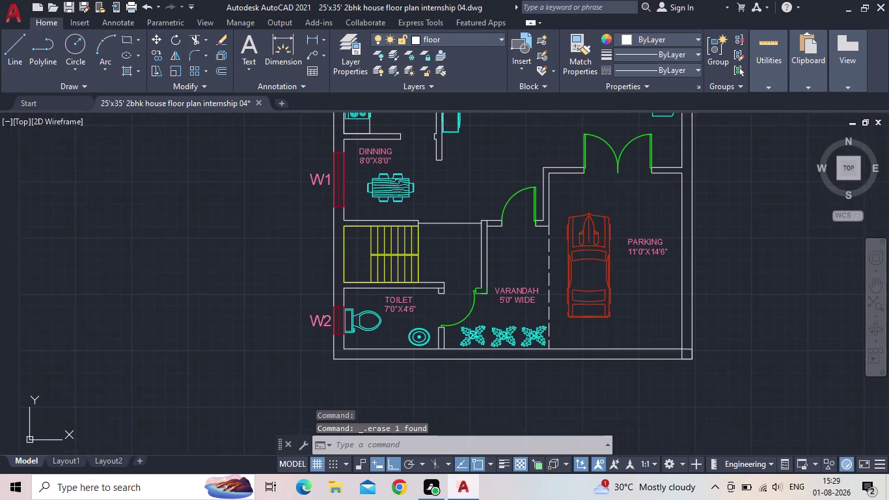
scroll(down, 3)
middle_drag(624, 196, 670, 205)
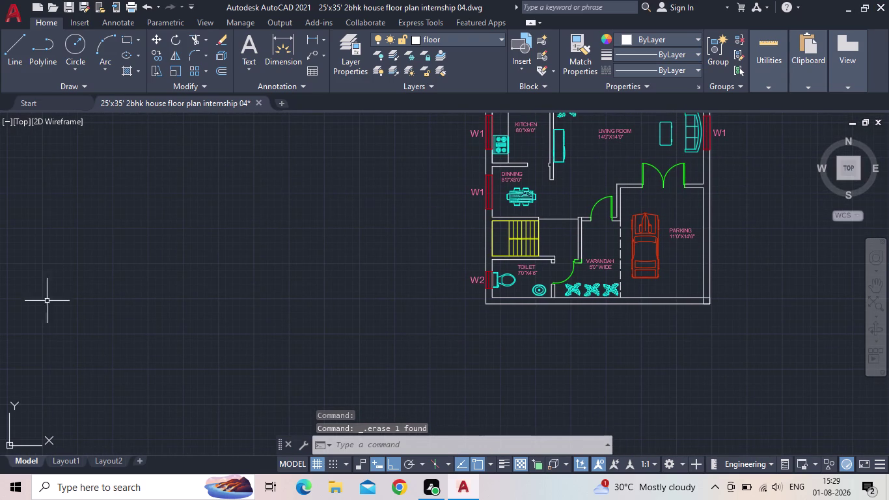
scroll(up, 3)
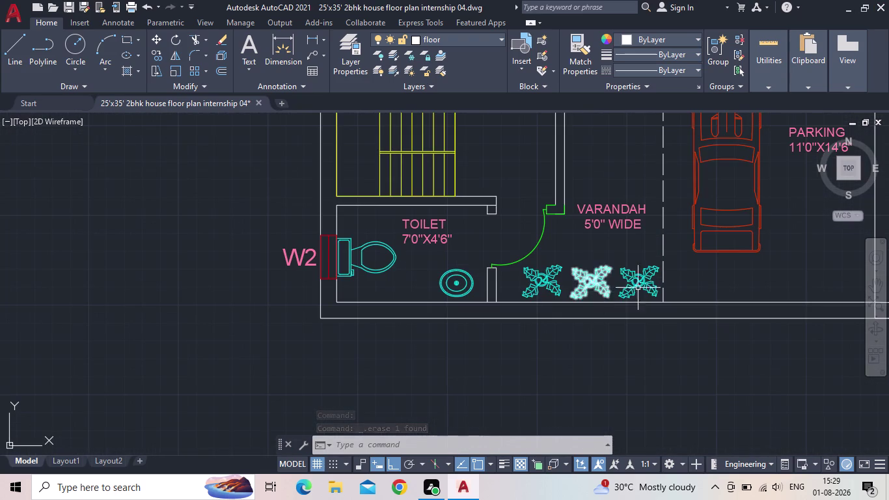
click(649, 289)
middle_drag(610, 253, 531, 253)
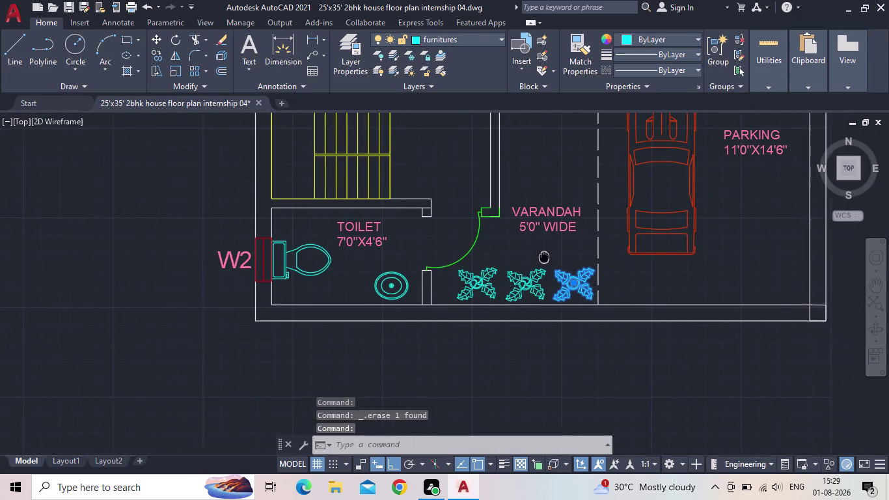
middle_drag(531, 254, 509, 251)
scroll(up, 3)
scroll(down, 3)
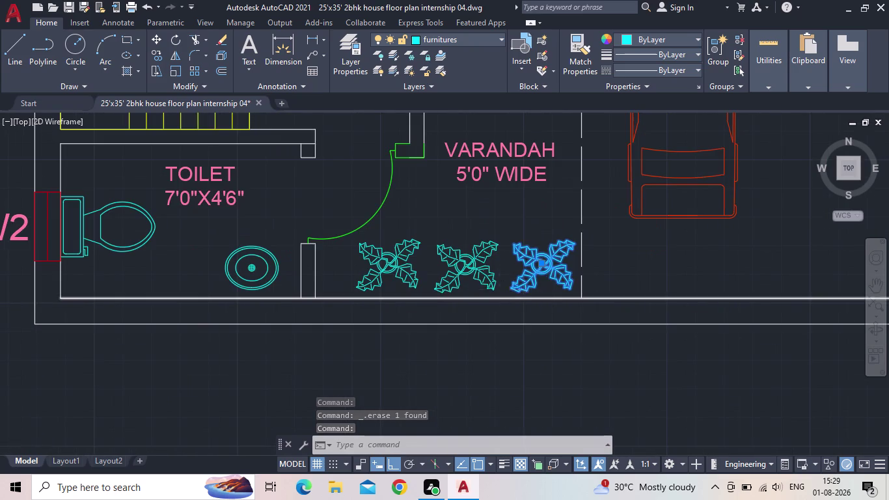
scroll(down, 3)
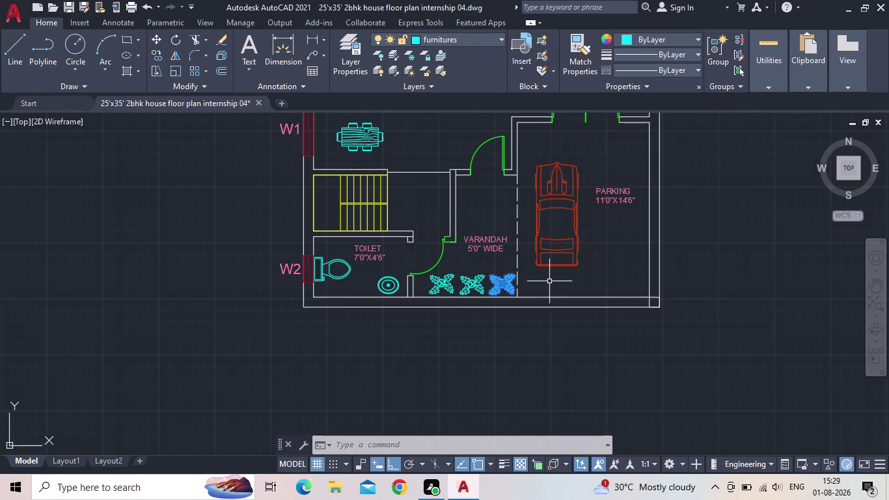
scroll(up, 3)
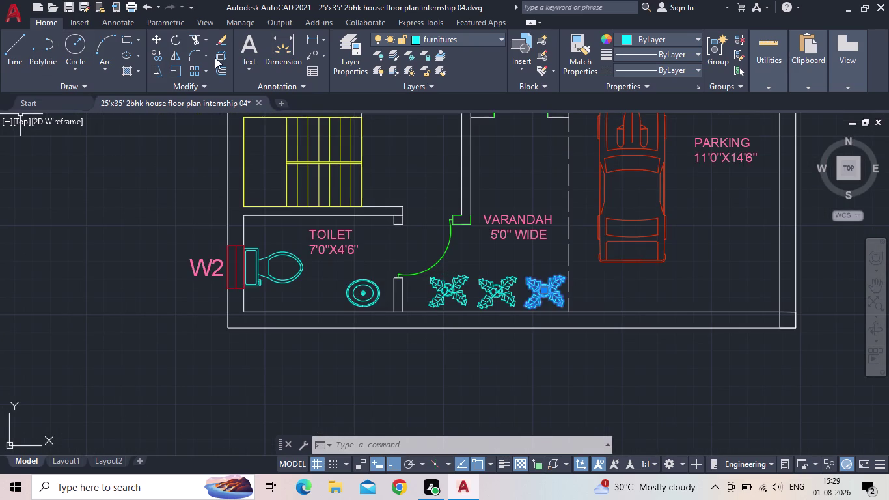
key(e)
key(x)
key(Return)
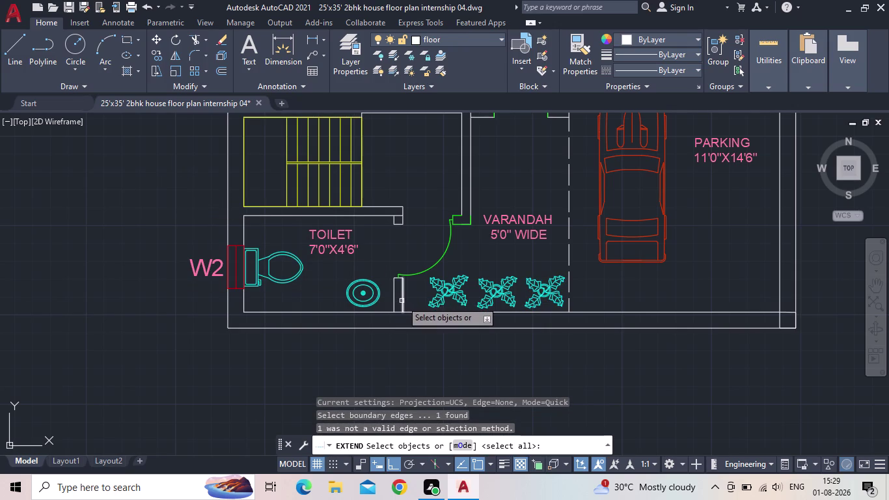
scroll(up, 3)
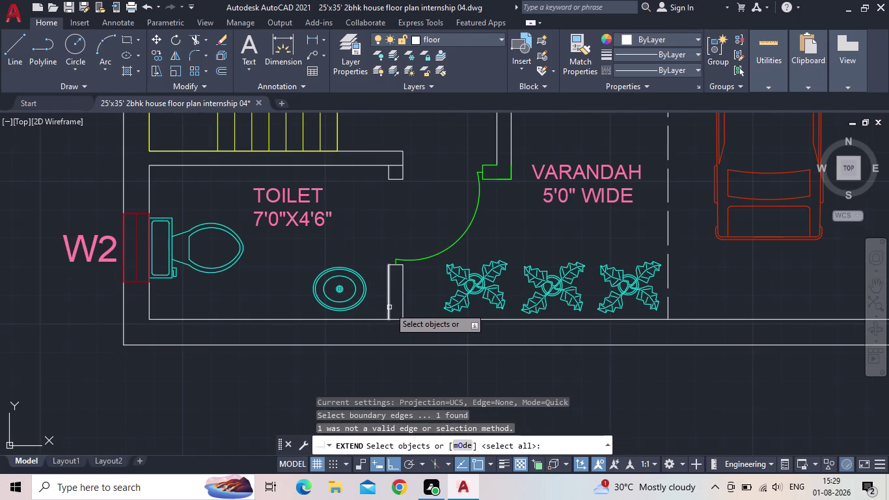
click(388, 308)
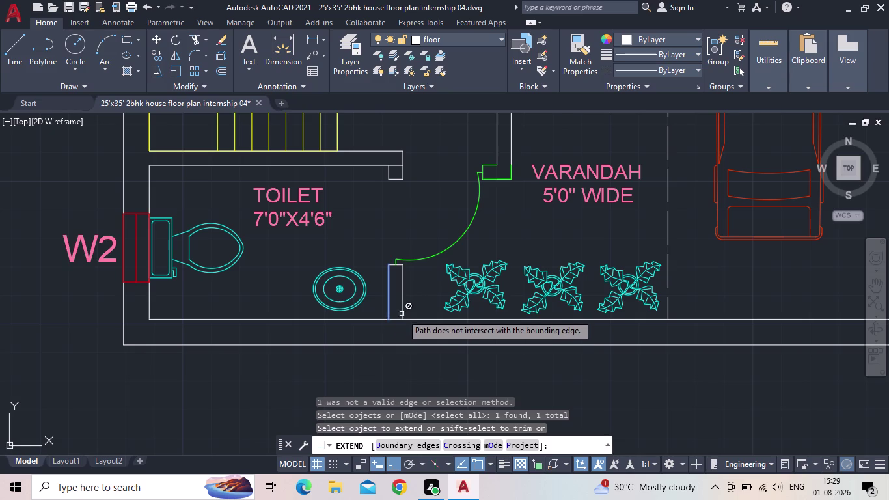
key(Escape)
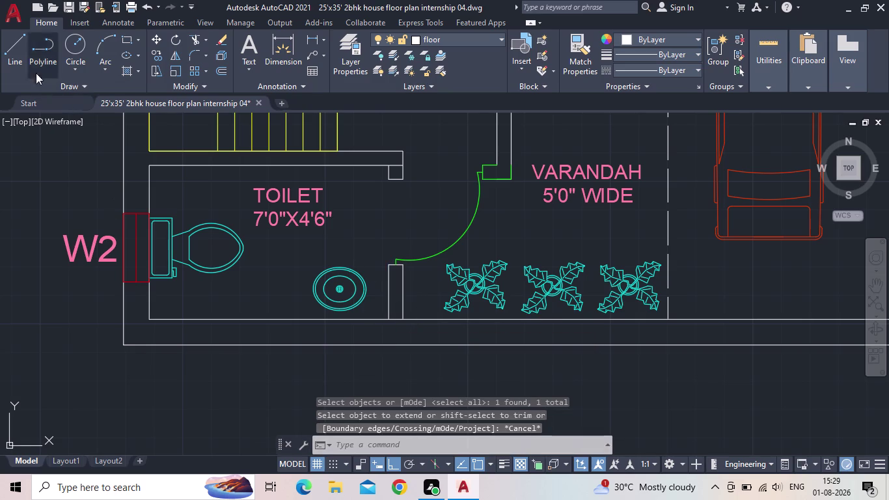
click(22, 56)
Draw a line from the short wall's base down to the outer wall.
scroll(up, 3)
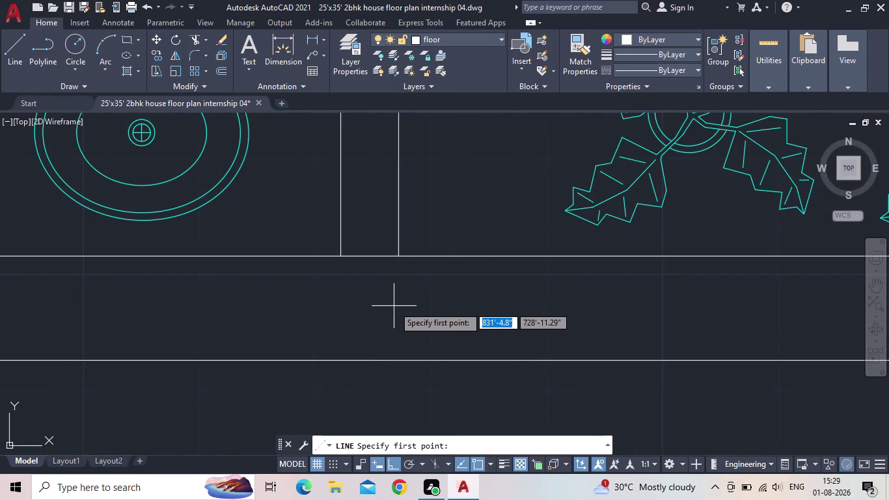
click(399, 255)
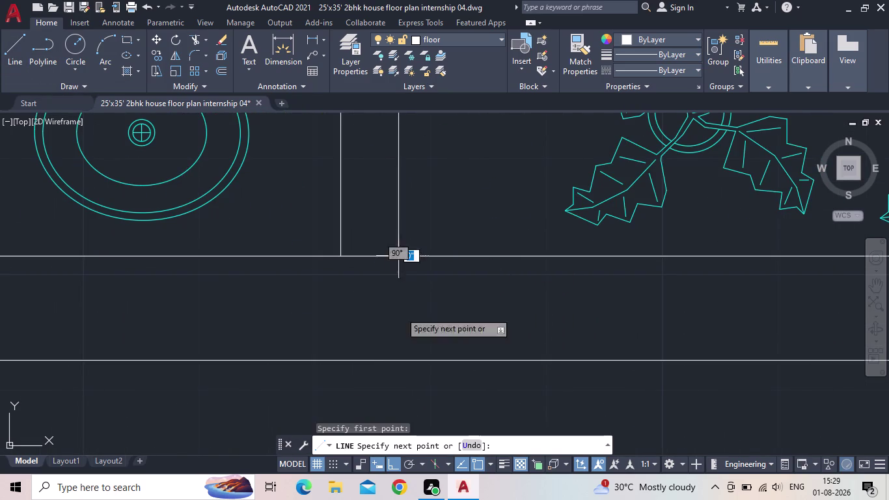
click(401, 362)
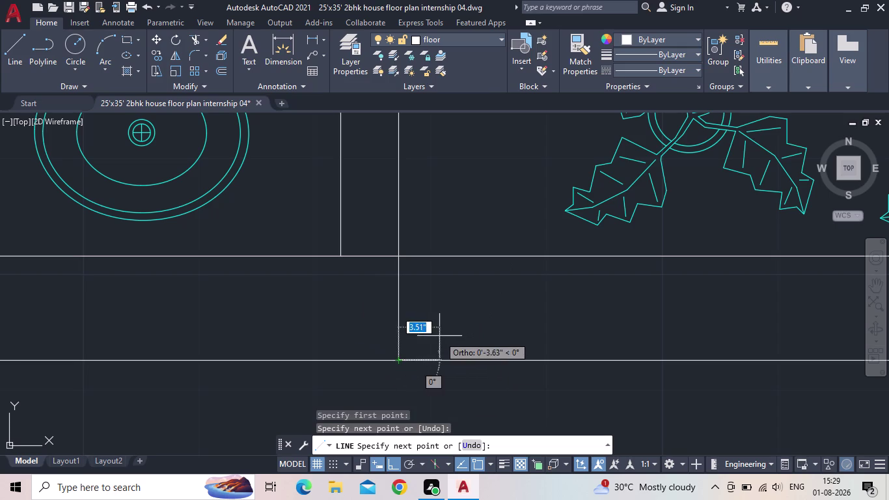
key(Escape)
scroll(down, 3)
middle_drag(451, 323, 355, 330)
scroll(down, 3)
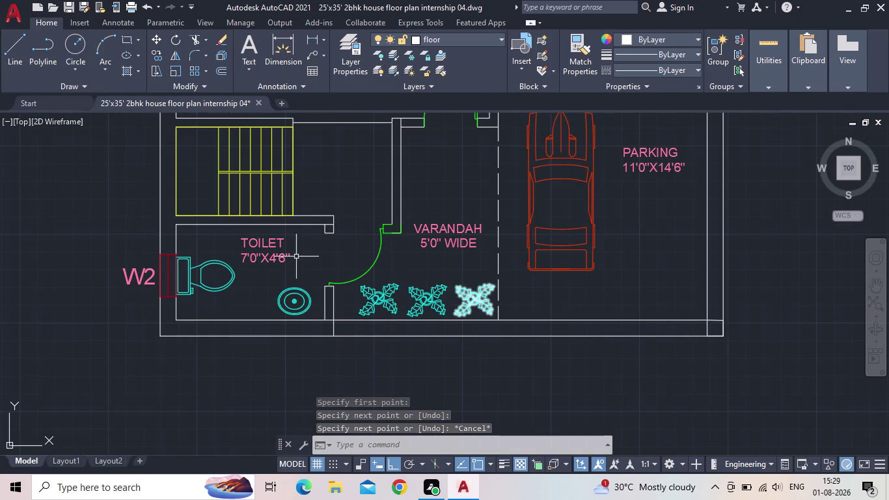
drag(18, 51, 21, 64)
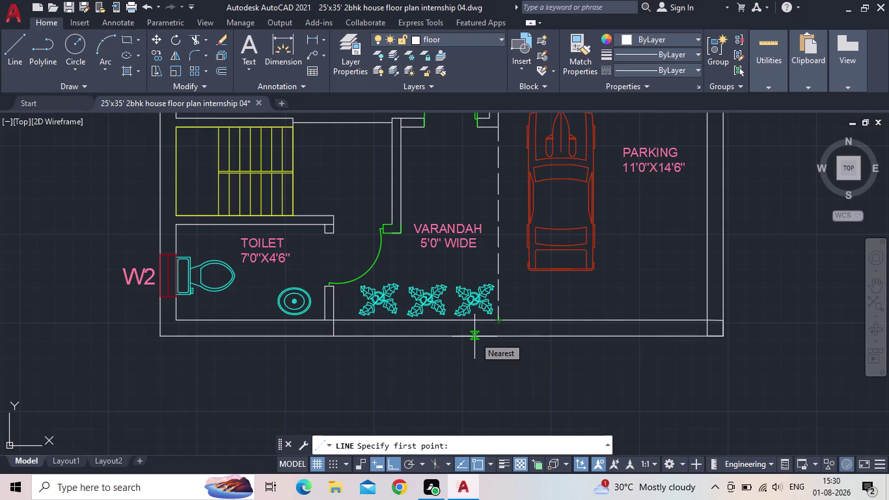
Draw a three-sided step outline, about 5' wide, off the outer wall below the plants.
click(475, 336)
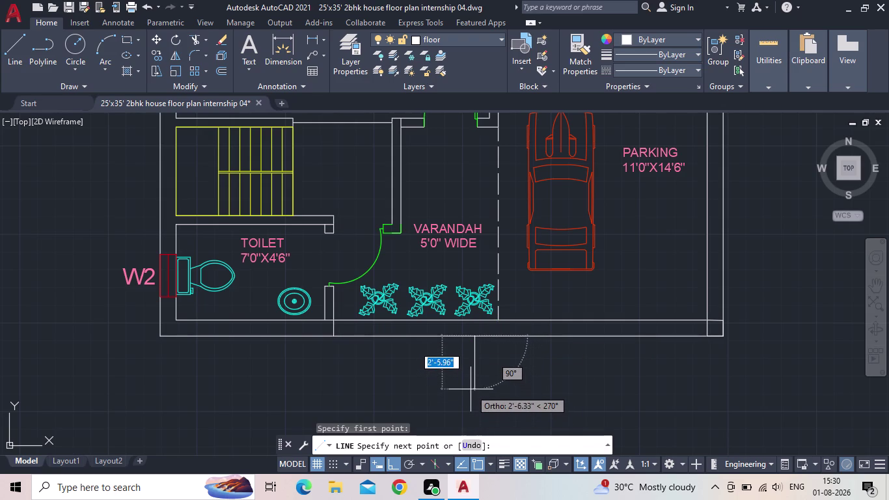
click(471, 389)
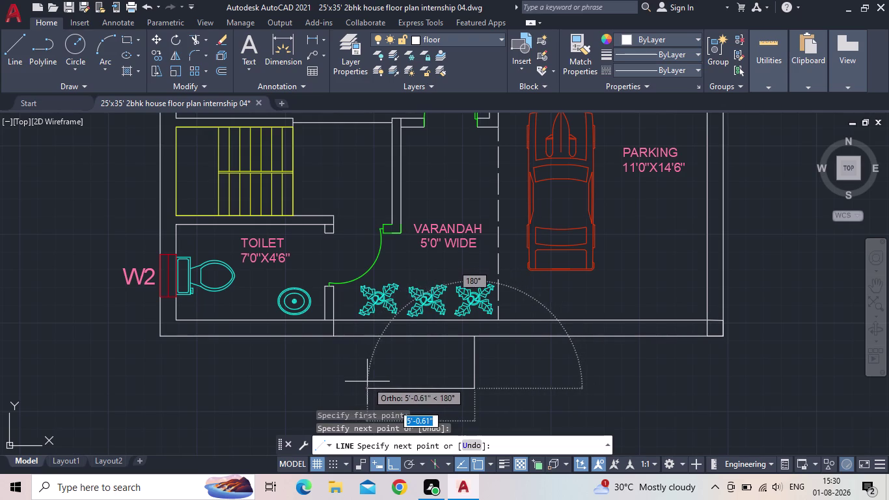
click(371, 381)
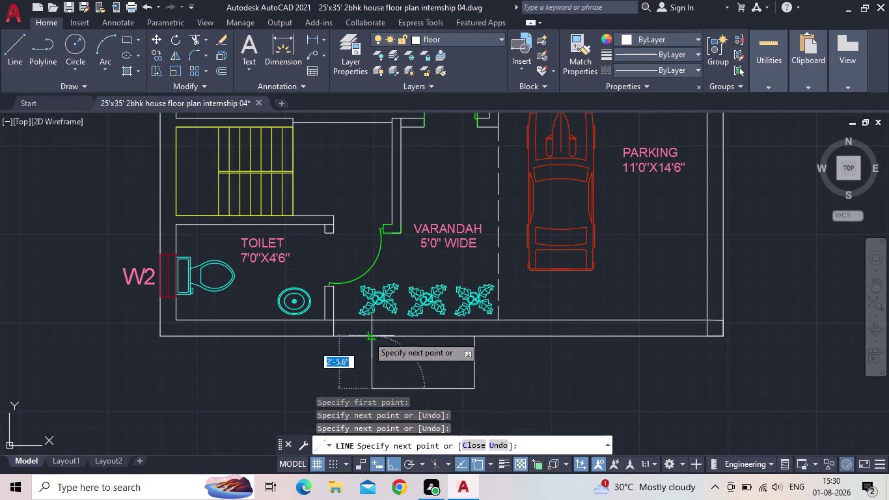
click(367, 338)
key(Escape)
middle_drag(447, 376, 453, 366)
scroll(down, 3)
middle_drag(453, 366, 465, 352)
scroll(up, 3)
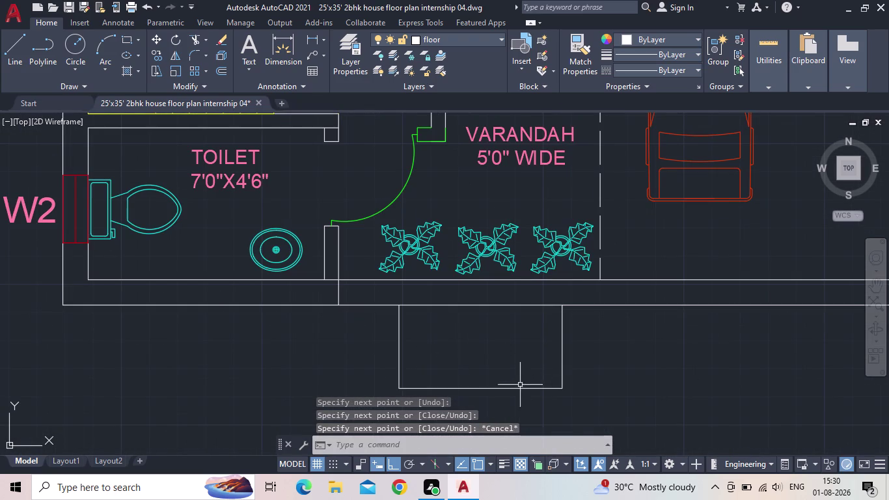
click(492, 390)
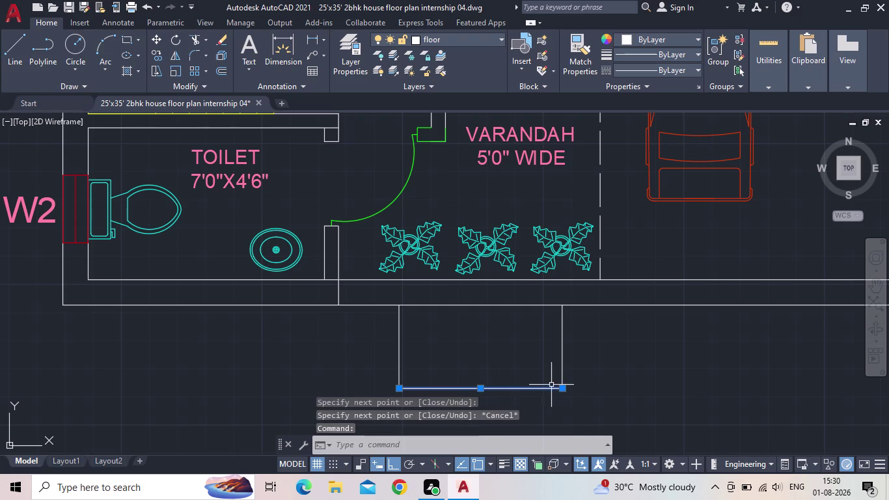
Start OFFSET with a 0.5' offset distance.
key(Escape)
key(o)
key(Return)
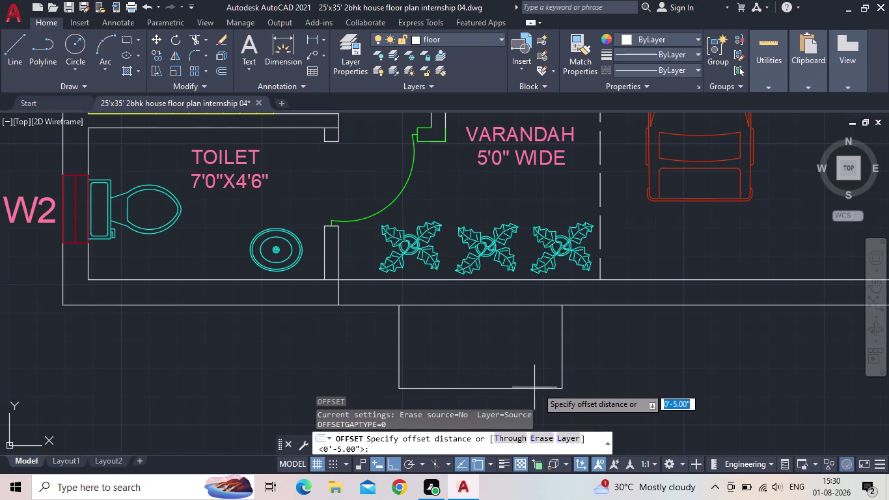
key(1)
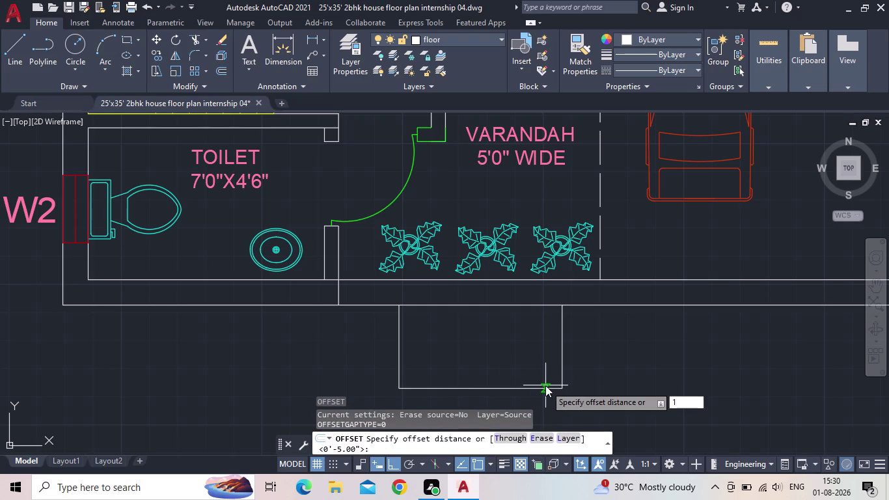
key(BackSpace)
text(0.5')
key(Return)
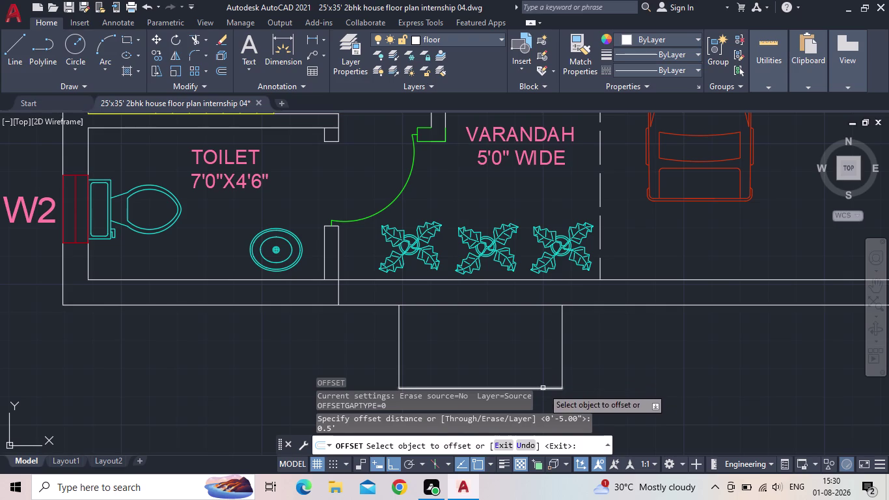
Offset the step's bottom edge upward twice to form two treads.
click(543, 388)
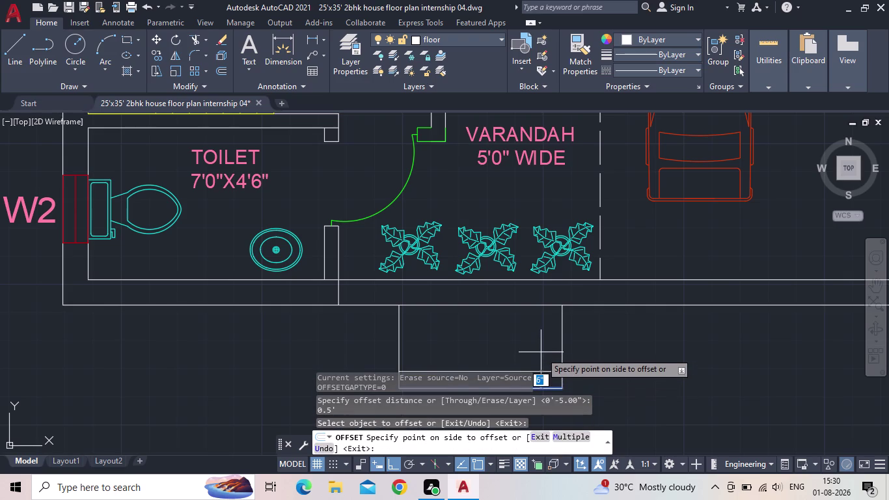
click(541, 352)
middle_drag(540, 347, 559, 320)
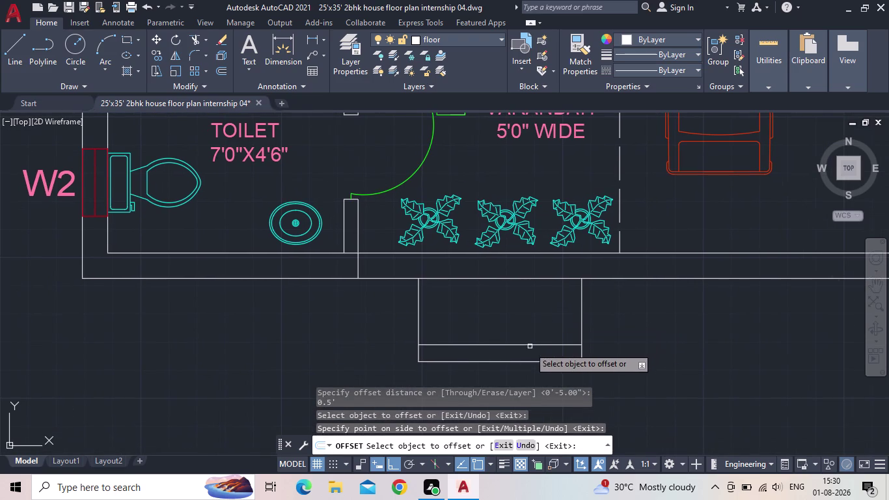
click(530, 346)
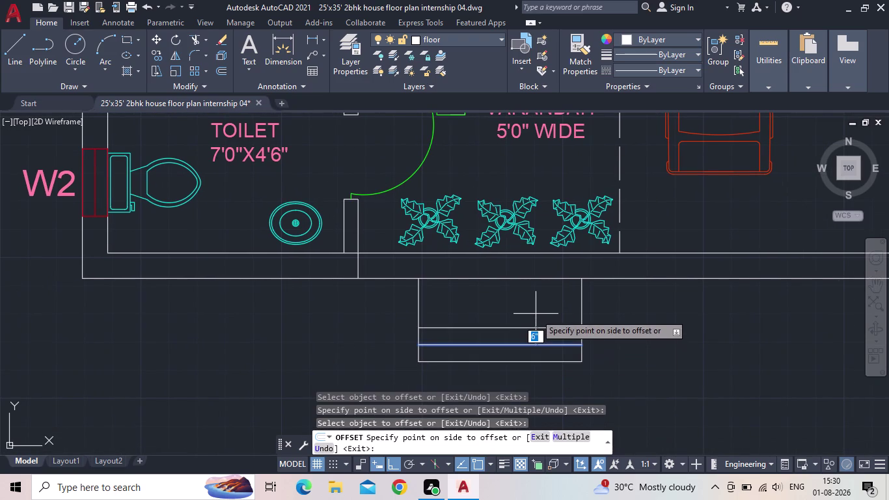
click(535, 313)
scroll(down, 3)
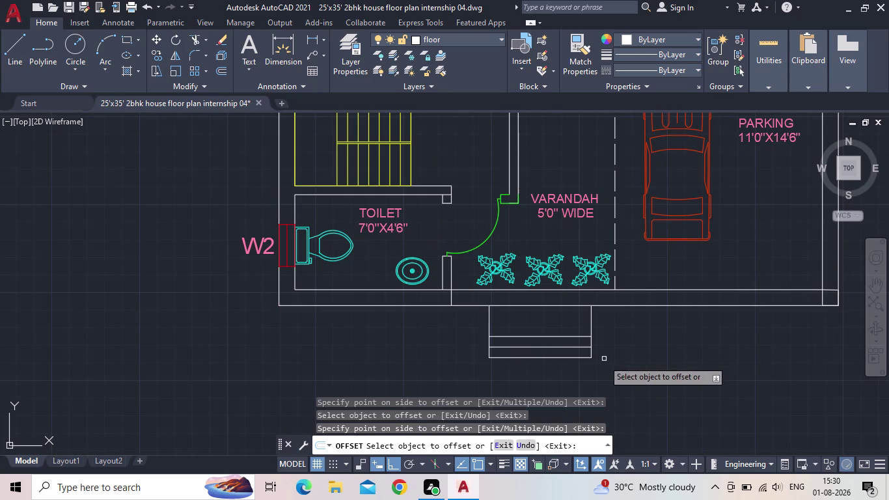
key(Escape)
scroll(down, 3)
middle_drag(611, 363, 557, 357)
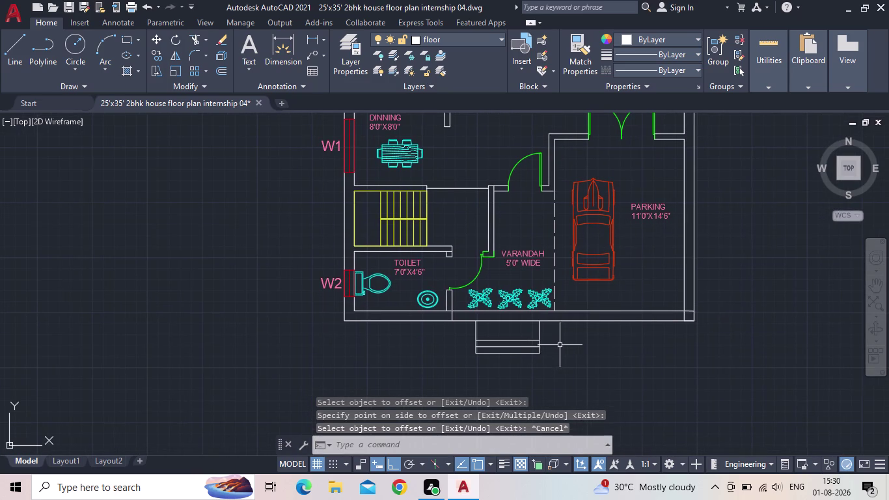
scroll(up, 3)
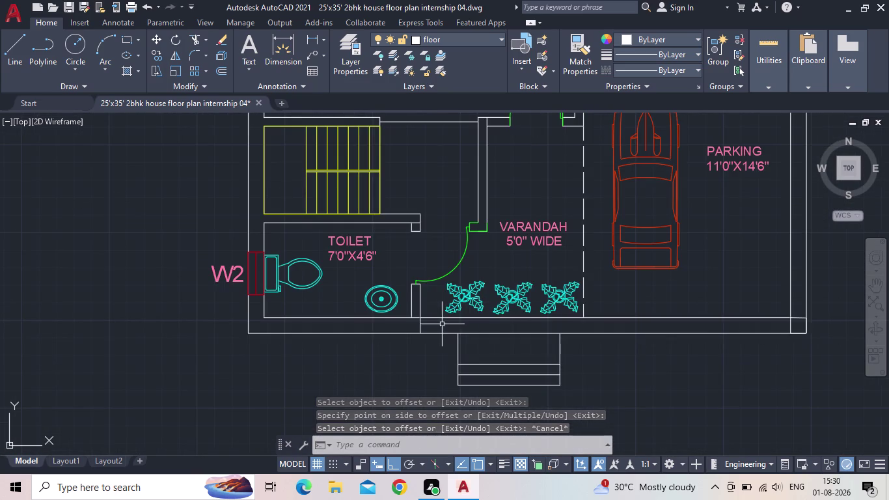
scroll(up, 3)
key(t)
text(RT)
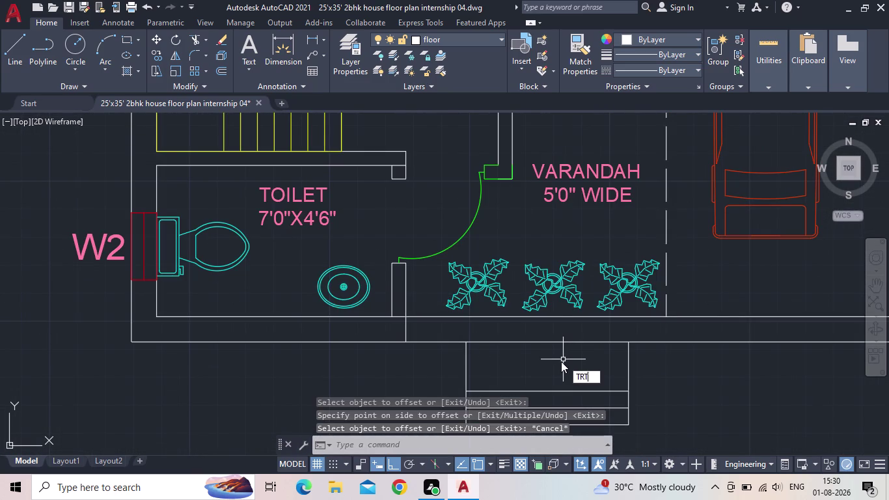
click(597, 388)
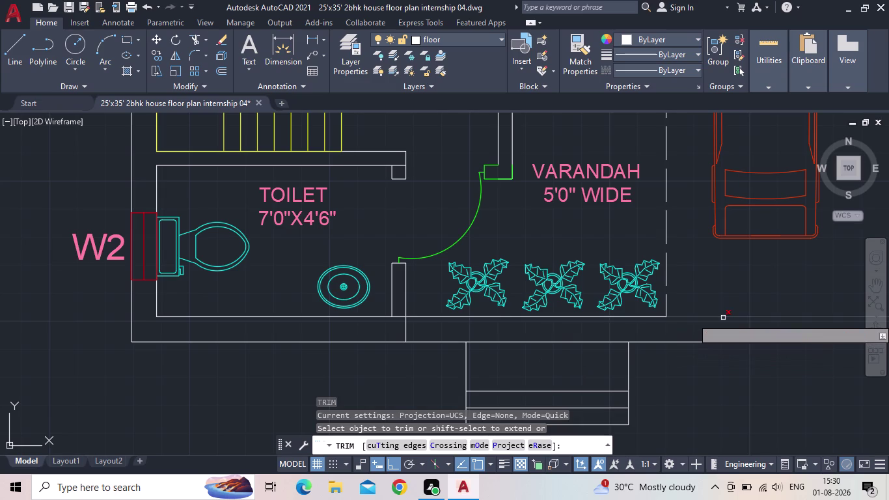
click(723, 318)
click(611, 316)
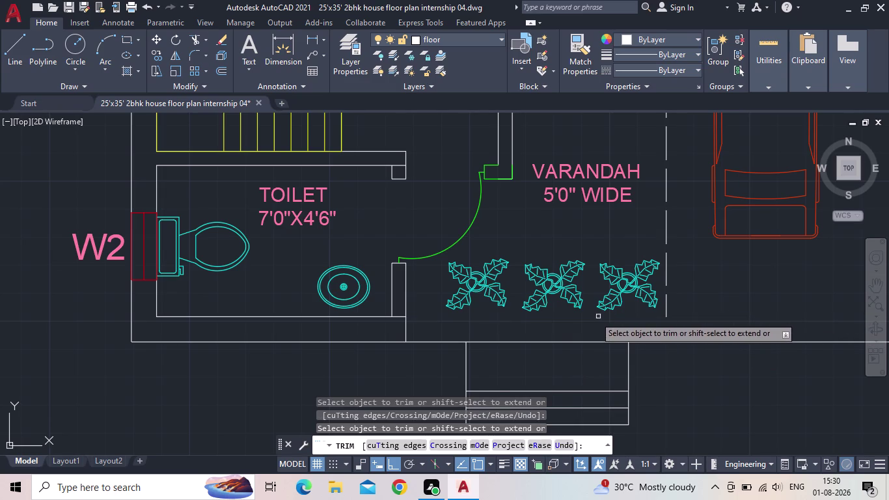
scroll(down, 3)
scroll(down, 3)
middle_drag(732, 379, 650, 365)
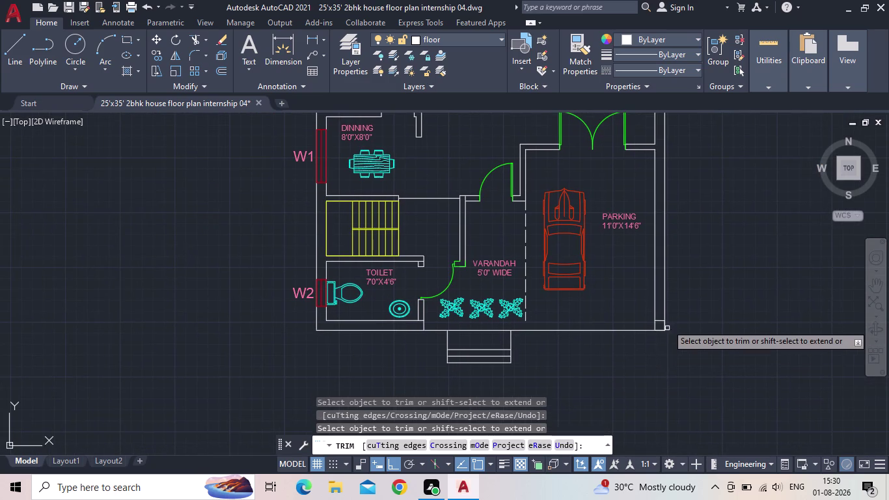
scroll(up, 3)
scroll(down, 3)
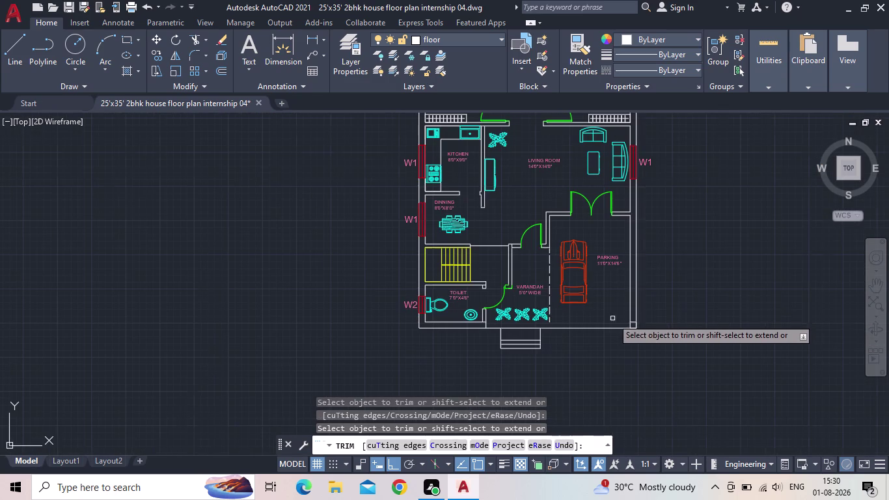
key(Escape)
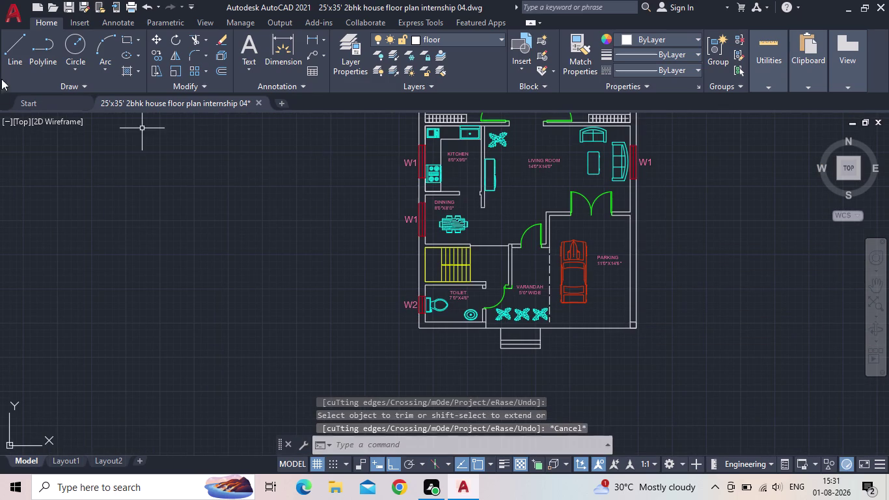
click(15, 47)
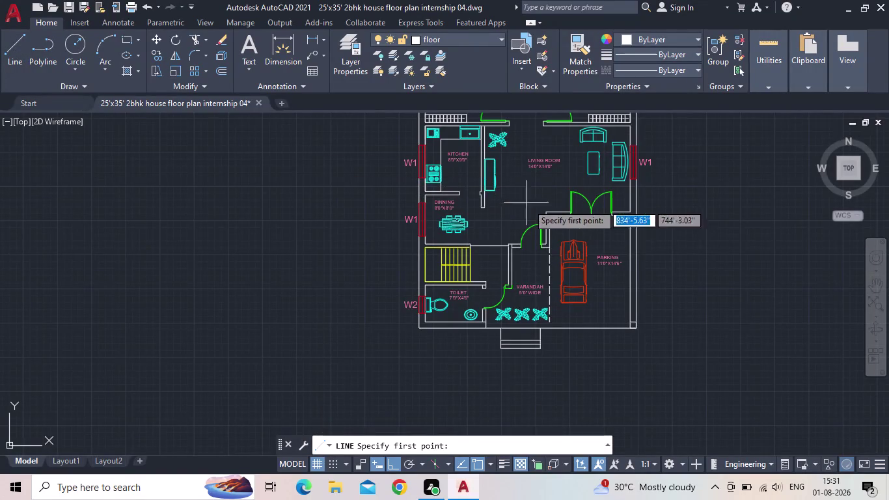
Draw two short cap lines across the parking's right wall.
scroll(up, 3)
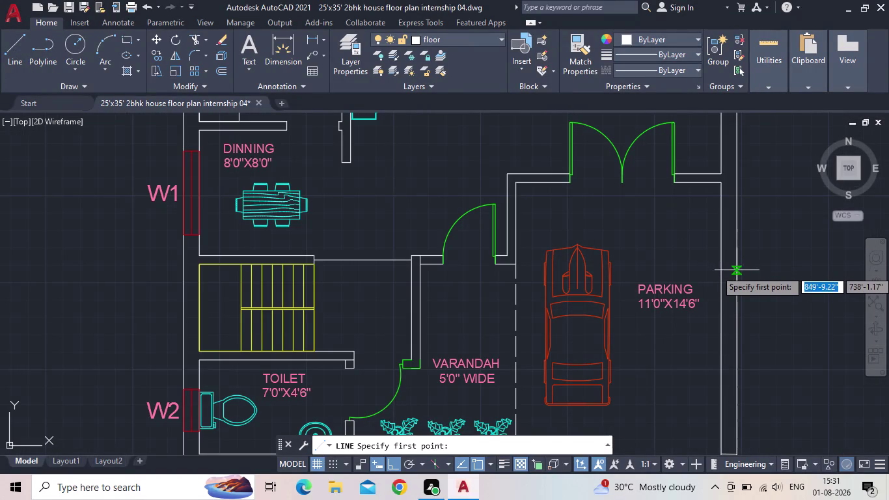
click(737, 235)
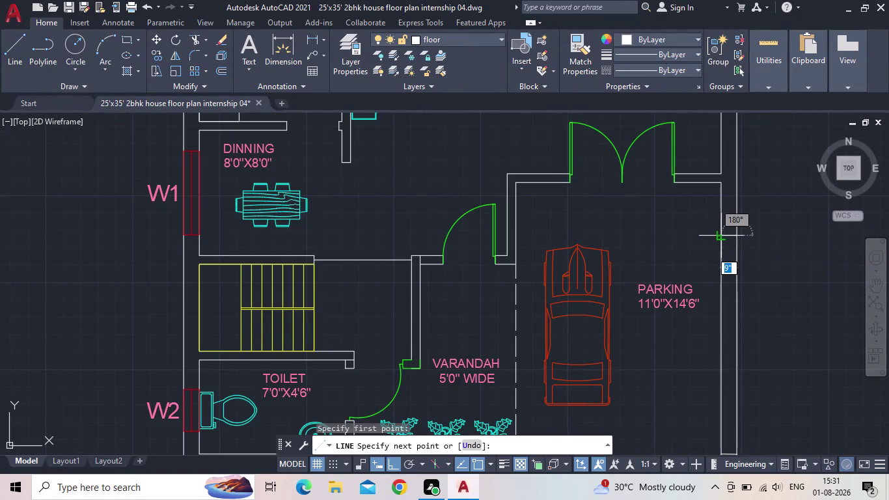
click(724, 236)
key(Escape)
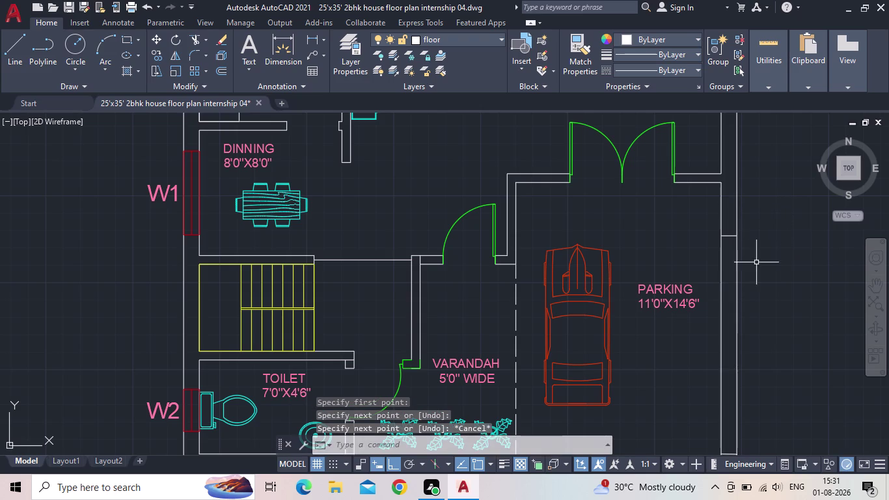
drag(749, 267, 740, 267)
click(699, 267)
key(Escape)
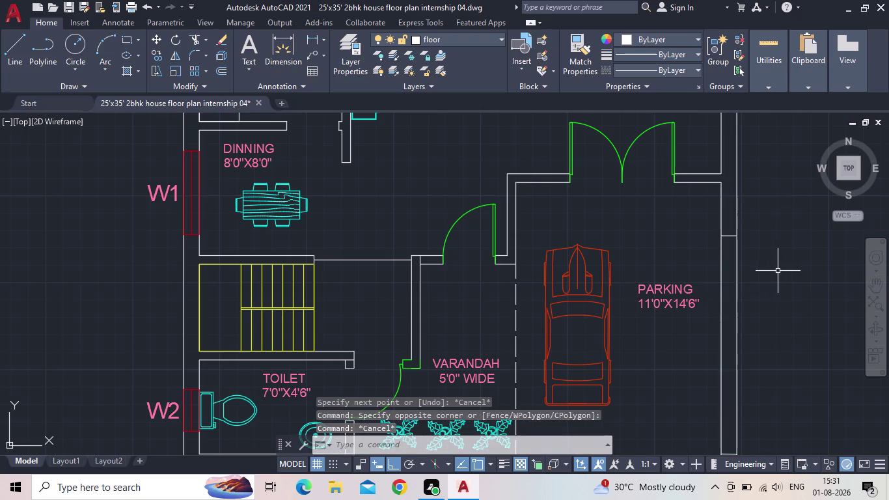
click(15, 49)
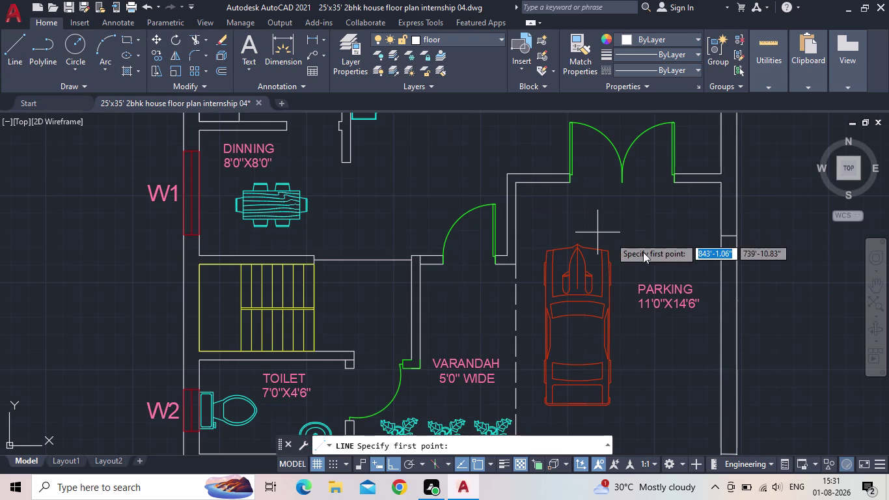
scroll(up, 3)
drag(721, 238, 723, 246)
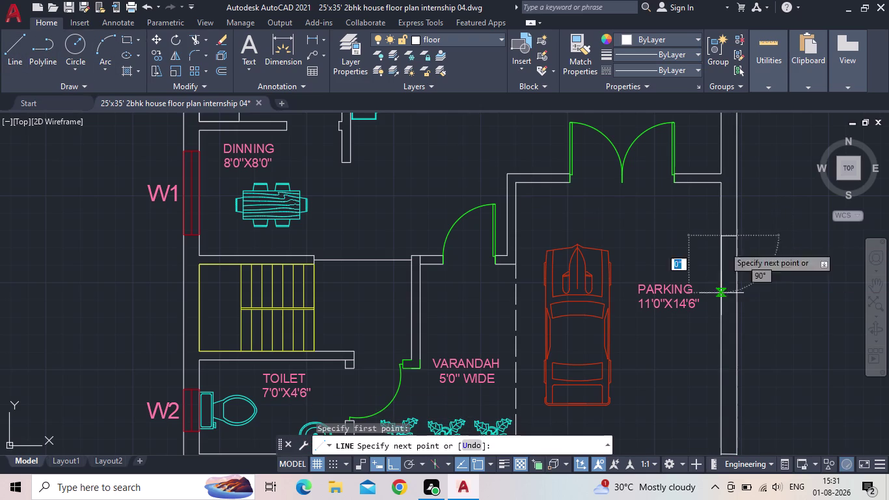
middle_drag(721, 355, 732, 251)
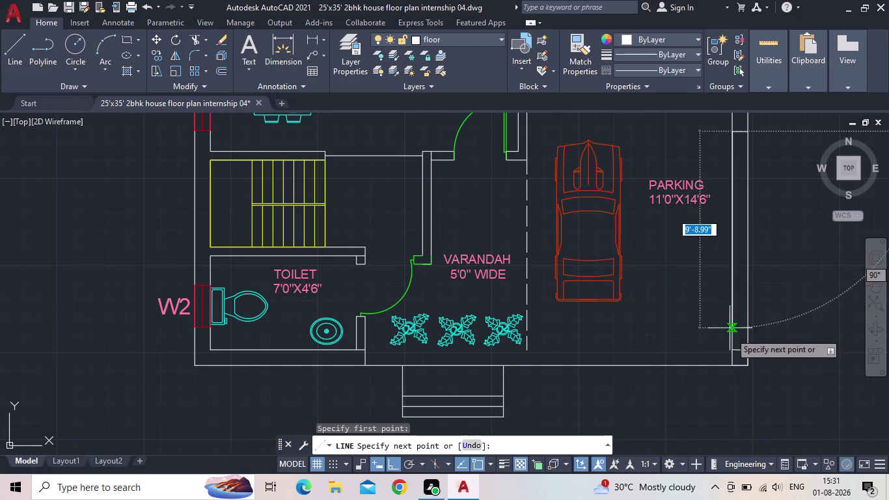
key(Escape)
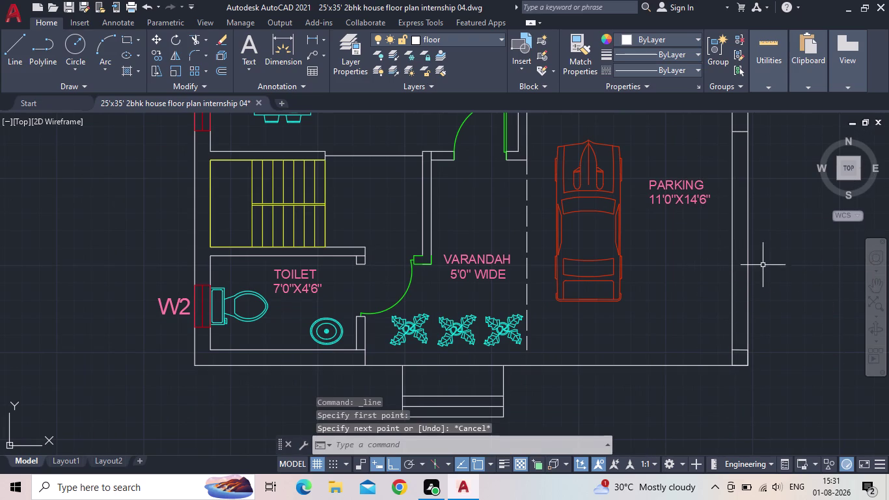
Trim away the right wall between the caps using a fence.
key(t)
key(r)
key(Return)
drag(760, 259, 743, 257)
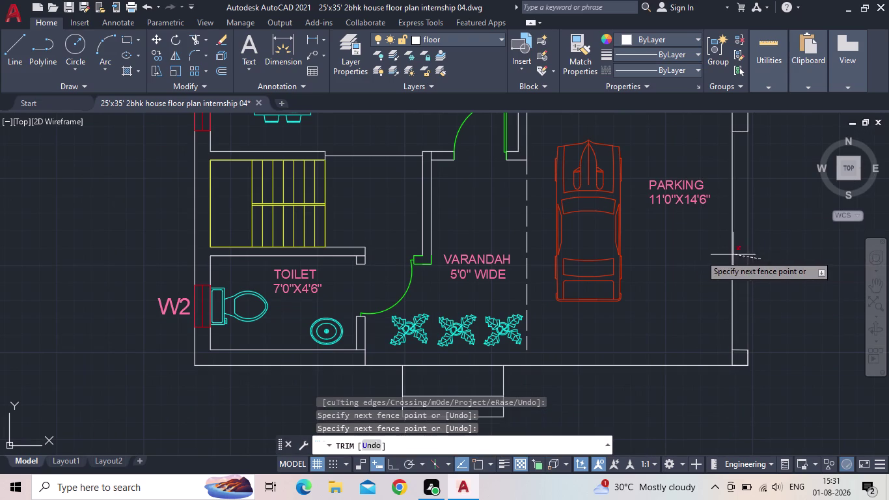
click(697, 254)
key(Escape)
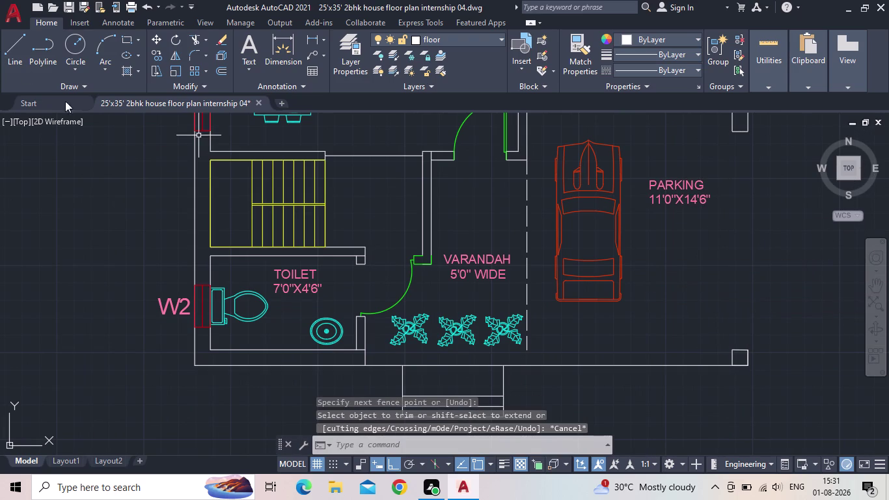
Draw a closing line down the right wall to near the bottom wall.
key(l)
key(Return)
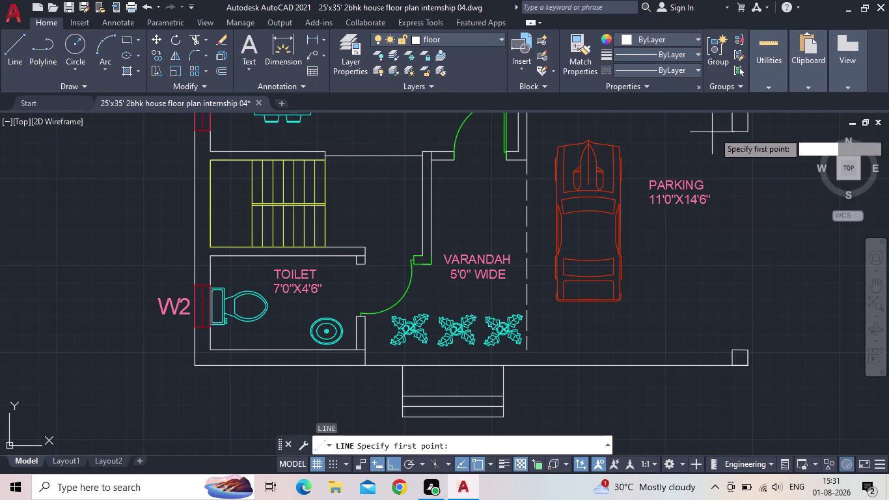
drag(731, 132, 728, 142)
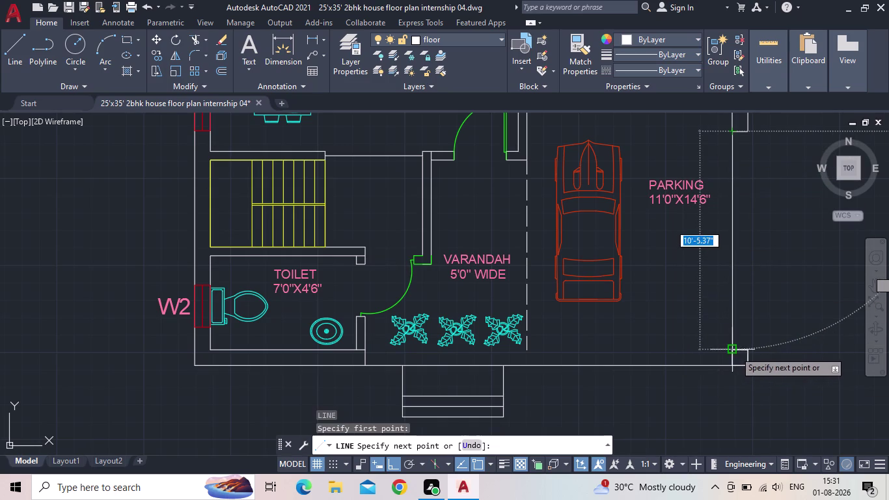
scroll(up, 3)
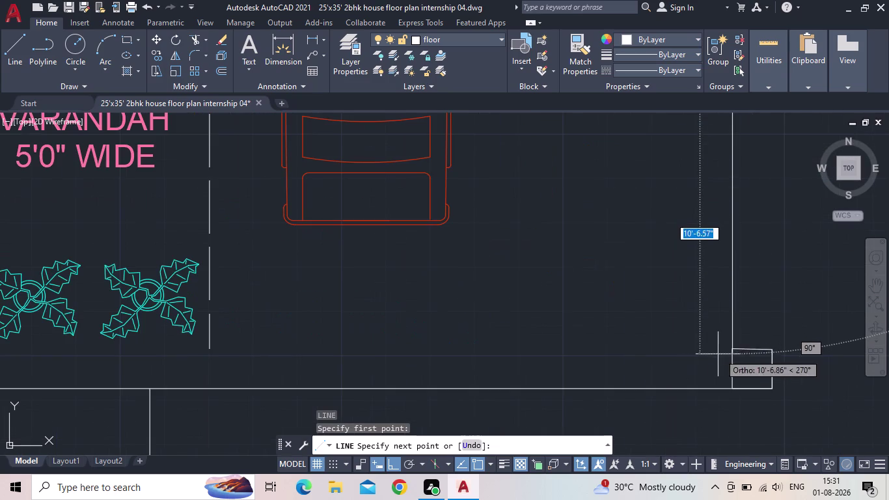
click(733, 350)
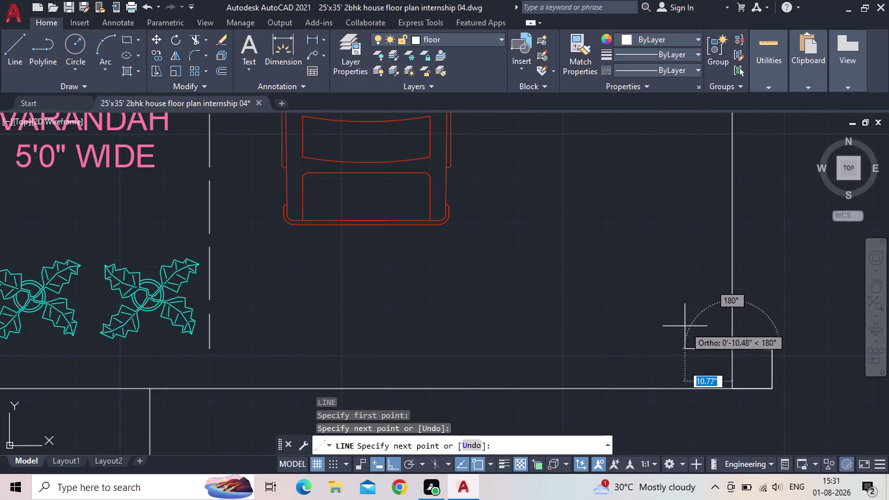
key(Escape)
Draw a line from the bottom corner up to the upper cap.
key(space)
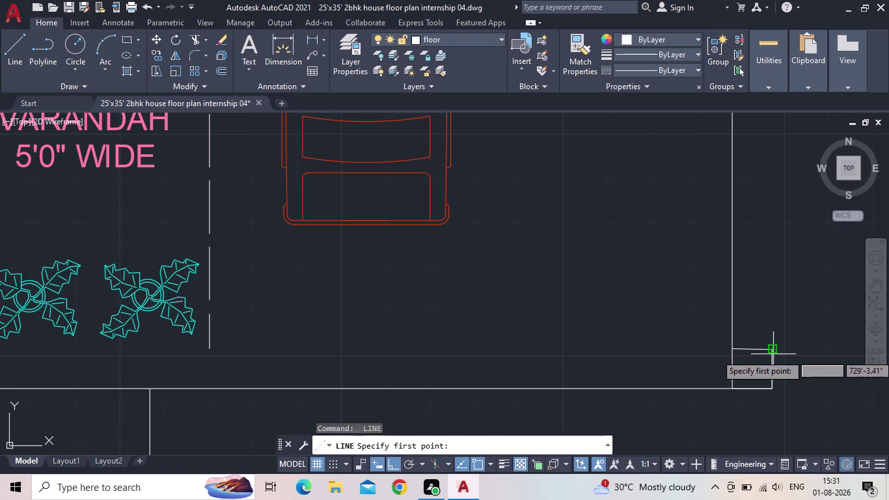
click(772, 354)
middle_drag(773, 210, 717, 373)
scroll(down, 3)
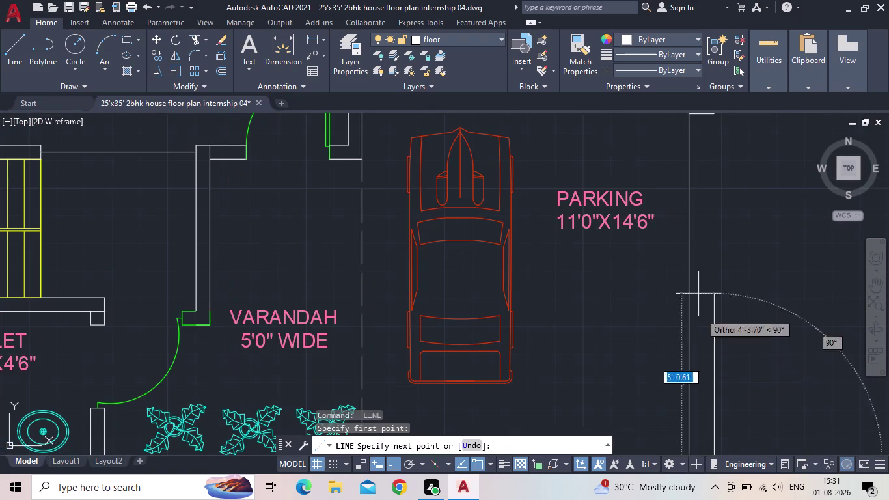
middle_drag(695, 159, 672, 232)
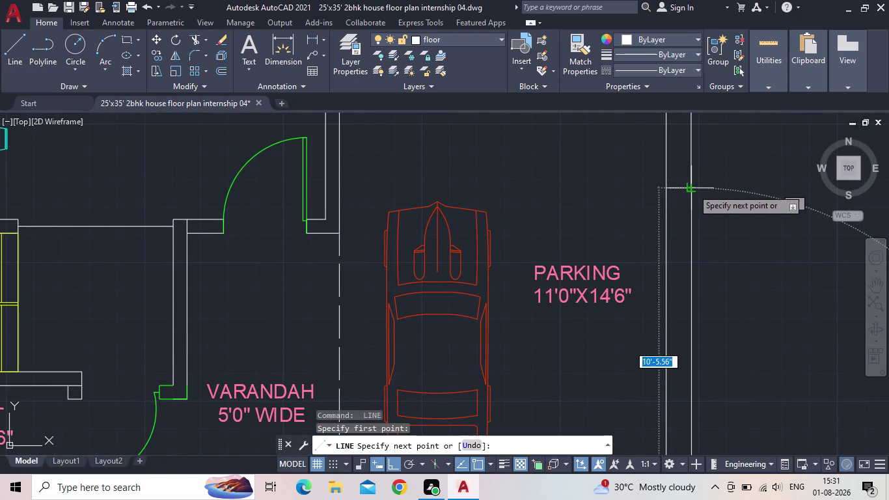
click(692, 189)
key(Escape)
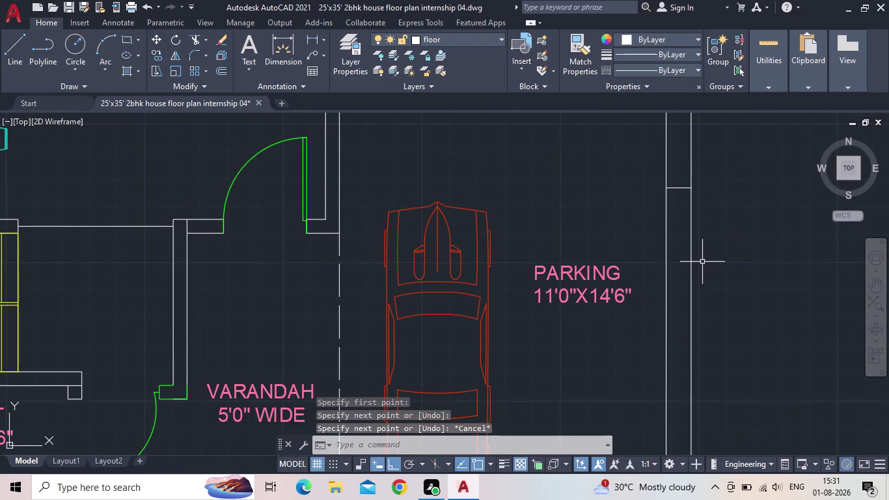
scroll(down, 3)
middle_drag(711, 289, 711, 205)
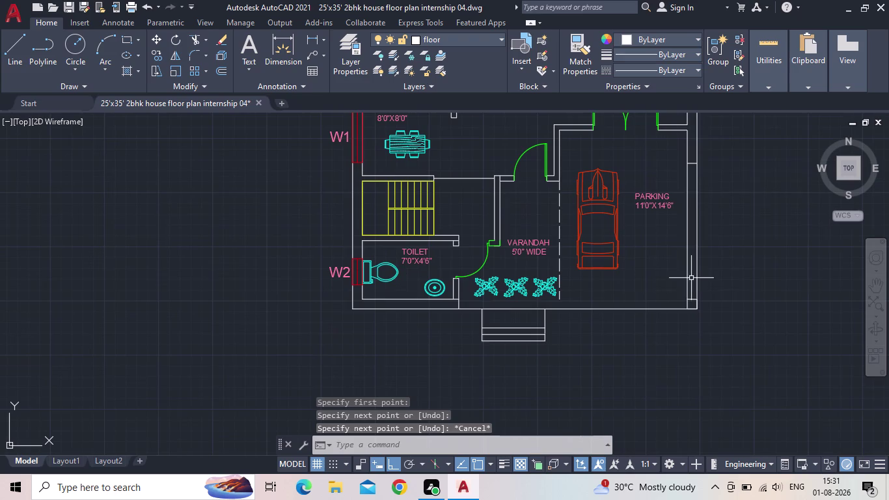
Shorten the bottom outer wall line so it ends at the varandah edge.
click(653, 327)
click(637, 295)
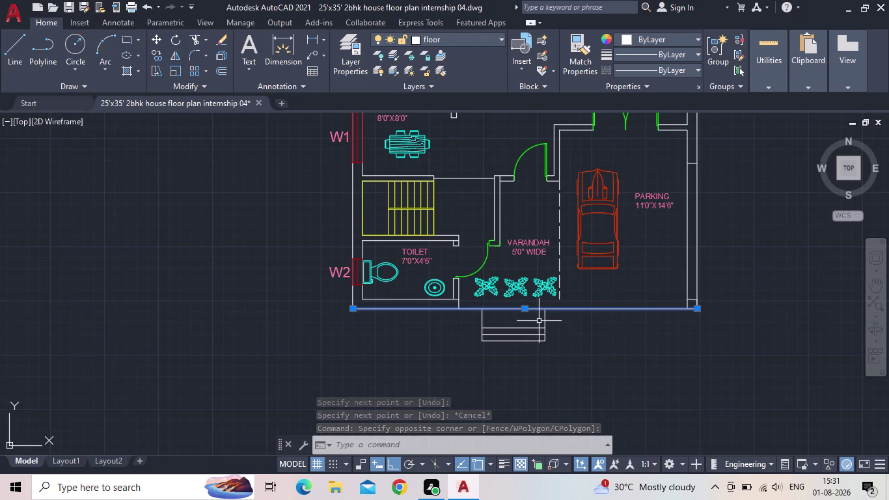
scroll(up, 3)
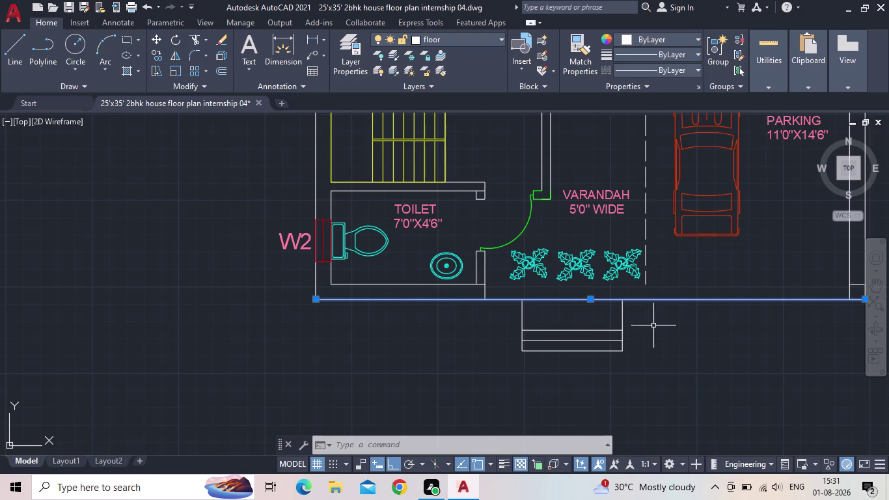
middle_drag(713, 339, 602, 349)
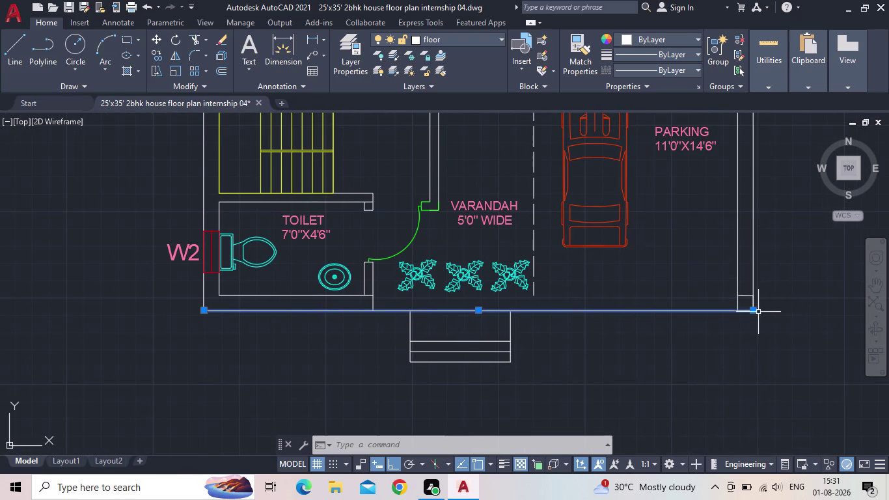
click(754, 312)
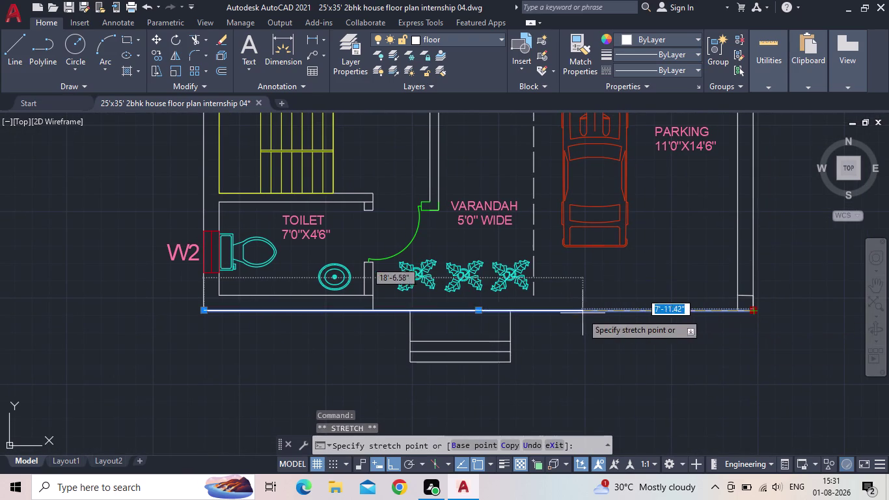
click(534, 313)
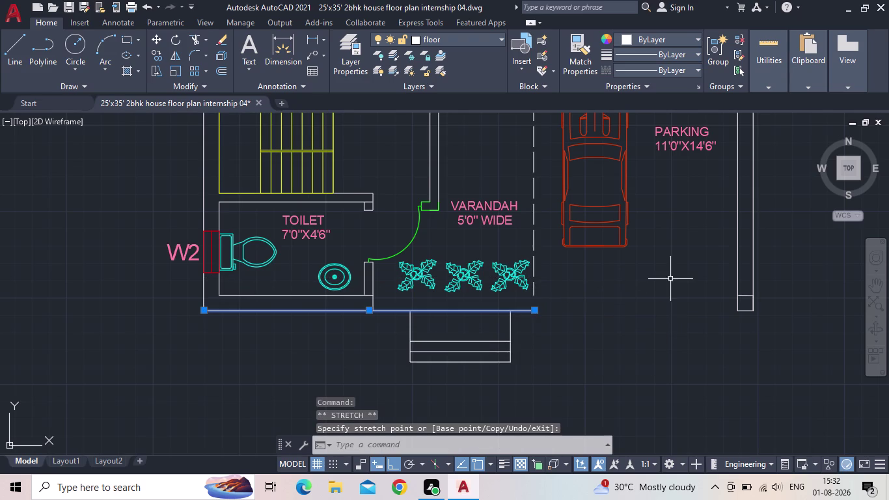
key(Escape)
Start a new line with L beside the varandah plants.
scroll(up, 3)
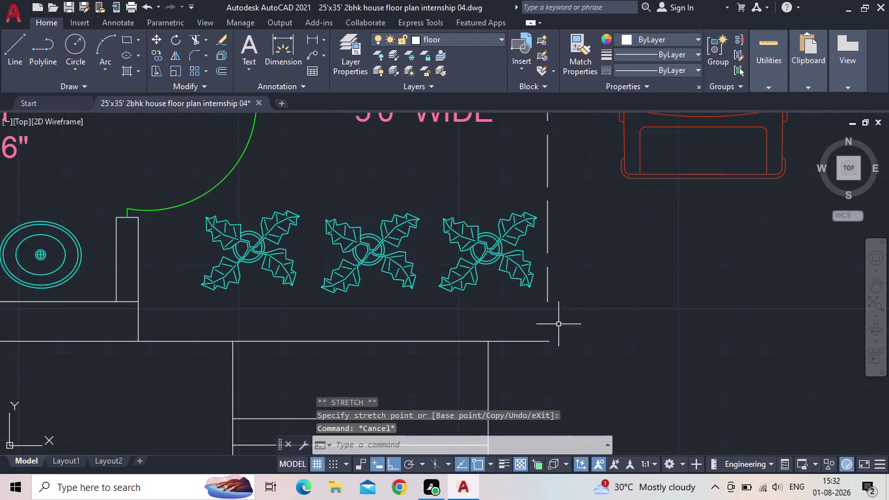
key(l)
key(Return)
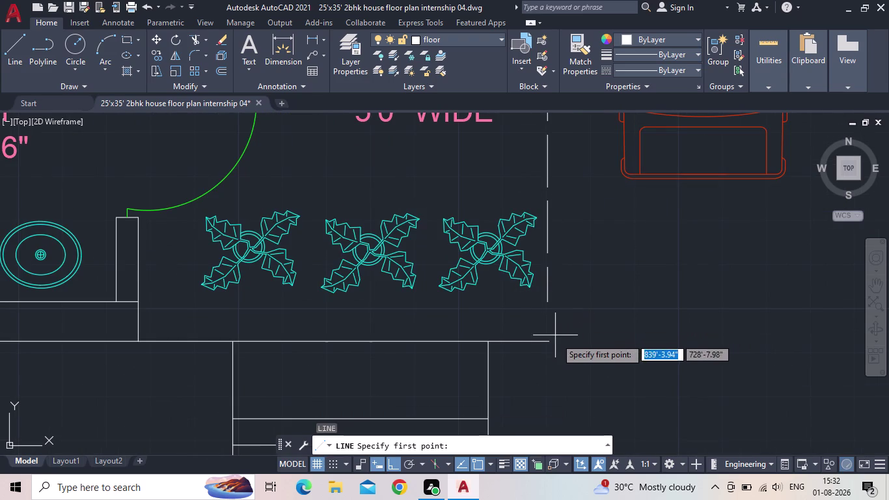
Draw a line along the parking front from the bottom-right corner to the dashed divider.
click(548, 341)
middle_drag(750, 339, 533, 341)
scroll(down, 3)
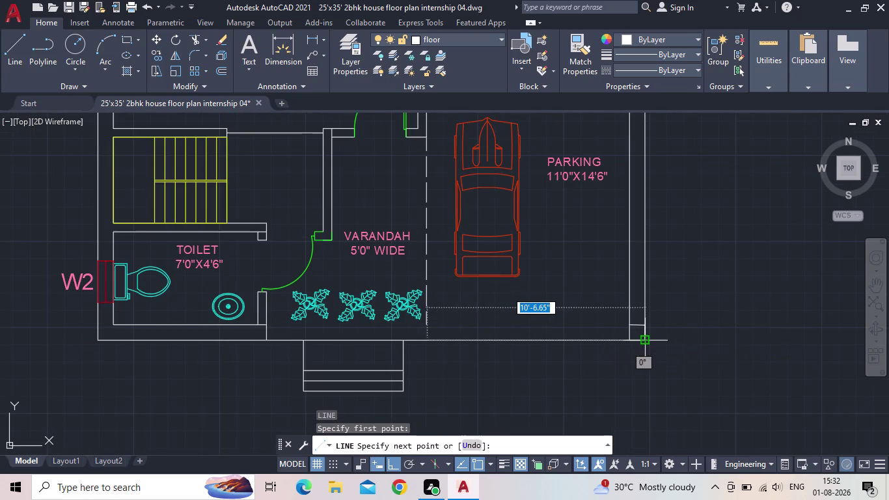
click(629, 339)
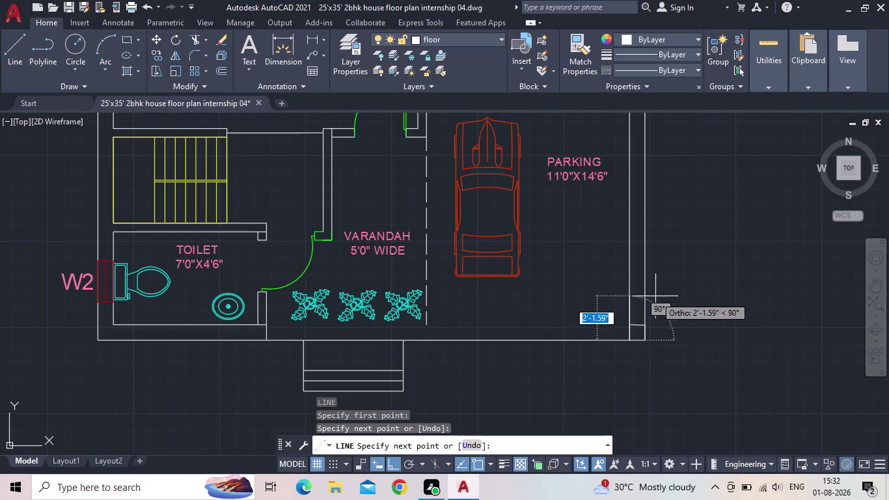
key(Escape)
Select the new front line and the two right-wall lines of the parking.
scroll(down, 3)
click(568, 349)
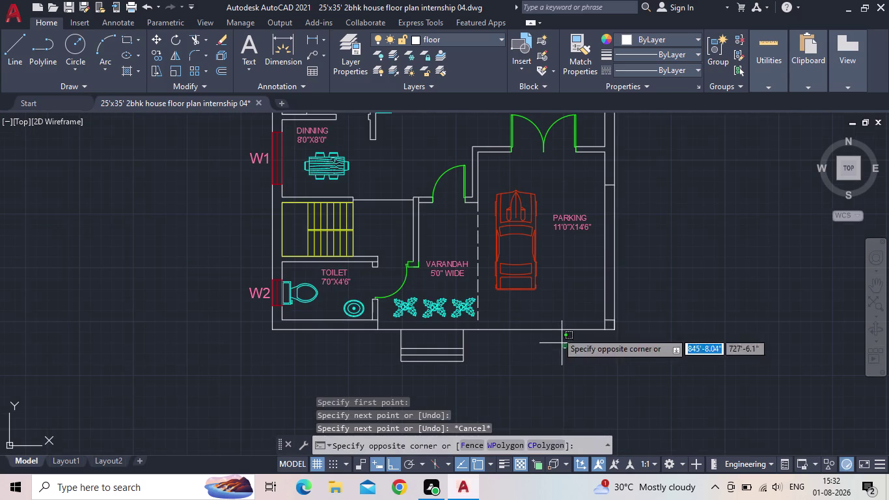
click(552, 314)
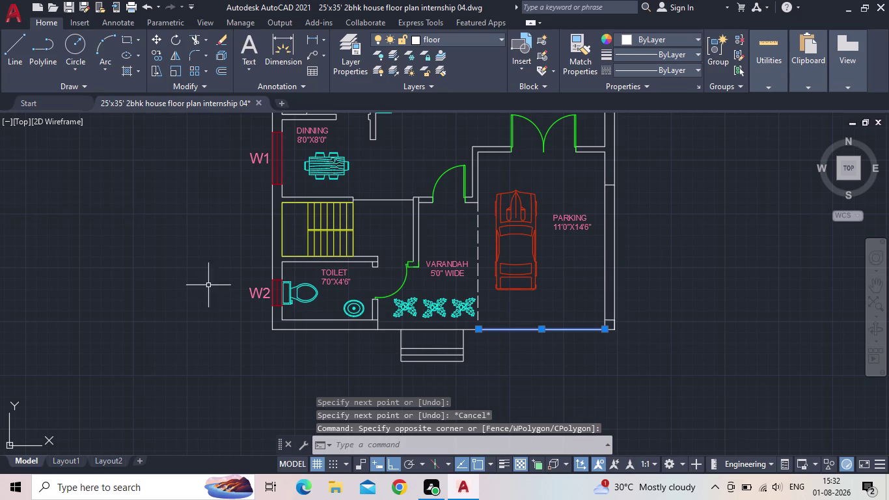
scroll(up, 3)
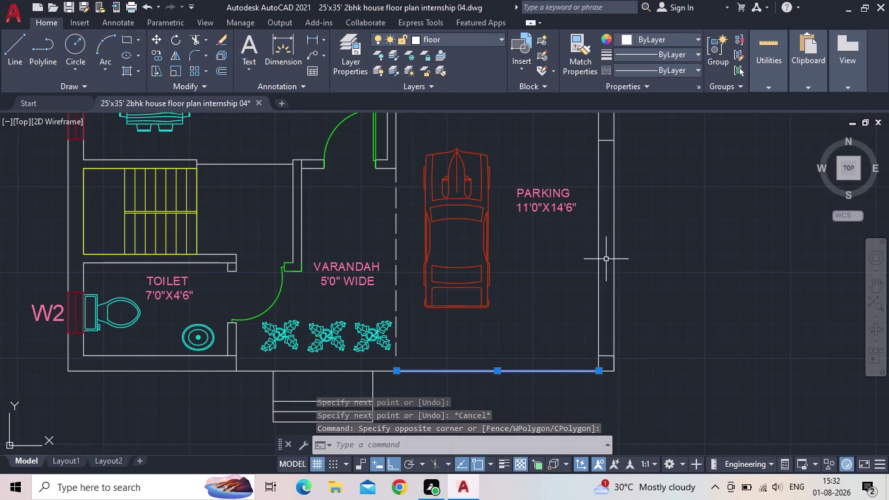
scroll(up, 3)
click(640, 265)
click(555, 264)
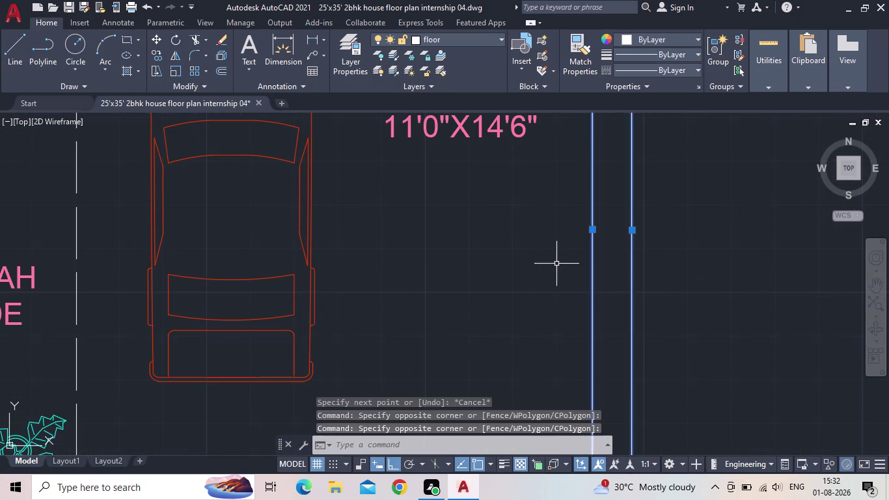
scroll(down, 3)
middle_drag(538, 278, 616, 270)
scroll(down, 3)
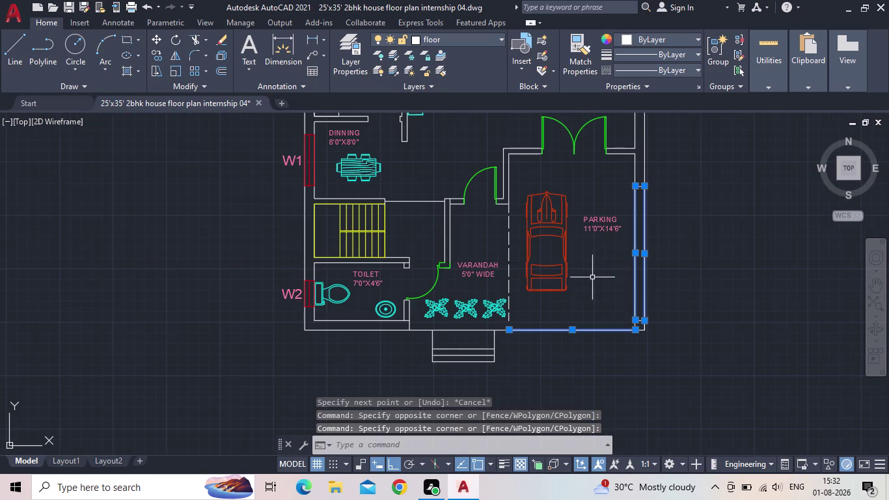
Window-select the parking's lower-right corner lines and bring up their properties with PR.
triple_click(679, 314)
click(679, 313)
drag(678, 312, 651, 309)
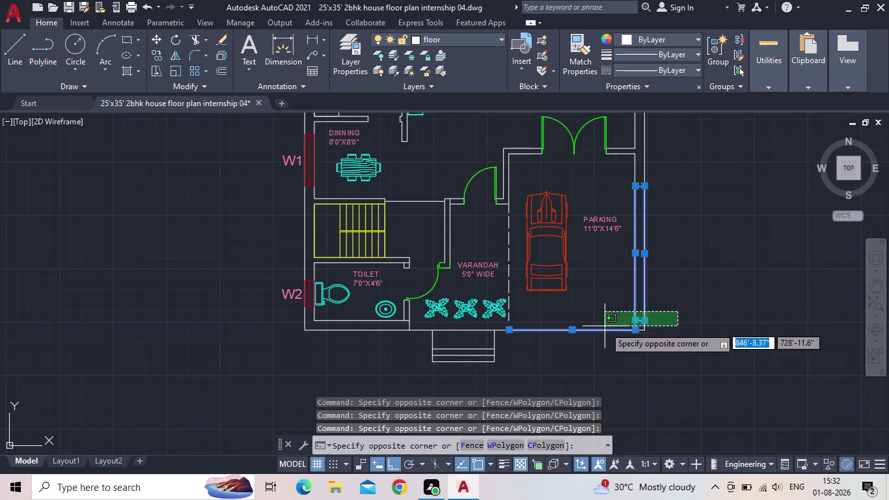
click(701, 298)
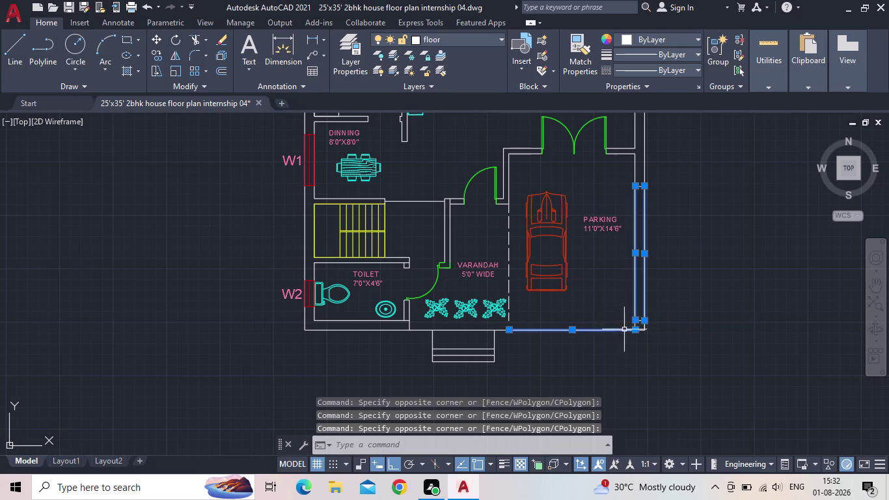
key(p)
key(r)
key(Return)
click(205, 101)
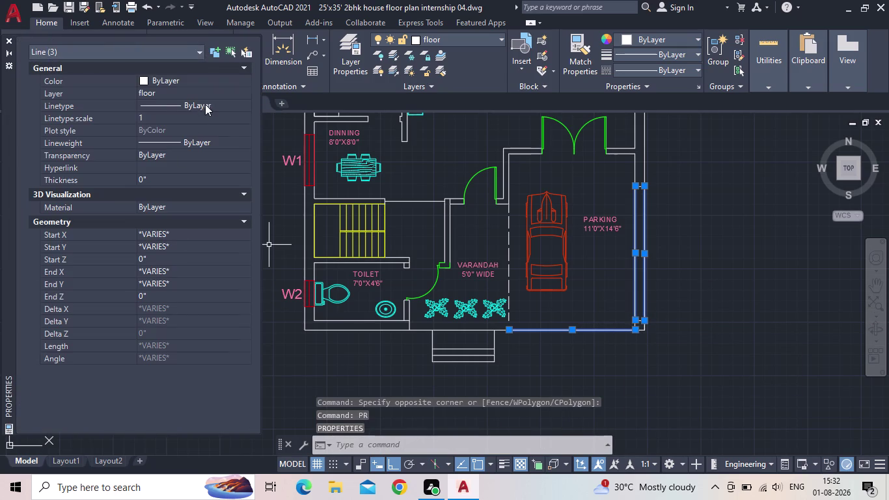
Change the selected parking edge lines to linetype ACAD_ISO02W100, then close Properties.
click(228, 105)
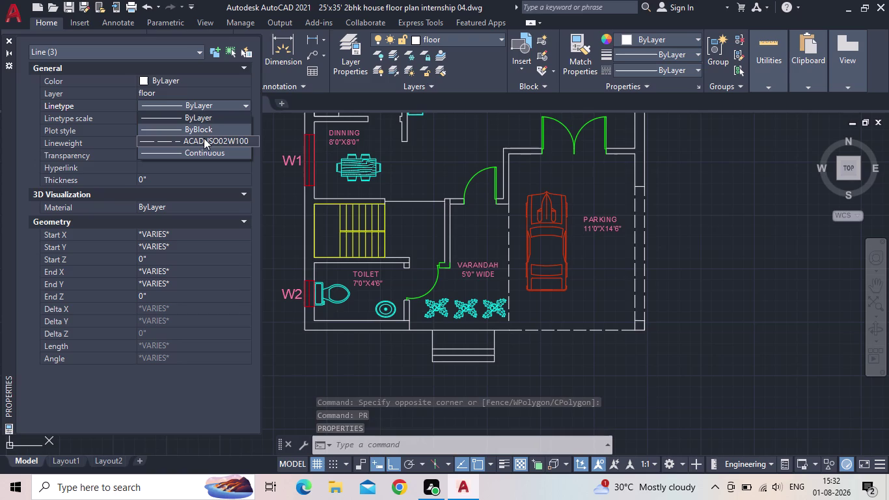
click(204, 138)
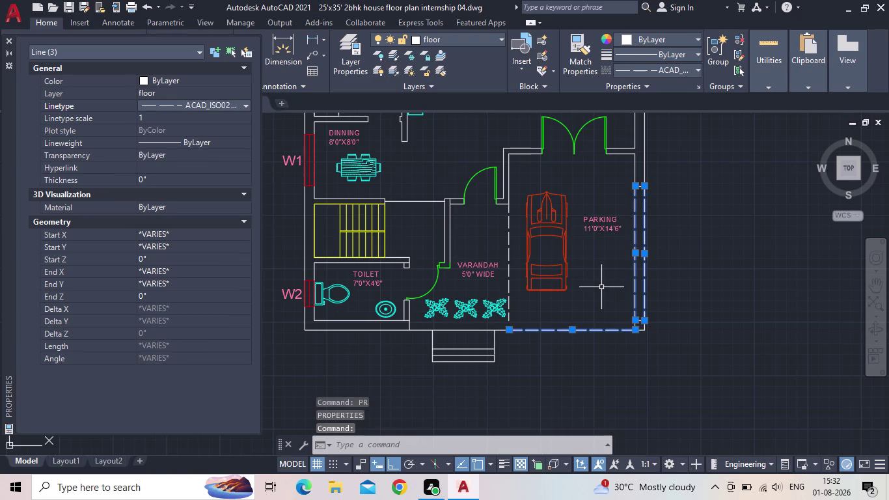
key(Escape)
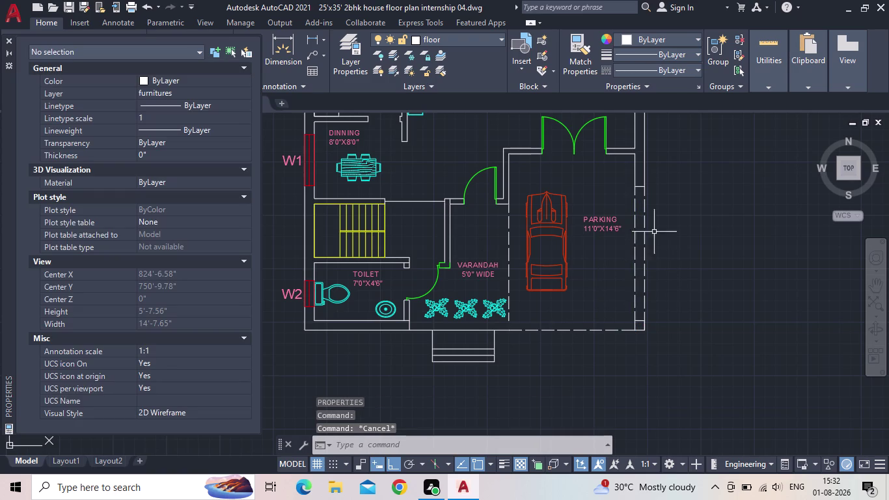
middle_drag(693, 218, 690, 232)
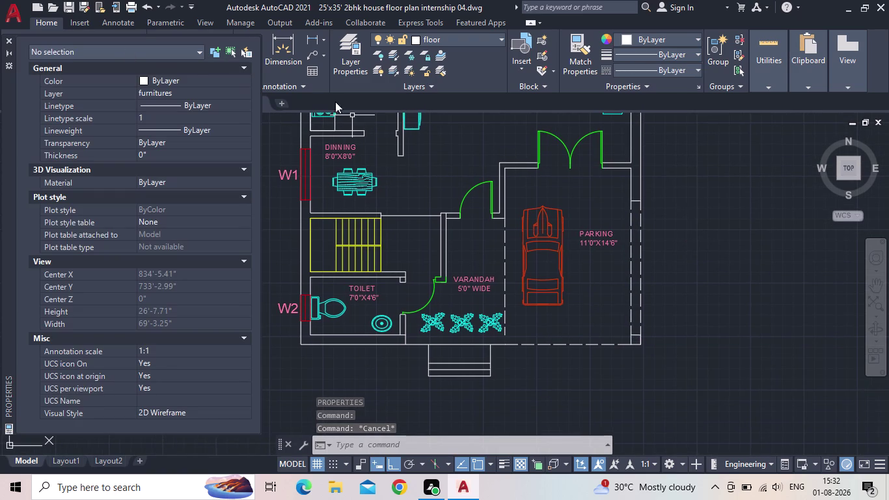
click(8, 41)
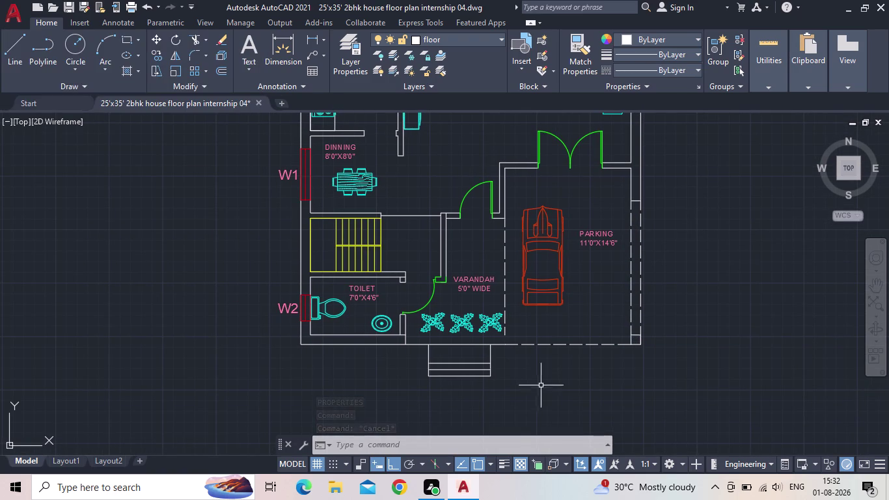
Move the rightmost varandah plant lower and to the right.
scroll(up, 3)
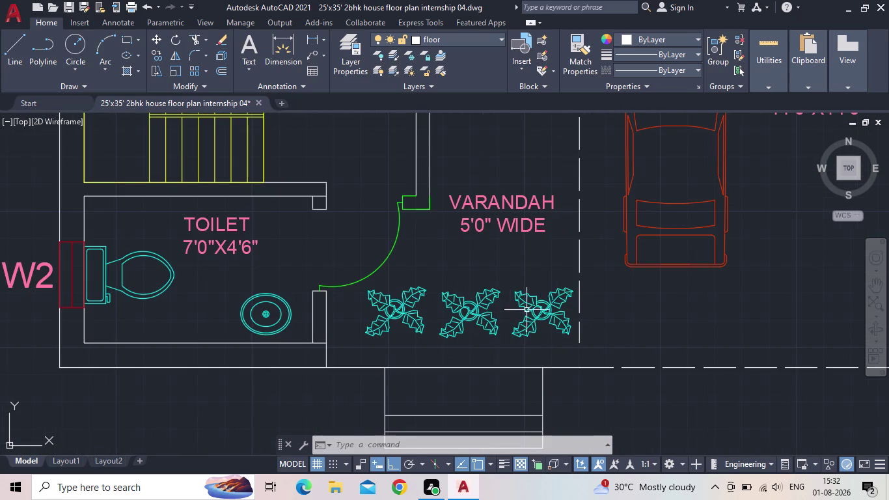
click(537, 311)
click(542, 315)
click(542, 308)
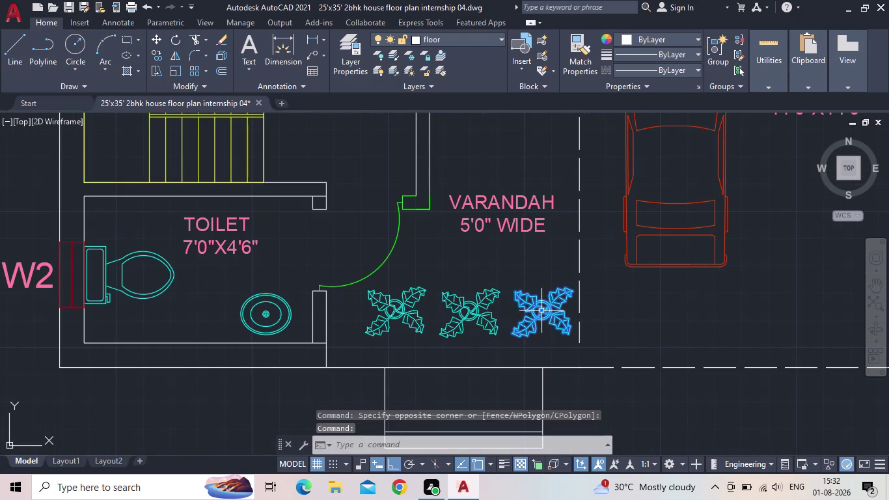
click(541, 310)
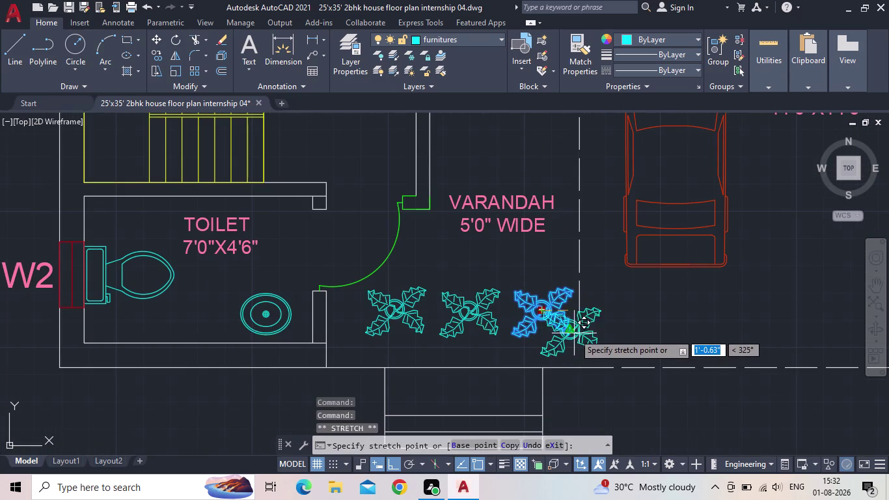
click(396, 465)
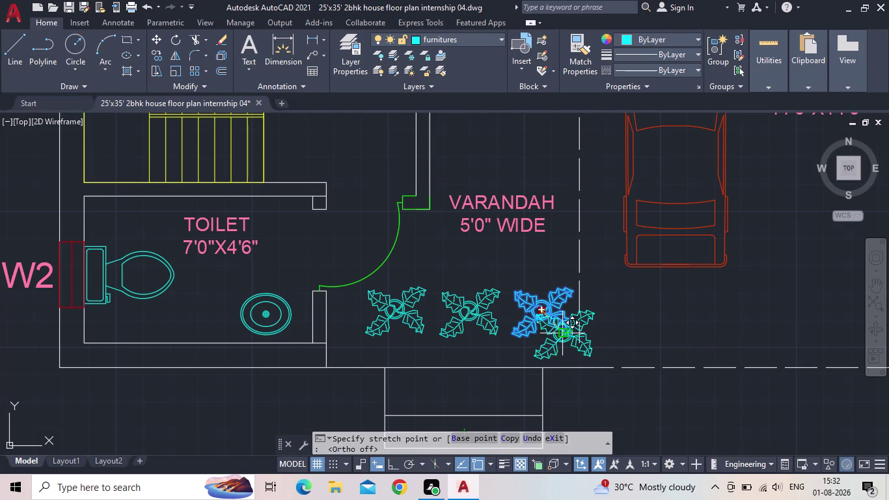
click(567, 333)
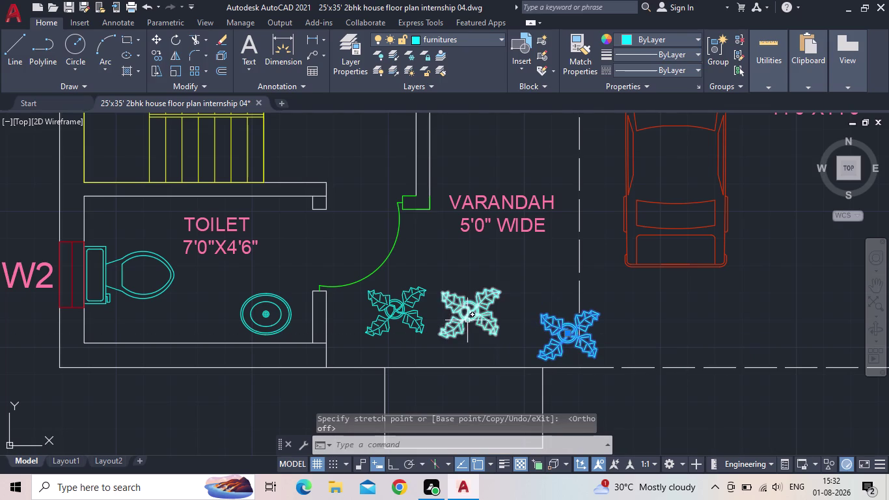
Move the middle plant further right and the leftmost plant against the toilet wall.
click(467, 319)
drag(467, 313, 475, 310)
click(660, 310)
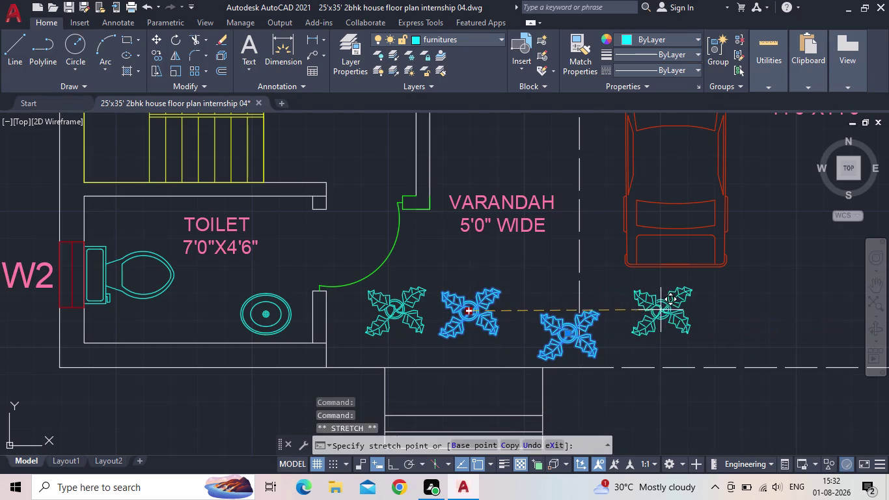
click(402, 315)
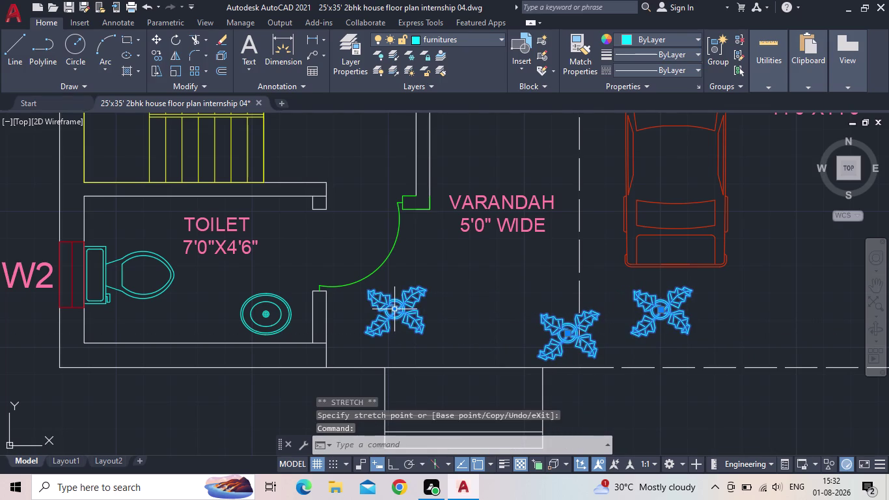
click(394, 309)
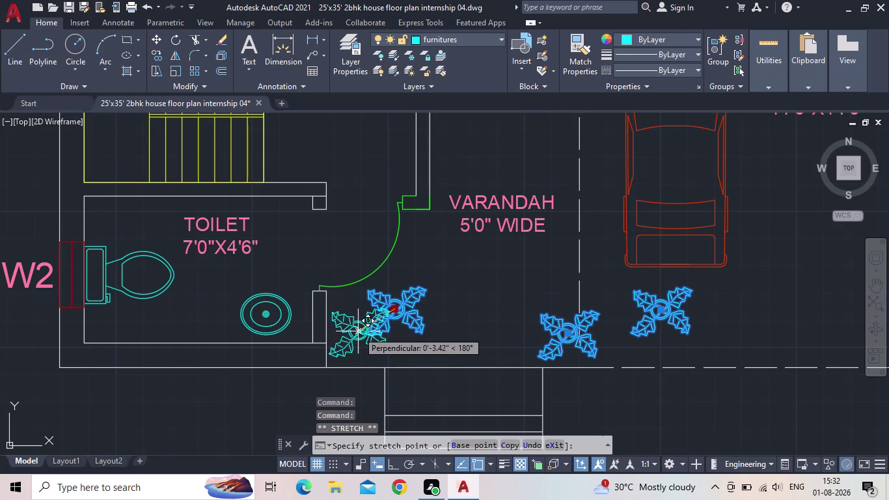
click(358, 331)
key(Escape)
scroll(down, 3)
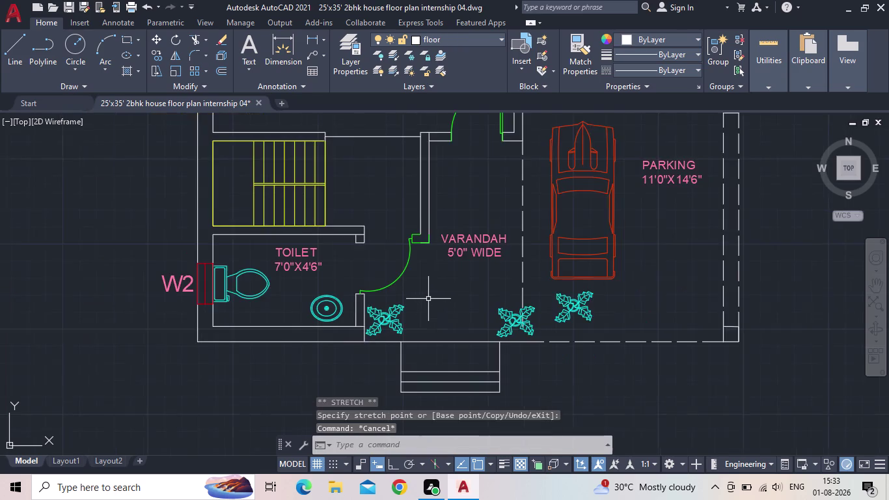
middle_drag(435, 296, 464, 279)
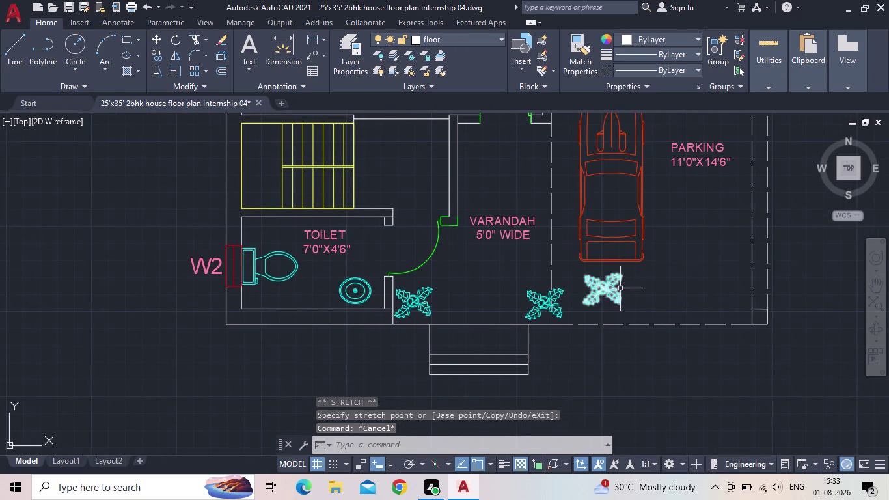
Move the plant beside the car to the parking's upper-right corner and save.
click(609, 289)
drag(599, 286, 607, 284)
middle_drag(720, 246, 663, 348)
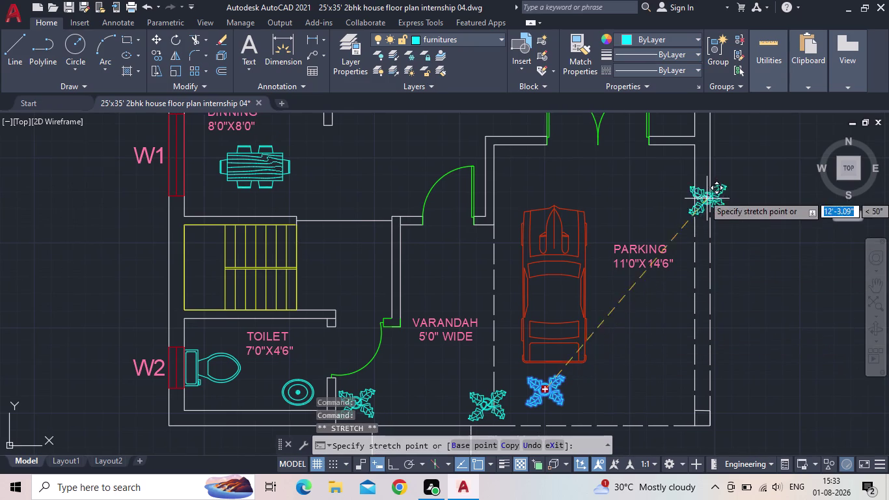
click(670, 170)
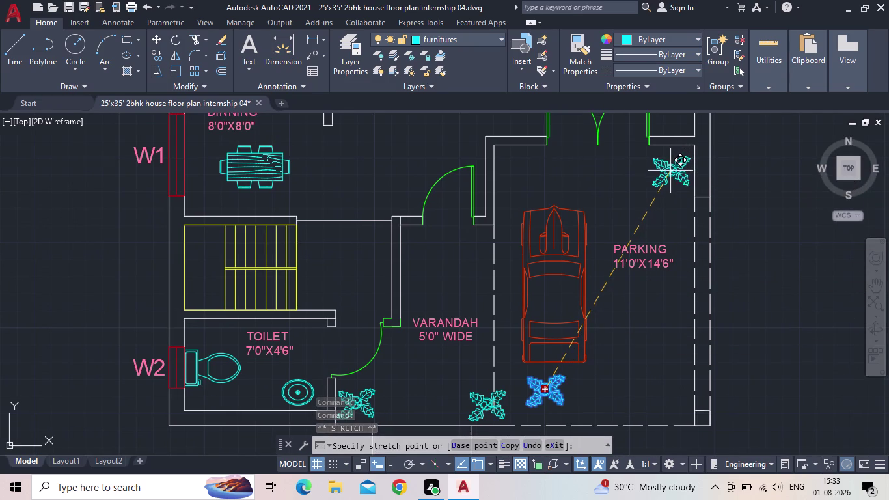
scroll(down, 3)
key(Escape)
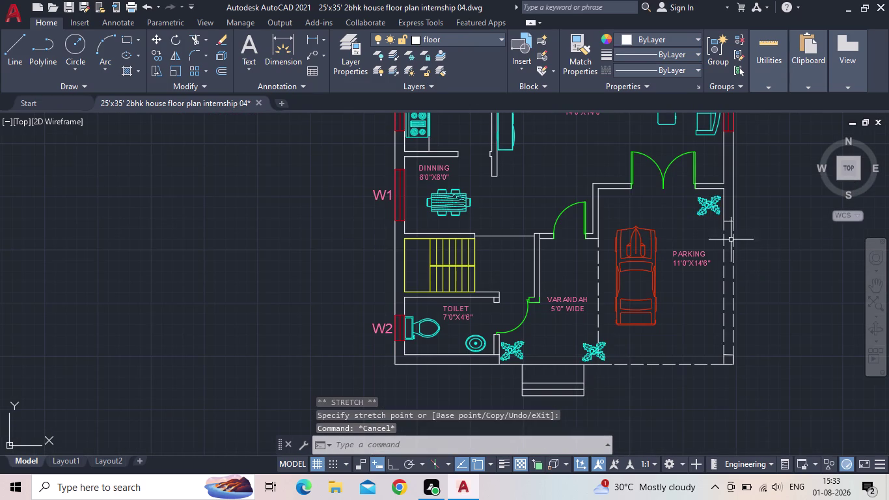
click(69, 6)
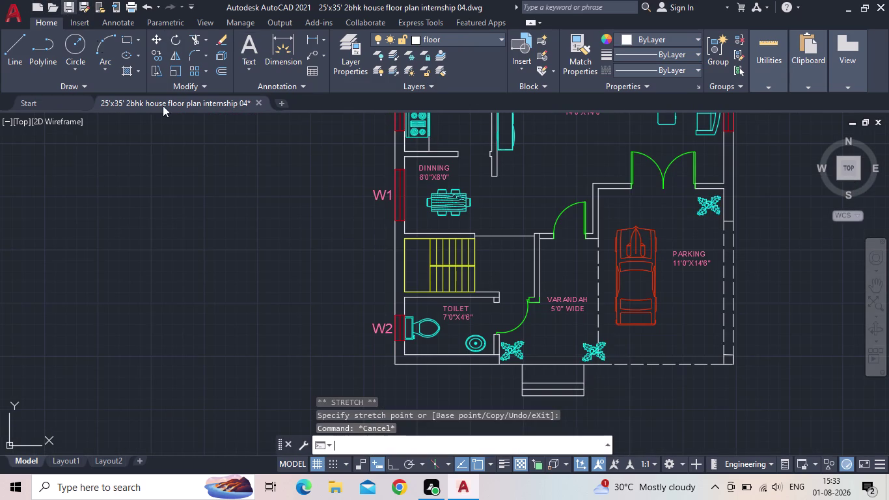
middle_drag(288, 217, 258, 237)
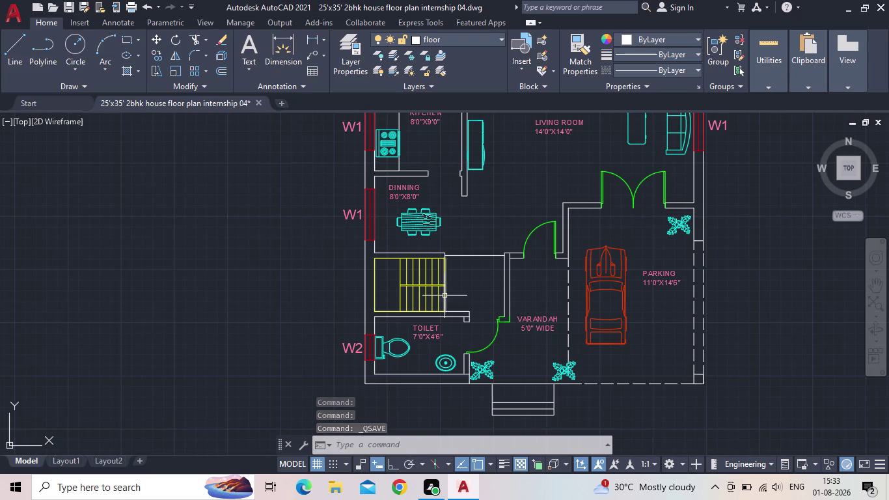
Make the stair layer current in the Layer Properties Manager and close it.
scroll(up, 3)
scroll(up, 3)
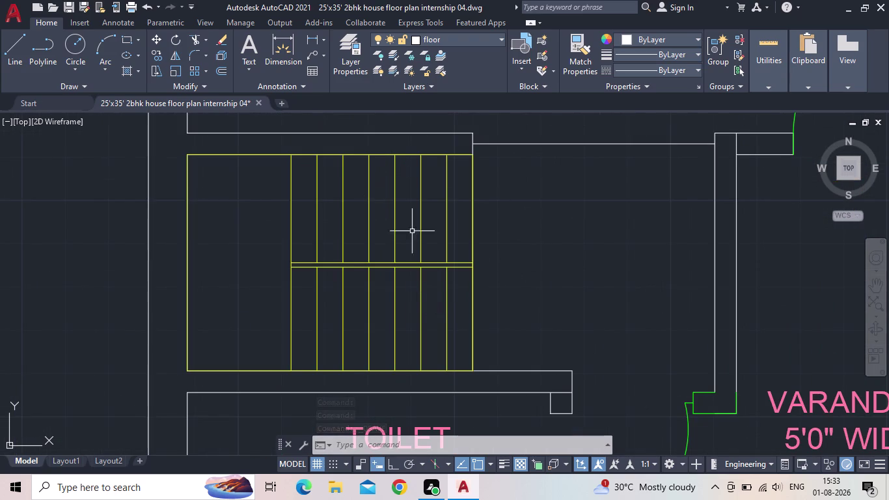
click(349, 67)
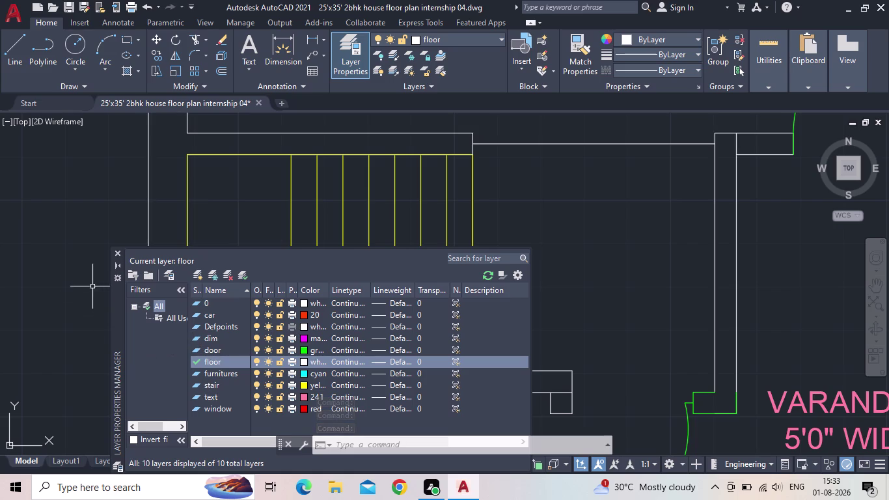
click(118, 251)
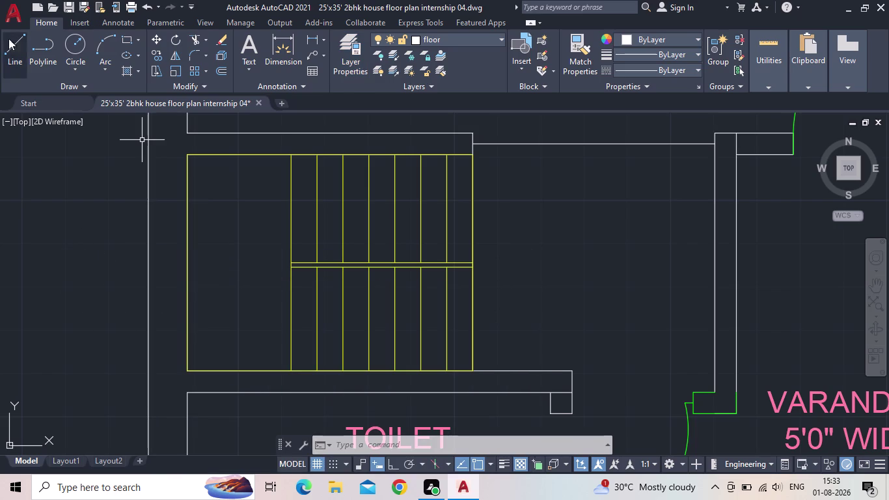
click(352, 65)
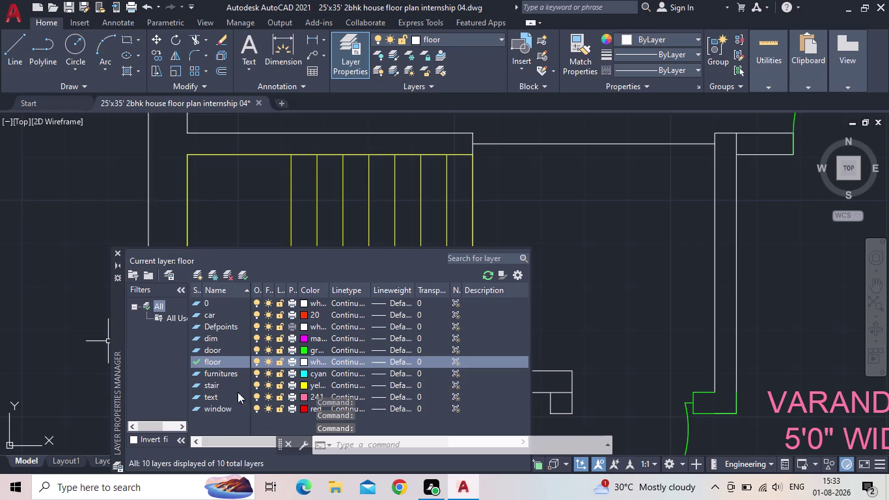
double_click(193, 384)
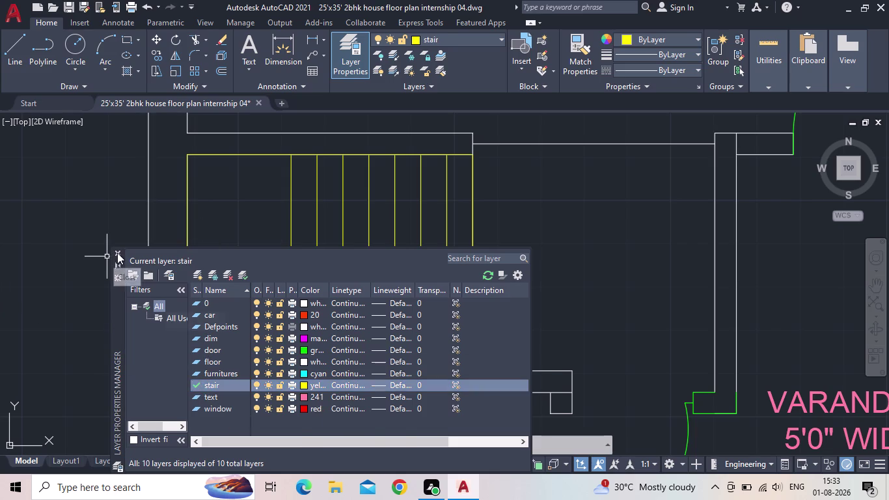
click(117, 253)
click(16, 56)
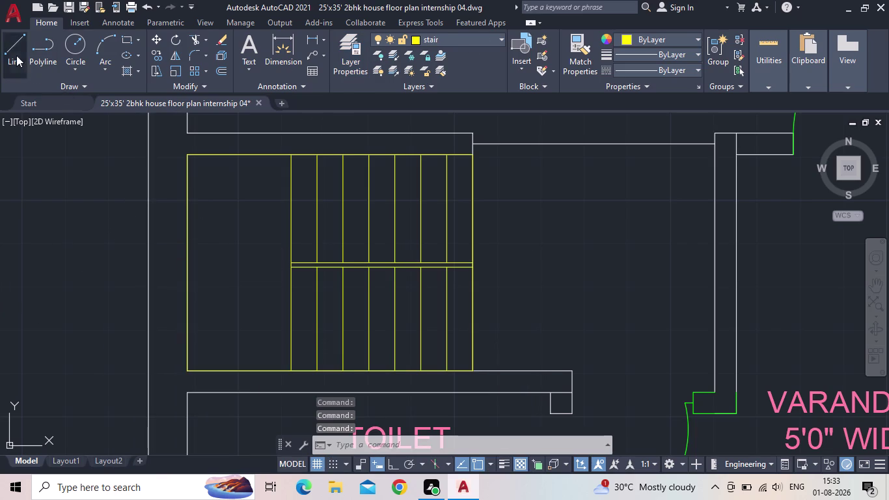
Turn on Ortho and draw the bottom edge of the outline over the stairs.
middle_drag(511, 314, 551, 291)
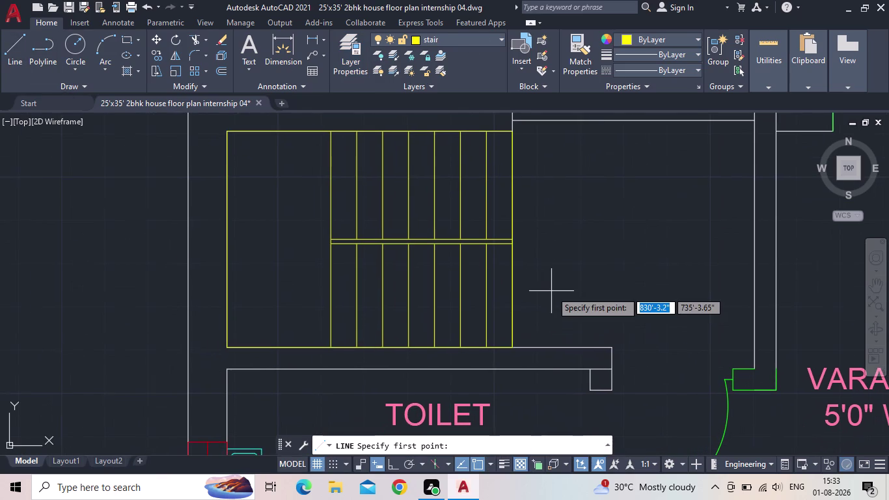
scroll(up, 3)
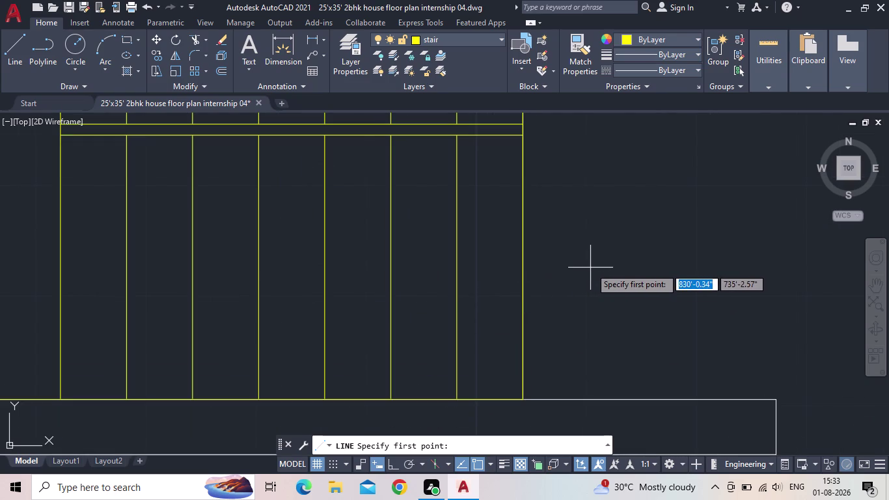
drag(586, 266, 578, 264)
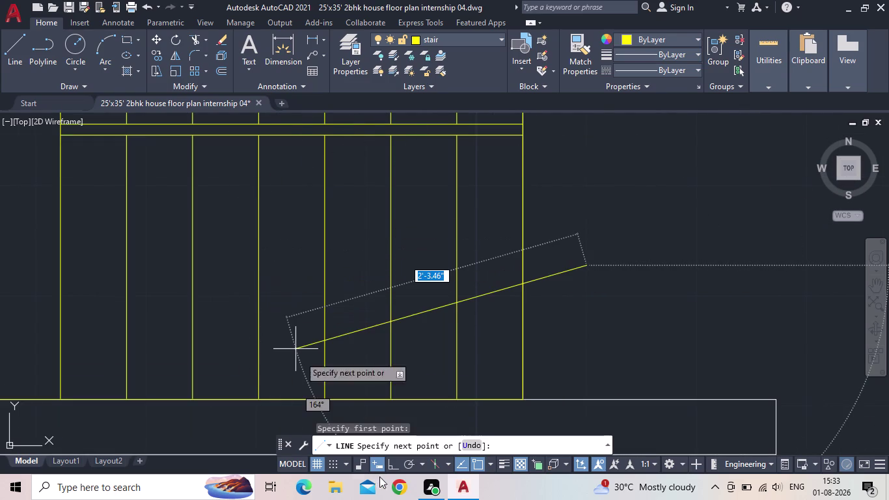
click(393, 466)
middle_drag(265, 321, 305, 322)
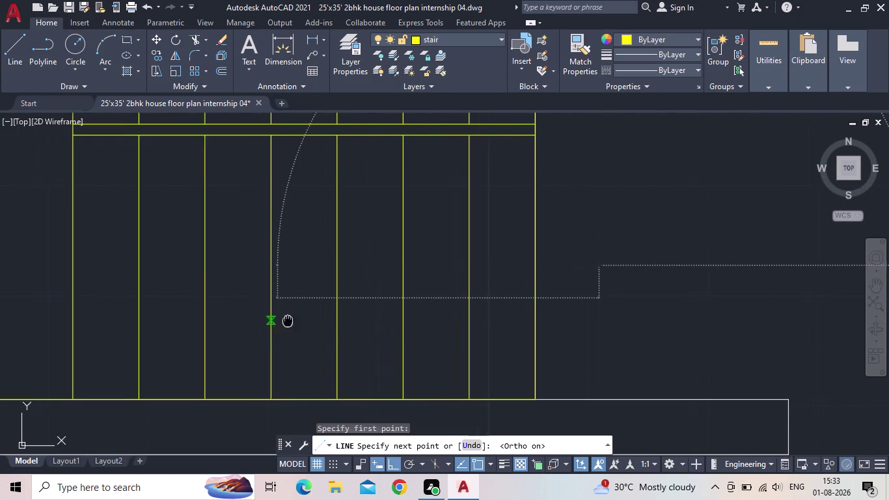
middle_drag(304, 322, 496, 331)
scroll(down, 3)
click(302, 304)
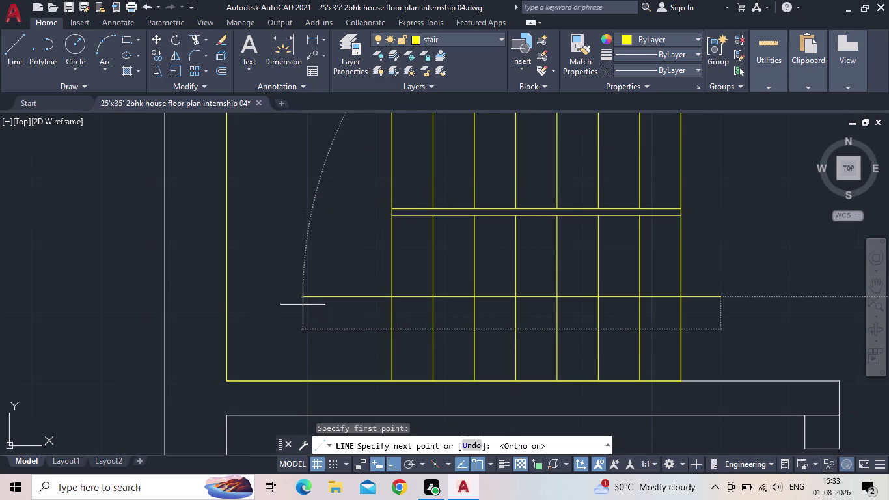
Draw the left and top edges across the treads to complete the three-sided outline.
middle_drag(317, 162, 358, 265)
scroll(down, 3)
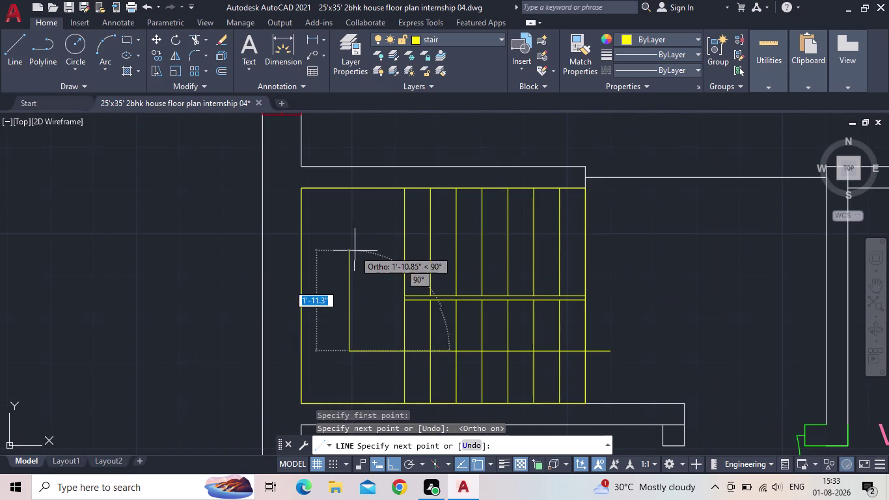
click(354, 234)
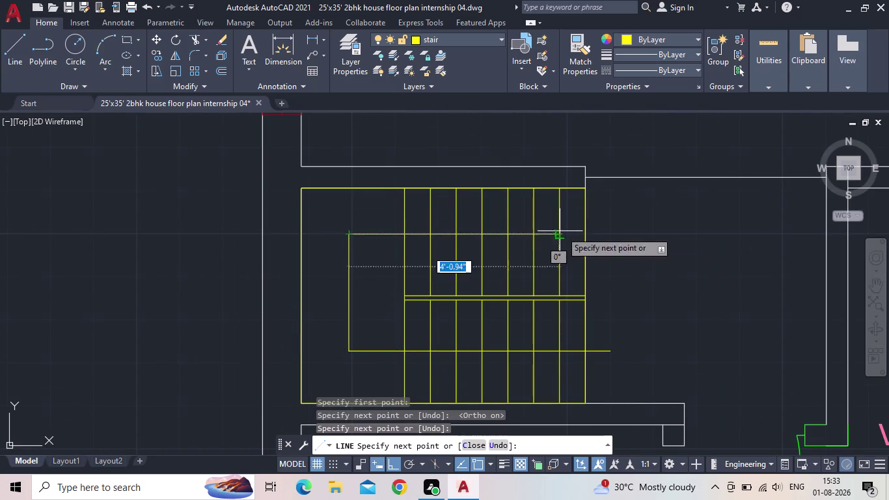
click(584, 233)
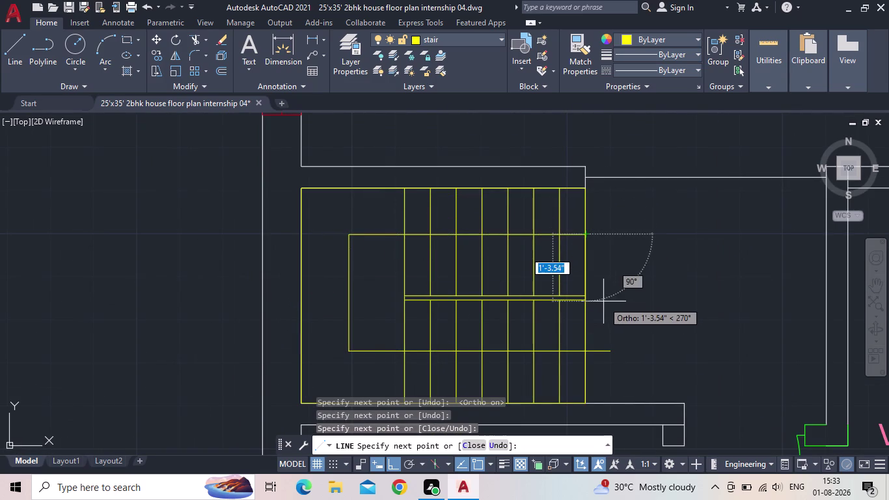
key(Escape)
scroll(down, 3)
middle_drag(598, 300, 481, 277)
scroll(up, 3)
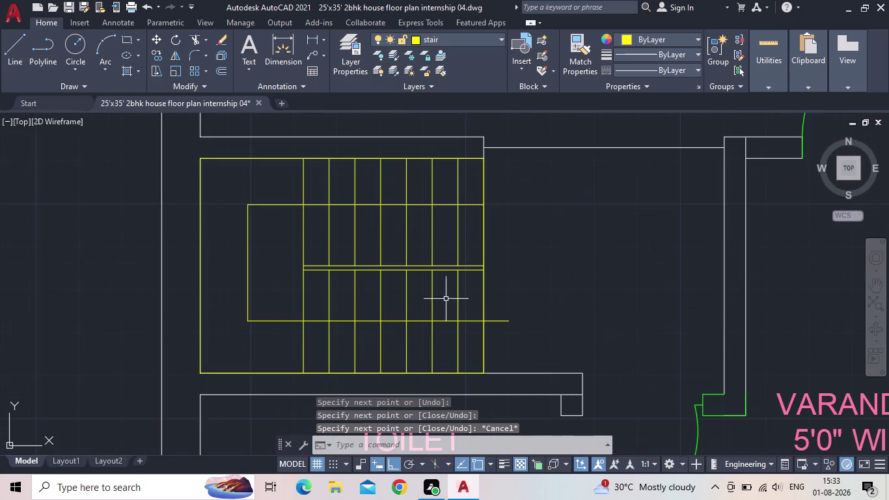
scroll(up, 3)
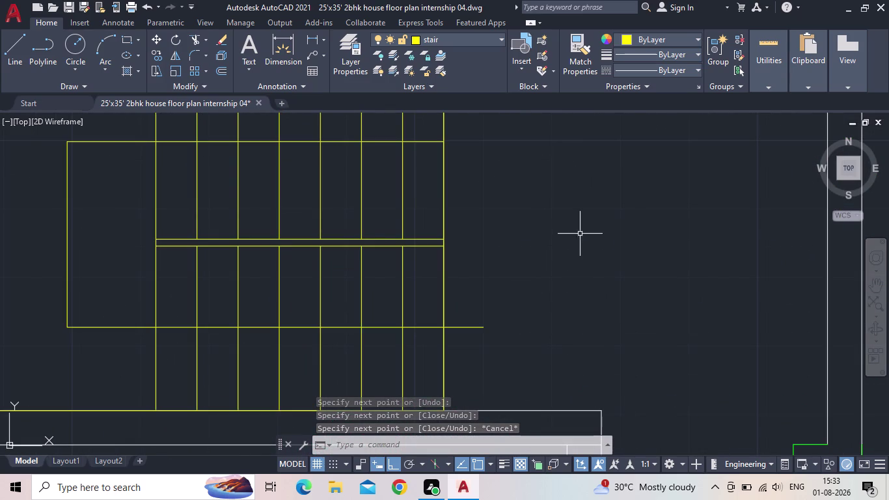
click(16, 54)
middle_drag(106, 247, 314, 253)
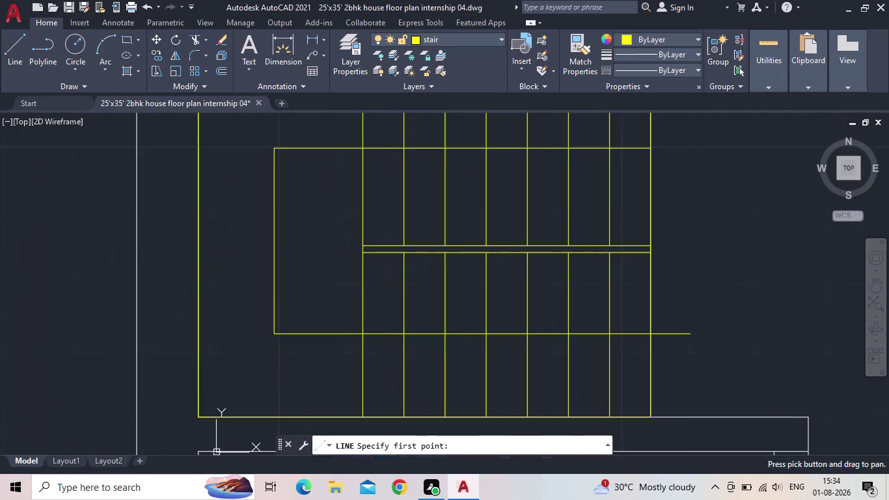
Draw a line beside the staircase with the mistaken 3' length, then delete it.
scroll(up, 3)
scroll(down, 3)
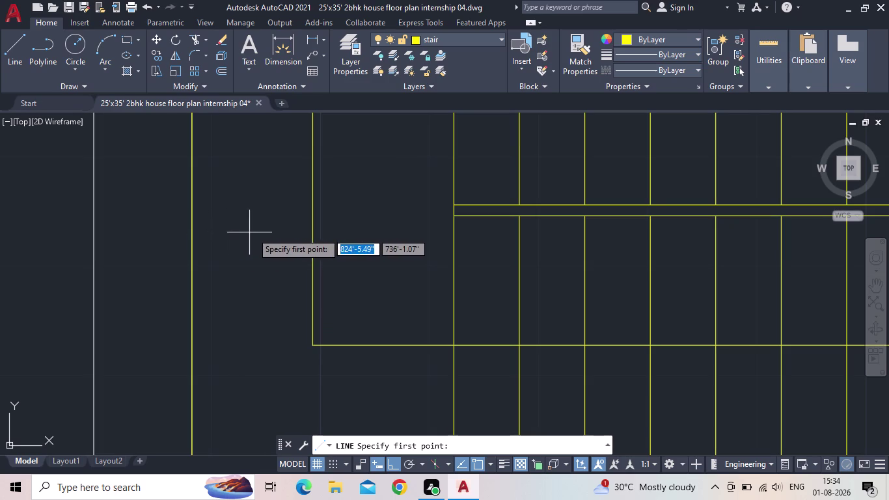
middle_drag(254, 230, 234, 241)
drag(208, 237, 217, 237)
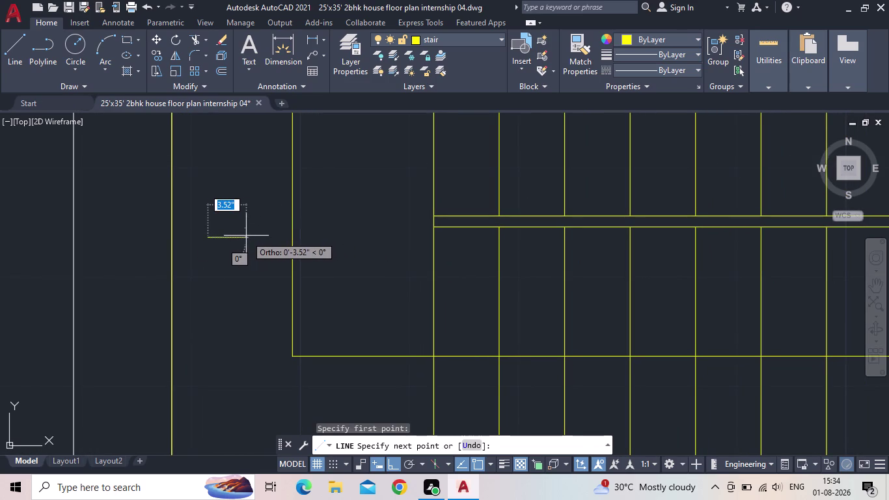
scroll(up, 3)
scroll(down, 3)
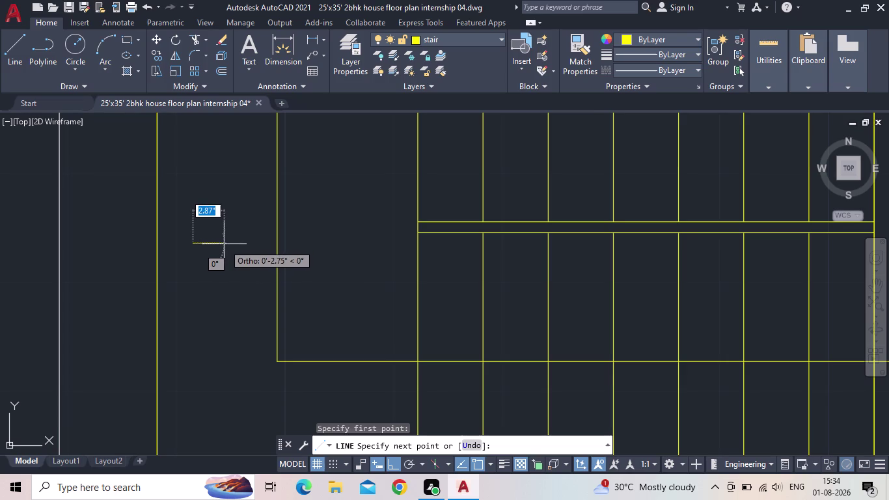
key(3)
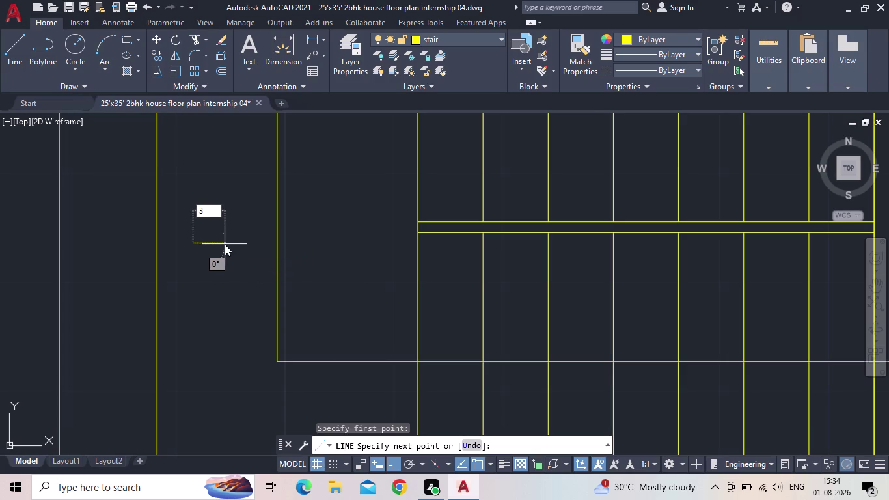
key(apostrophe)
key(Return)
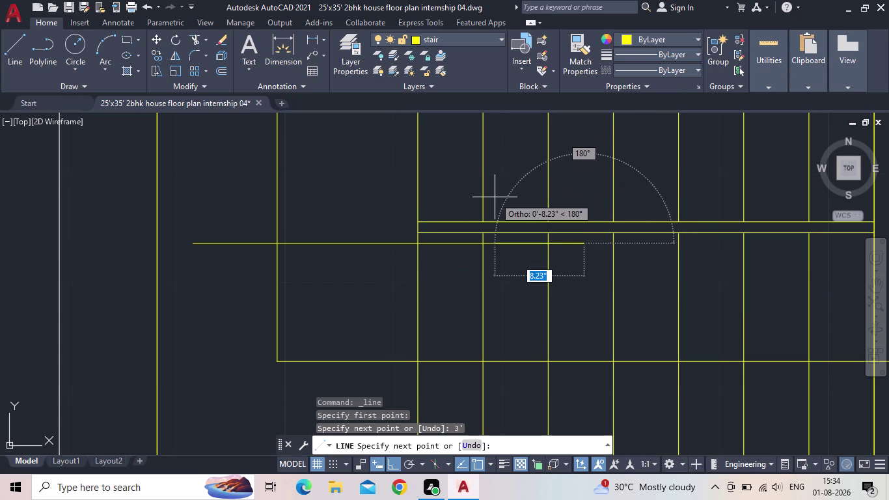
key(Escape)
click(365, 242)
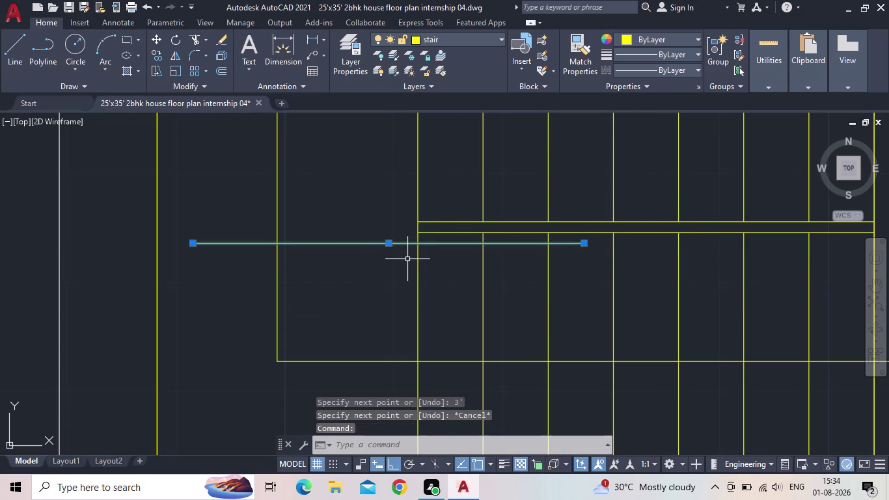
key(Delete)
Draw a short 3" horizontal line beside the staircase wall.
key(l)
key(Return)
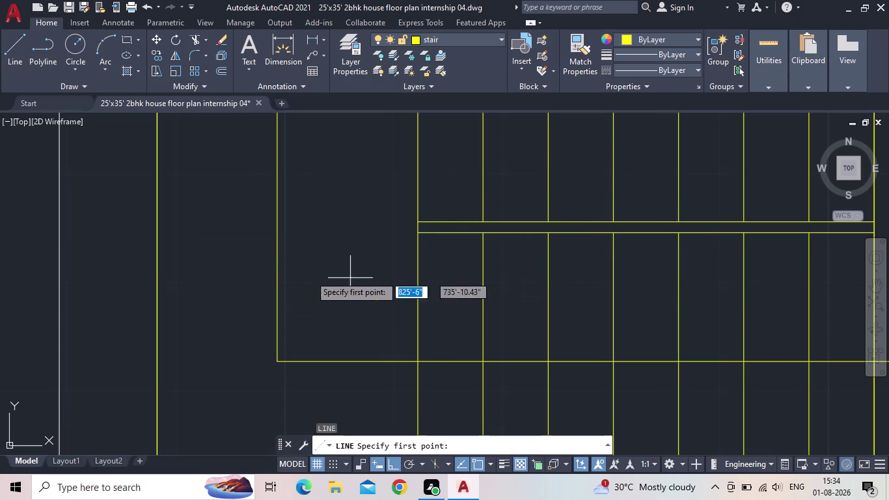
click(225, 263)
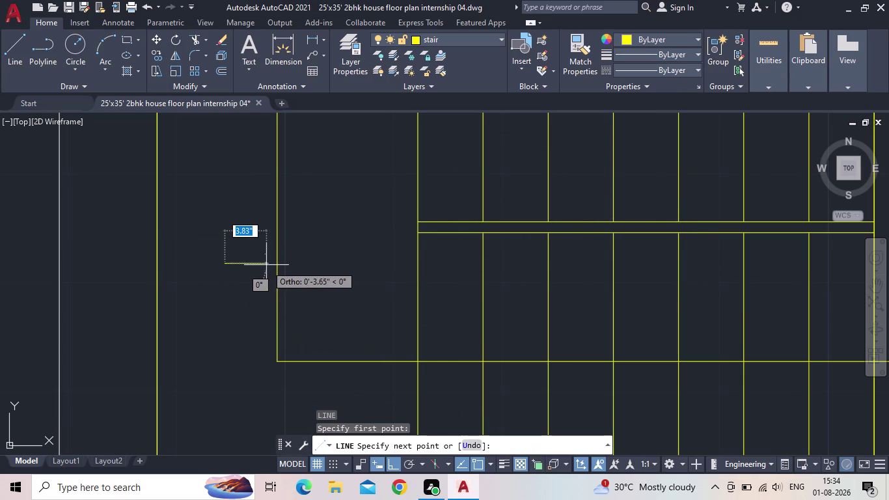
text(3")
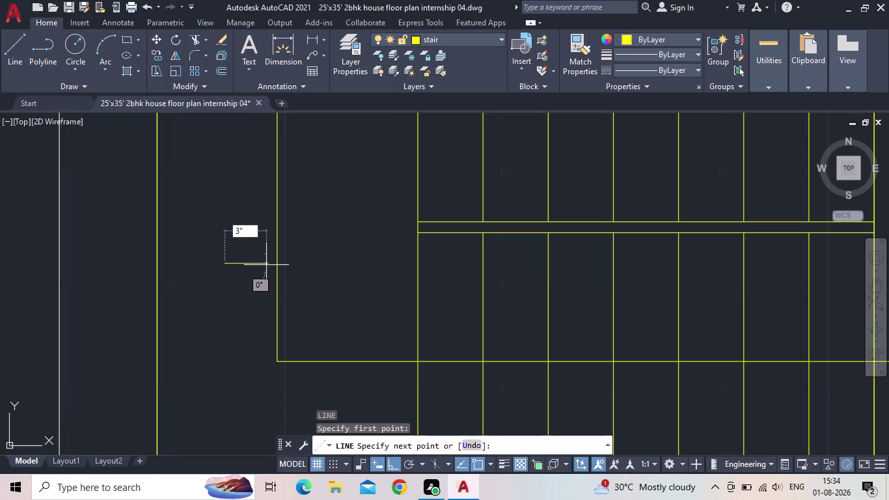
key(Return)
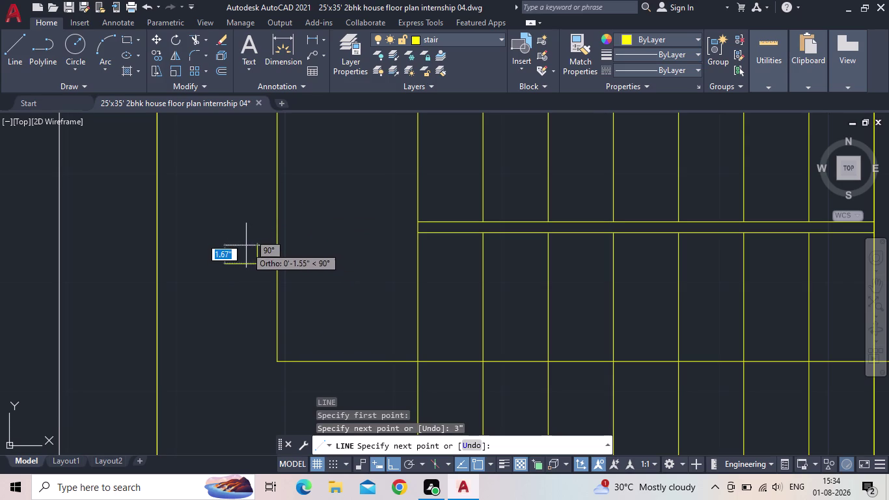
click(391, 461)
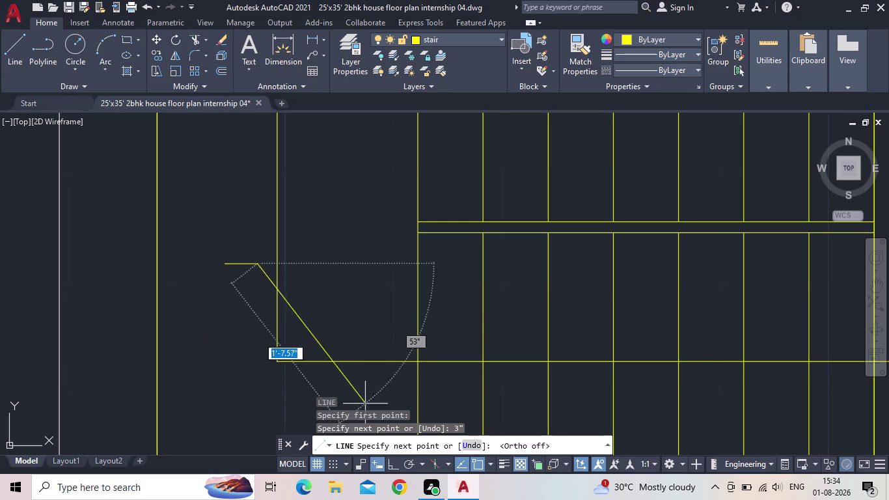
scroll(up, 3)
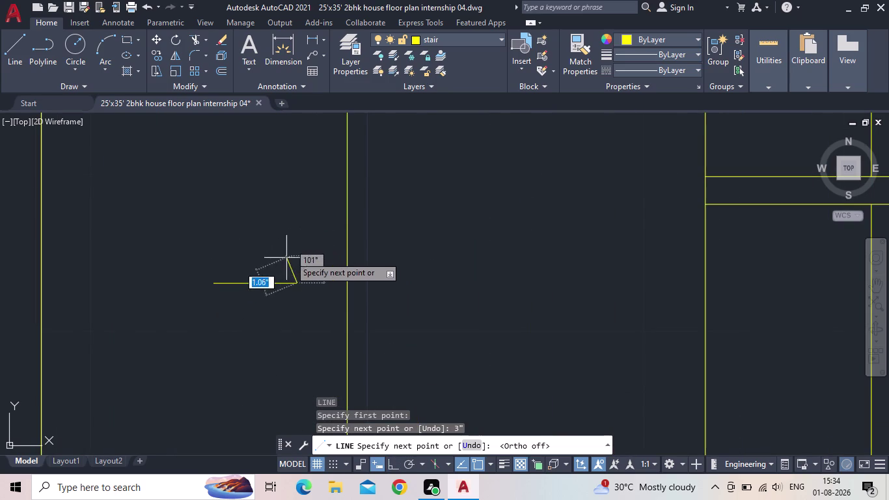
key(Escape)
key(l)
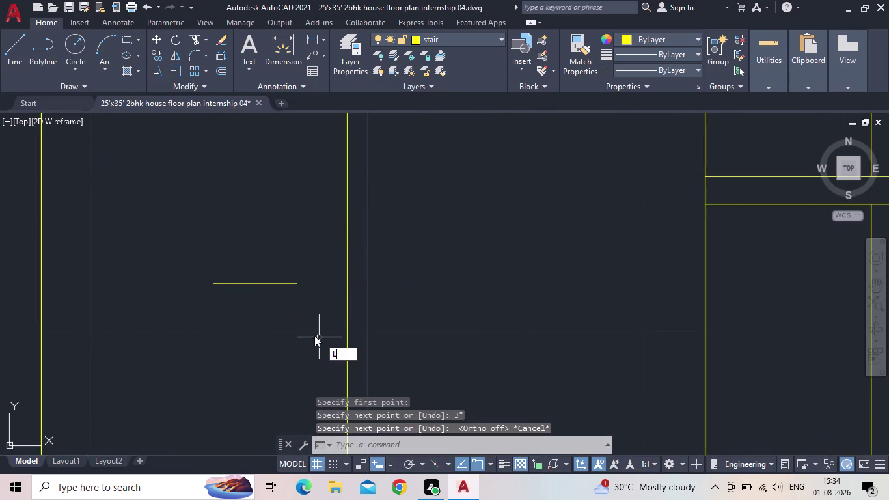
key(space)
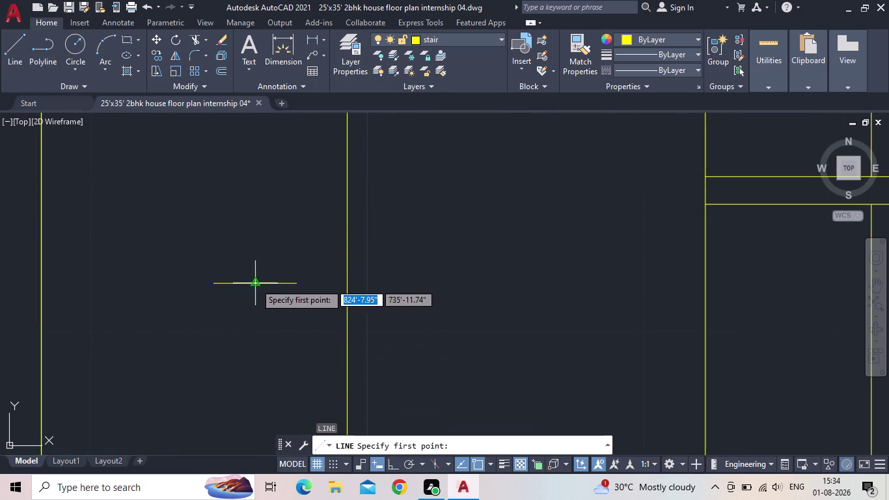
Draw a vertical line upward from the short line's midpoint.
click(254, 282)
click(250, 189)
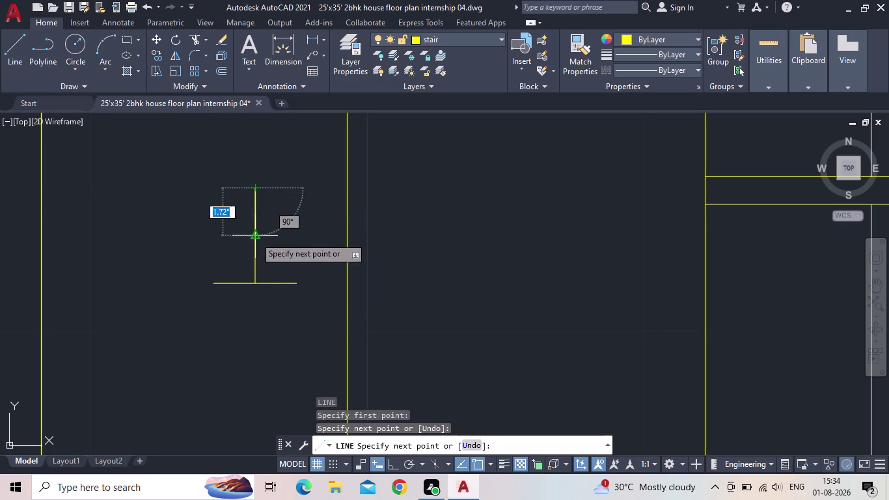
key(Escape)
key(space)
scroll(up, 3)
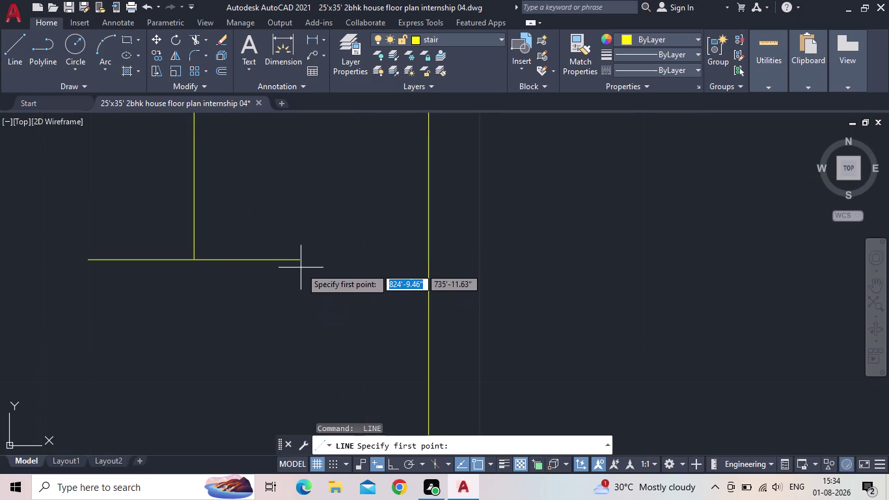
Draw two slanted lines from the base line's ends to the apex on the vertical line.
click(300, 261)
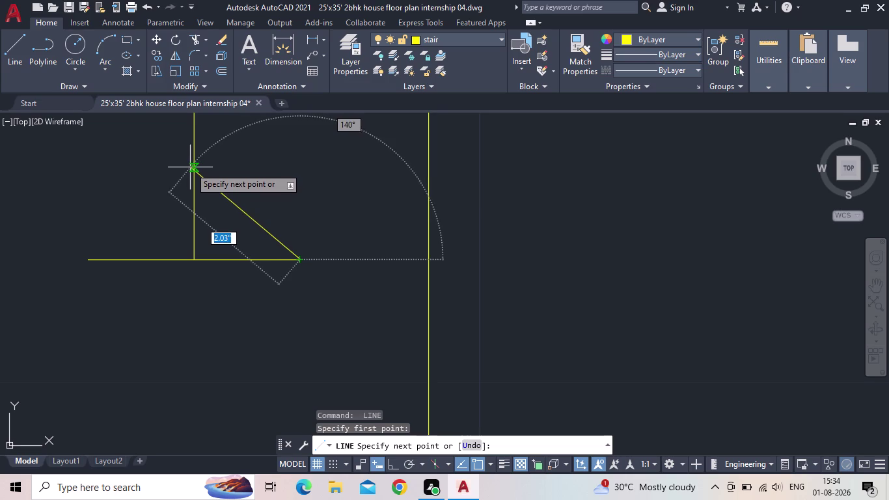
click(190, 171)
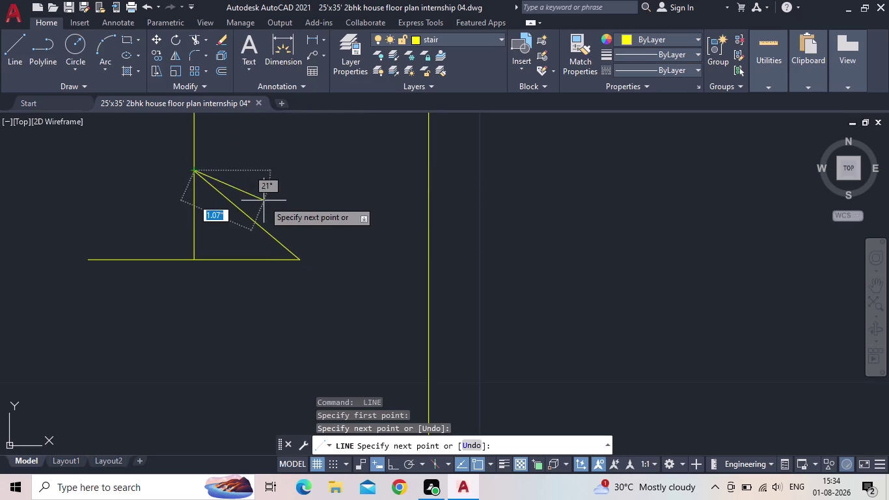
key(Escape)
key(space)
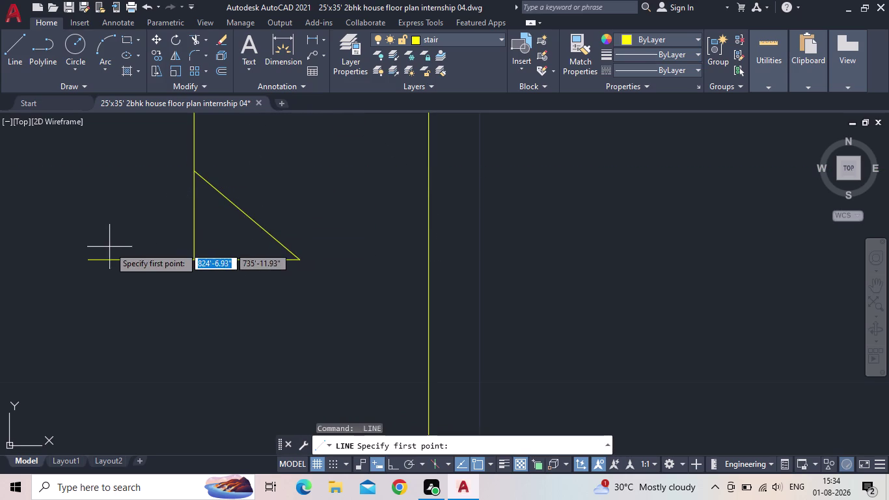
click(91, 256)
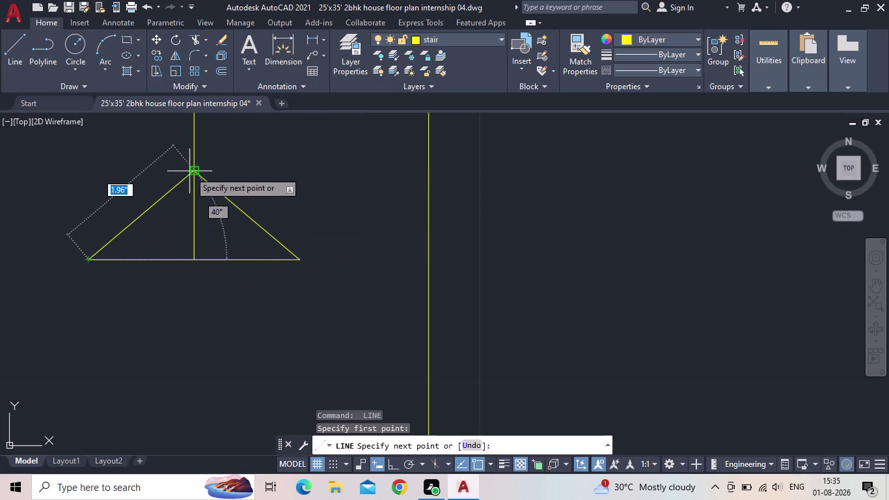
click(192, 173)
key(Escape)
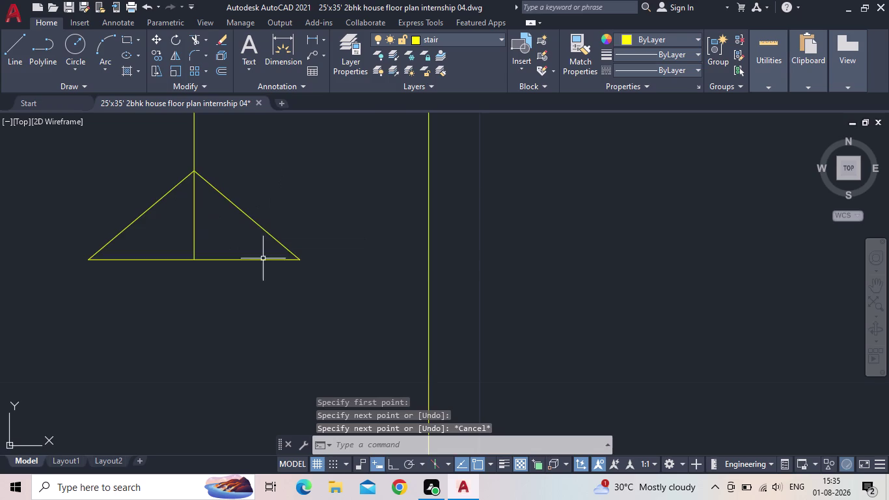
scroll(down, 3)
middle_drag(259, 272, 248, 353)
Trim the vertical line above the arrowhead apex with TR.
key(t)
key(r)
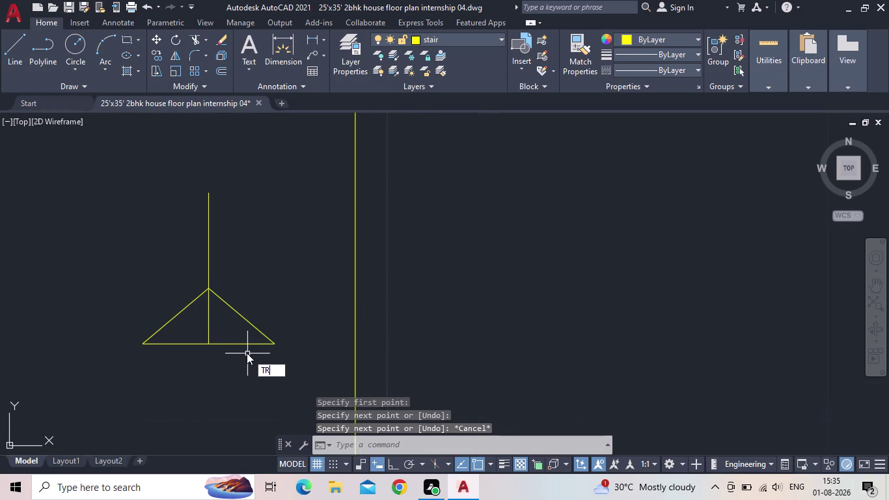
key(space)
click(234, 277)
click(197, 263)
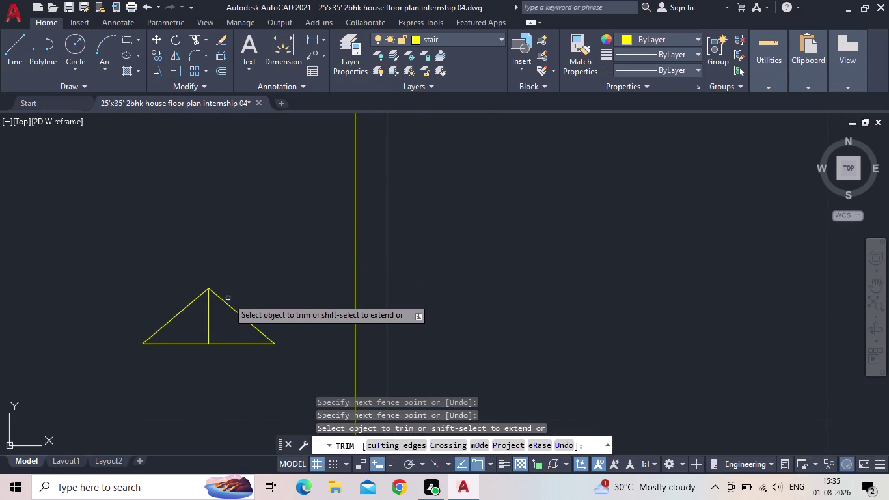
key(Escape)
scroll(down, 3)
middle_drag(229, 332, 265, 329)
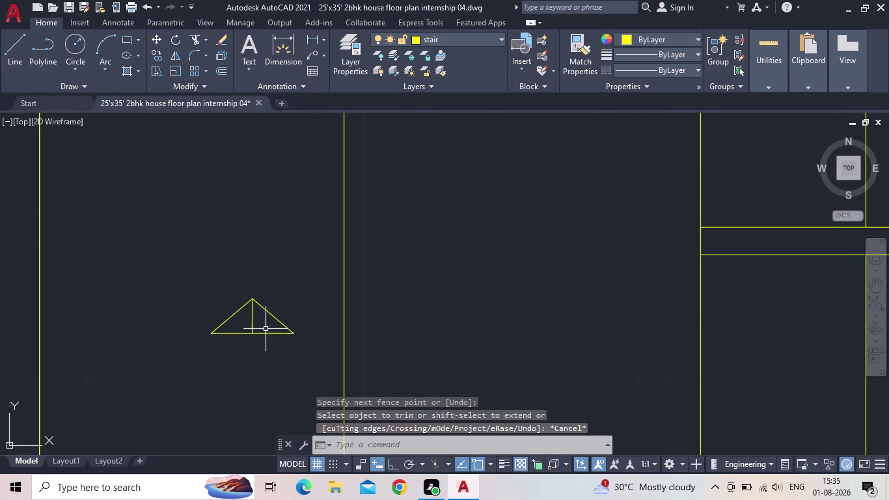
Delete the leftover vertical line inside the triangle and window-select the arrowhead.
click(253, 323)
key(Delete)
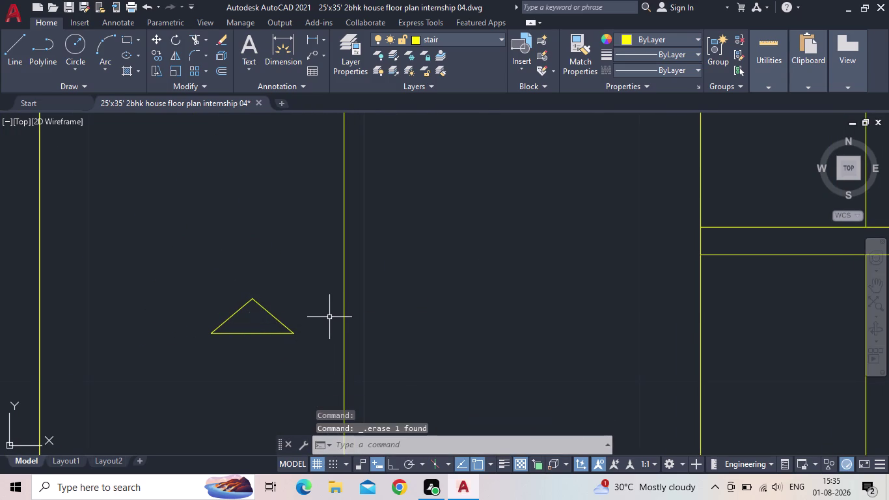
scroll(up, 3)
scroll(up, 3)
scroll(down, 3)
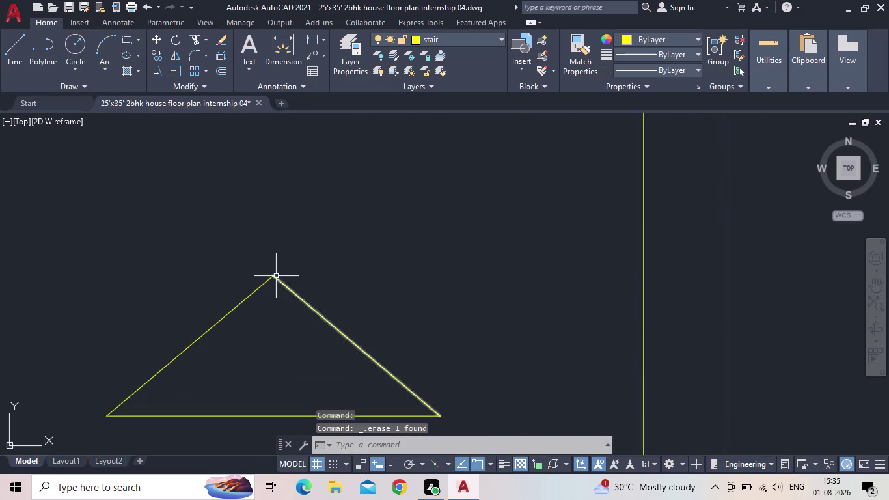
scroll(down, 3)
drag(310, 340, 304, 336)
click(247, 274)
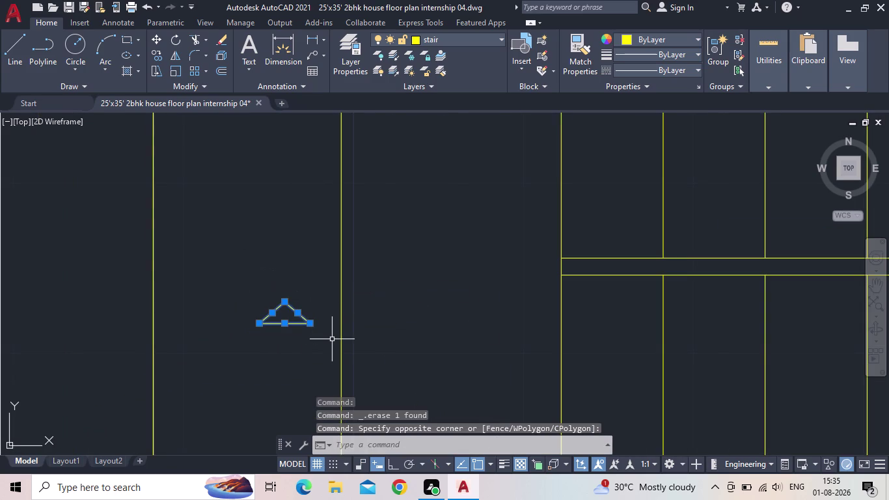
Copy the triangle from its apex, placing the first copy on a stair line.
key(c)
key(o)
key(Return)
scroll(up, 3)
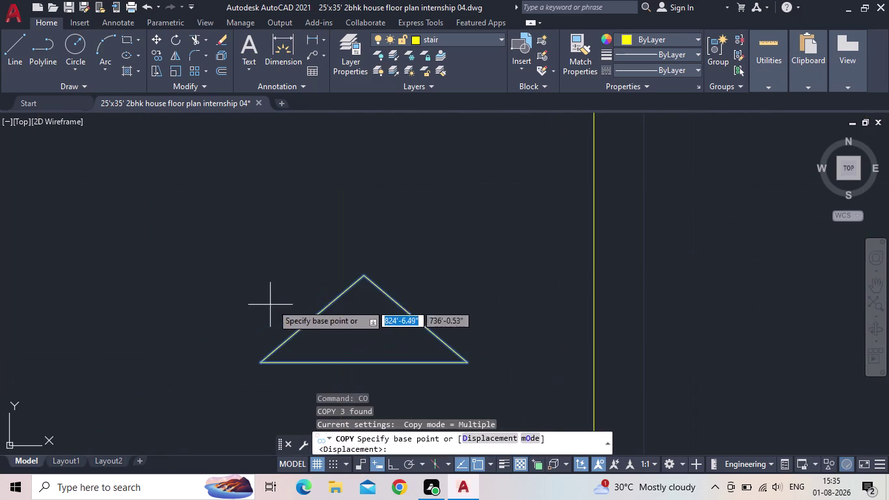
click(362, 277)
middle_drag(477, 252, 477, 253)
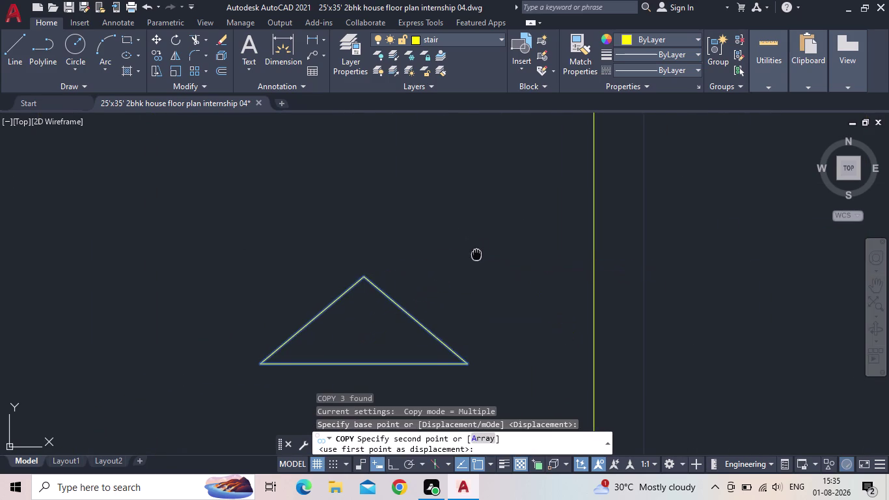
middle_drag(477, 254, 387, 266)
scroll(down, 3)
middle_drag(440, 315, 593, 218)
scroll(down, 3)
scroll(down, 3)
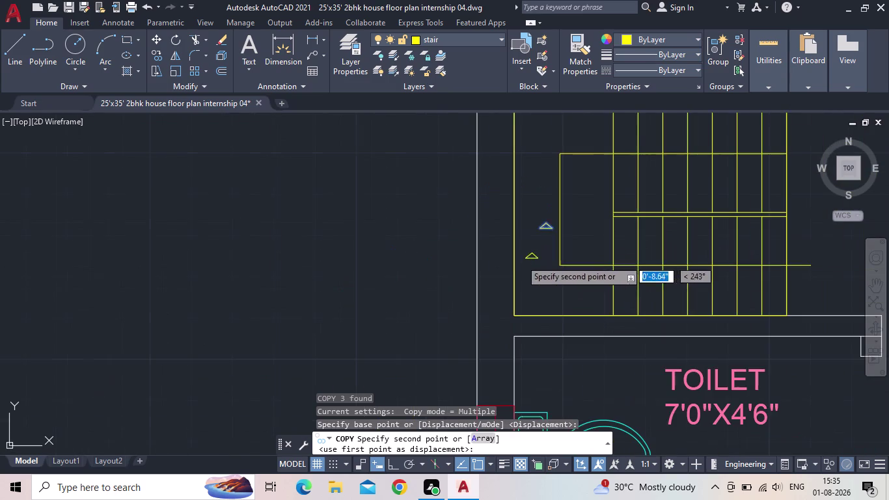
middle_drag(514, 264, 513, 342)
scroll(up, 3)
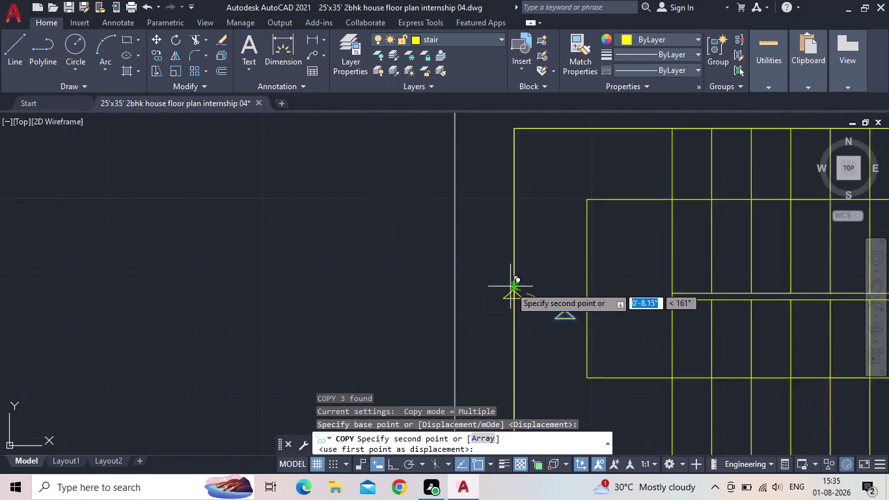
scroll(up, 3)
click(518, 285)
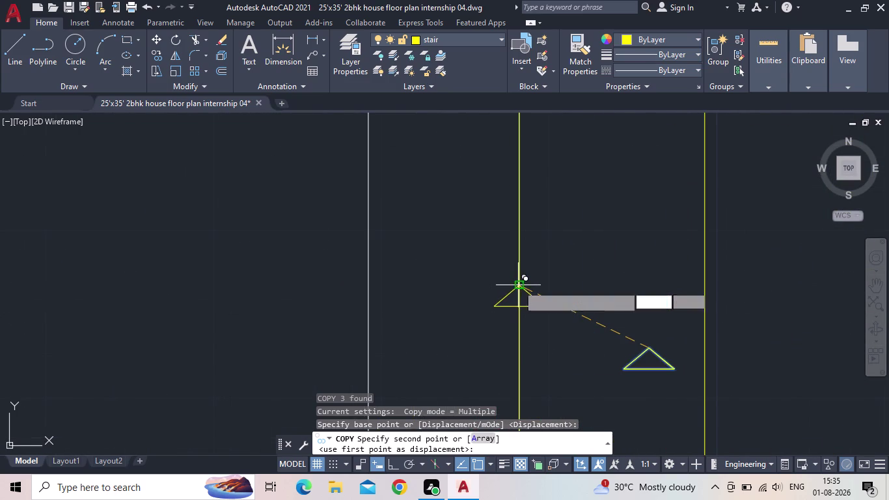
Place two more triangle copies beside and right of the staircase, then end copying.
middle_drag(560, 227, 568, 208)
scroll(down, 3)
scroll(down, 3)
middle_drag(546, 343, 482, 292)
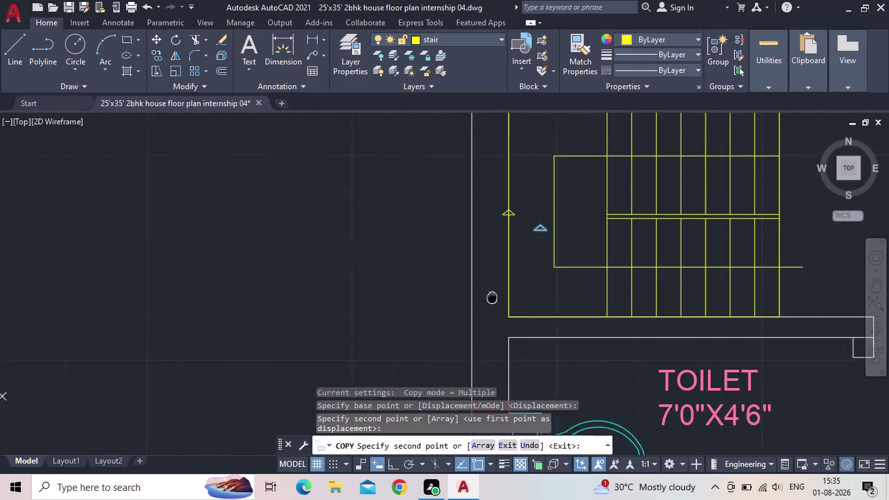
middle_drag(482, 291, 461, 281)
middle_drag(799, 268, 719, 268)
click(719, 268)
middle_drag(713, 238, 645, 275)
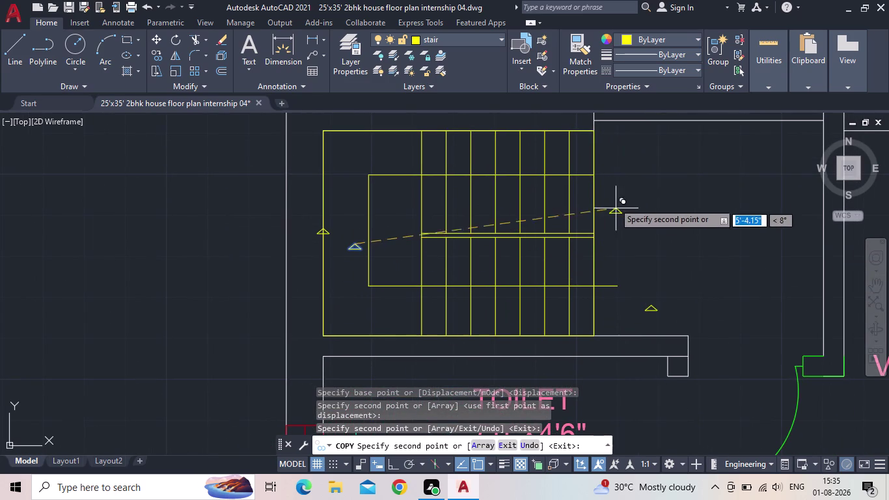
click(627, 175)
key(Escape)
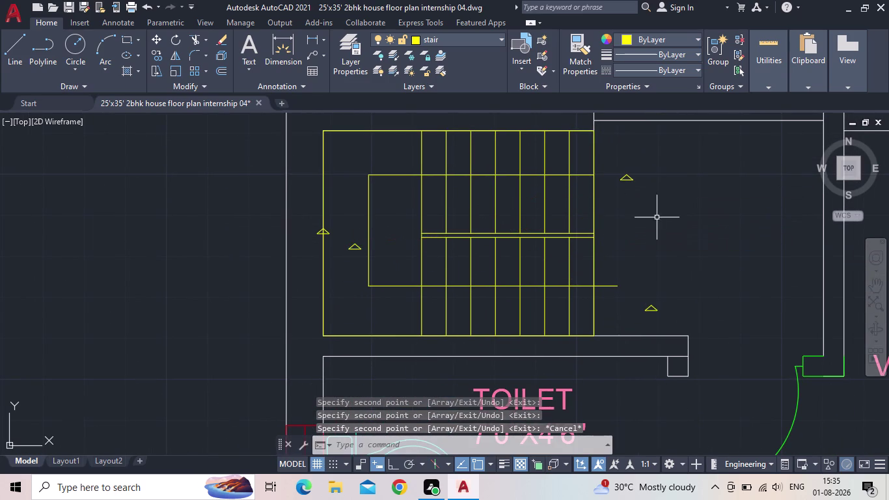
Window-select one triangle copy and turn on Ortho.
drag(655, 199, 639, 191)
click(613, 158)
scroll(up, 3)
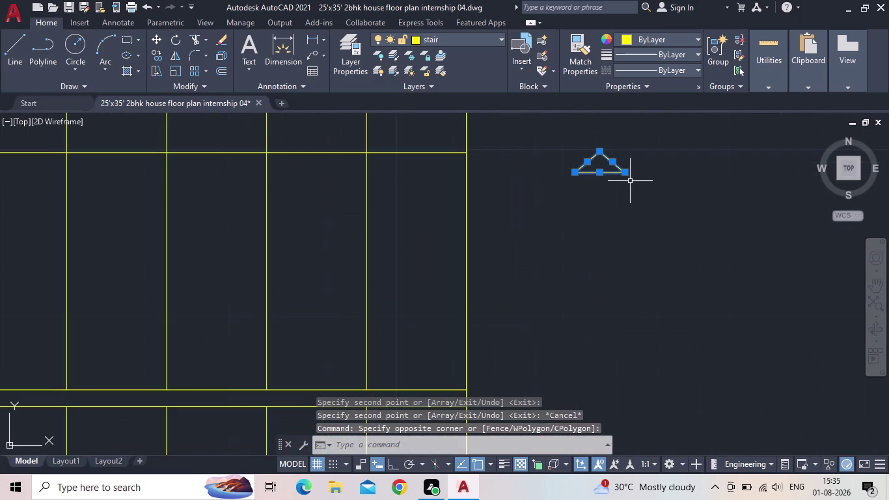
click(395, 462)
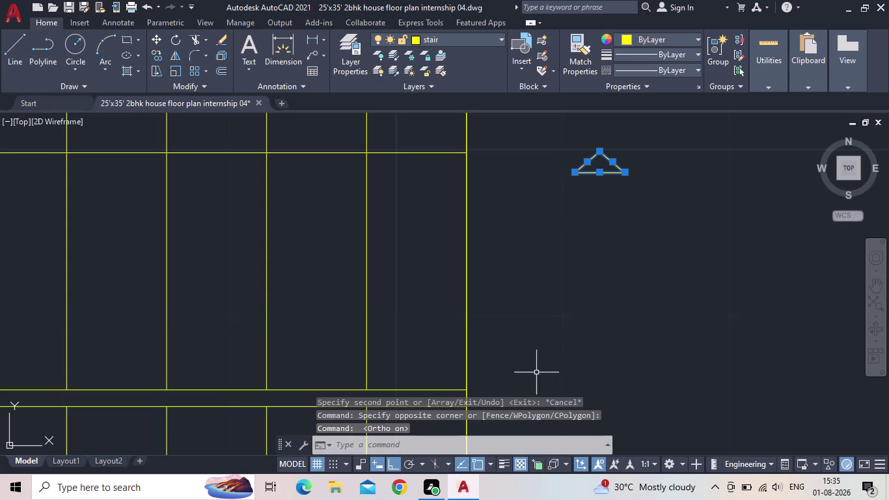
Rotate the selected triangle so it points right.
key(r)
key(o)
key(Return)
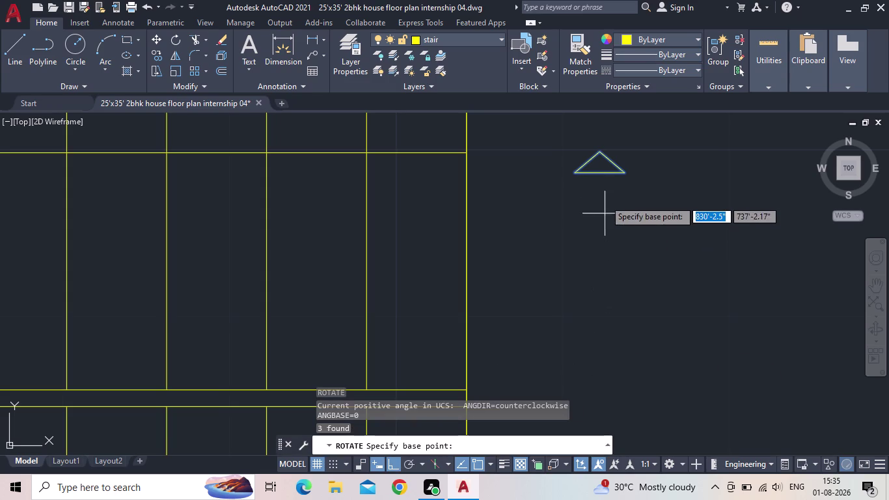
click(601, 171)
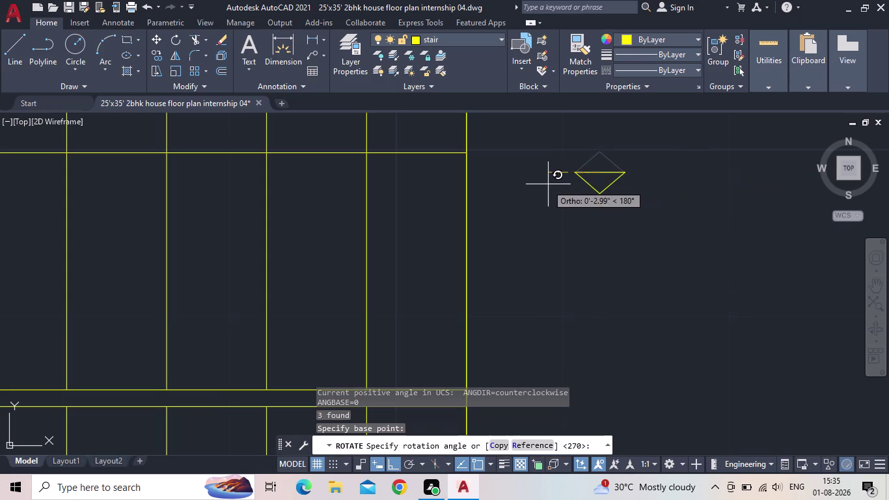
click(604, 251)
Select another triangle copy and rotate it to point left.
middle_drag(603, 285, 608, 248)
scroll(down, 3)
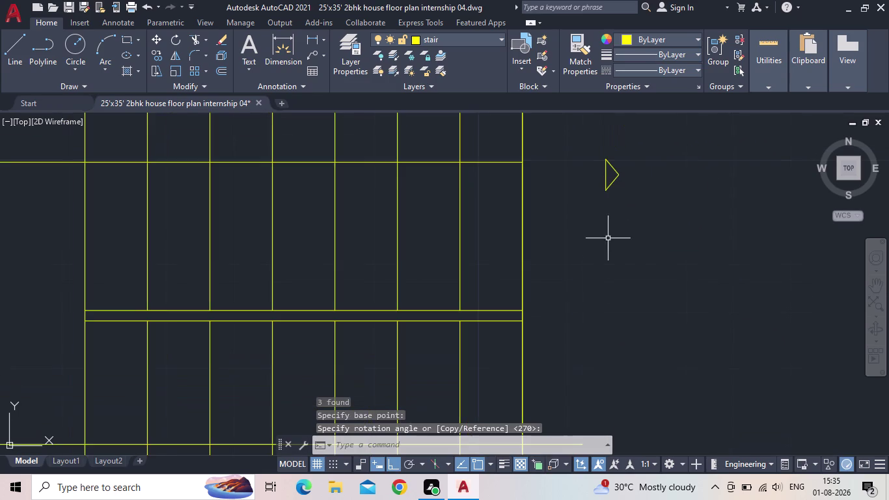
scroll(down, 3)
middle_drag(611, 342, 613, 269)
drag(665, 419, 660, 410)
click(639, 378)
scroll(up, 3)
key(space)
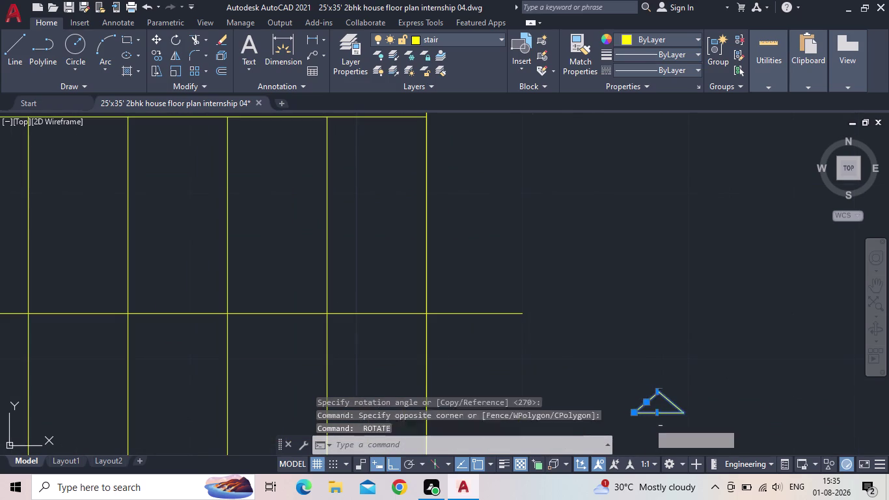
click(660, 413)
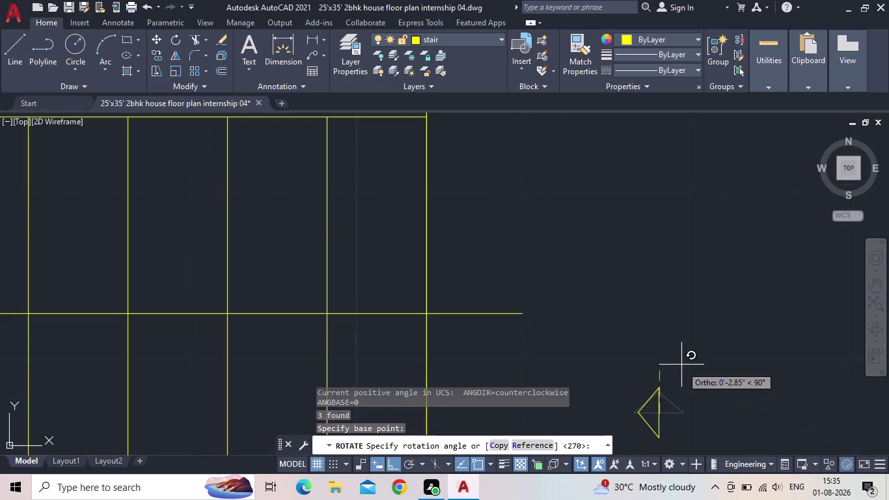
click(656, 316)
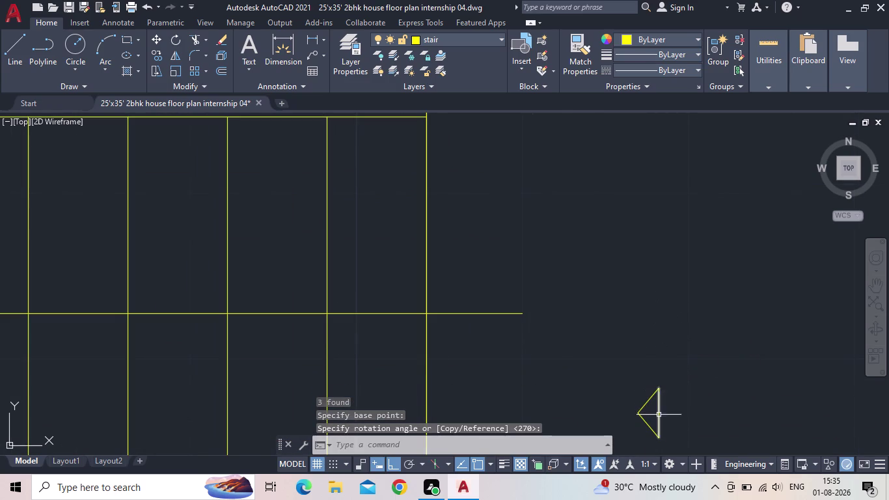
key(Escape)
Turn off Ortho and begin window-selecting the left-pointing triangle.
middle_drag(673, 424, 668, 357)
scroll(down, 3)
click(395, 464)
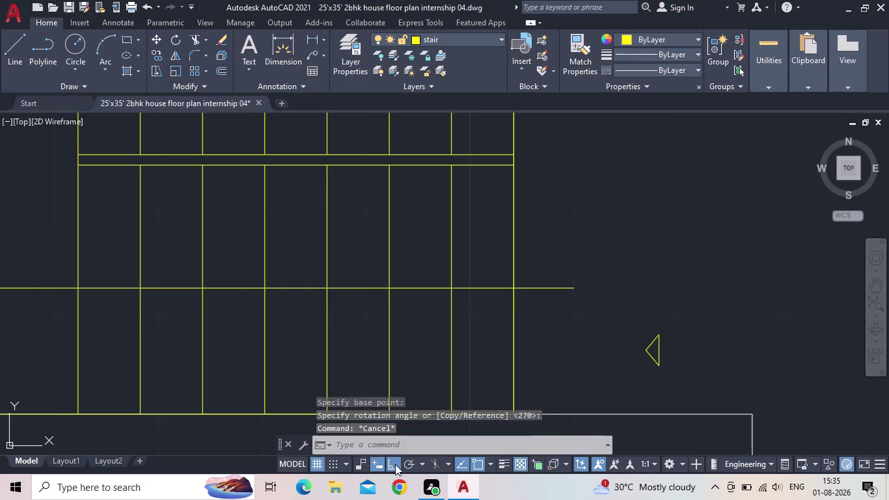
click(679, 365)
click(617, 339)
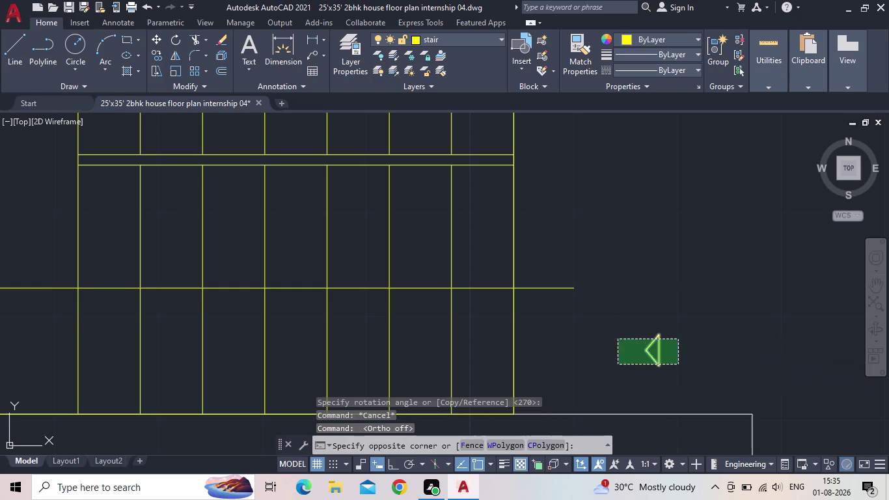
scroll(up, 3)
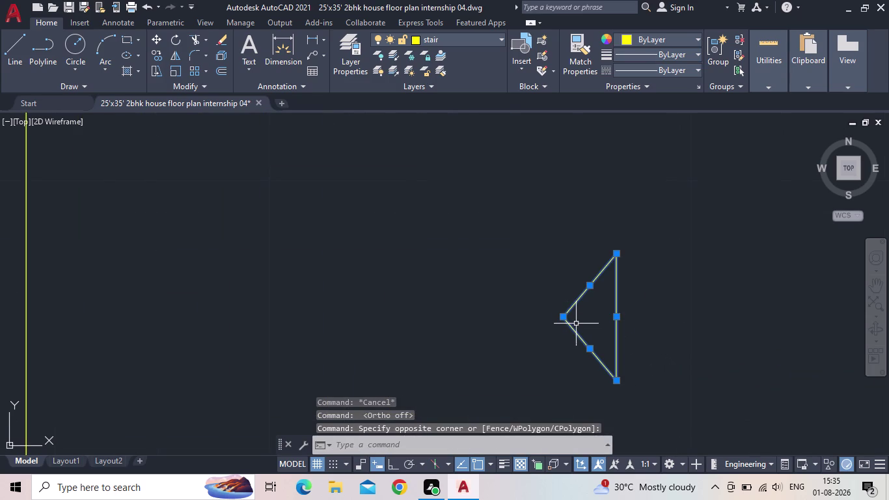
Copy the left-pointing triangle from its tip onto a stair line.
key(c)
key(o)
key(Return)
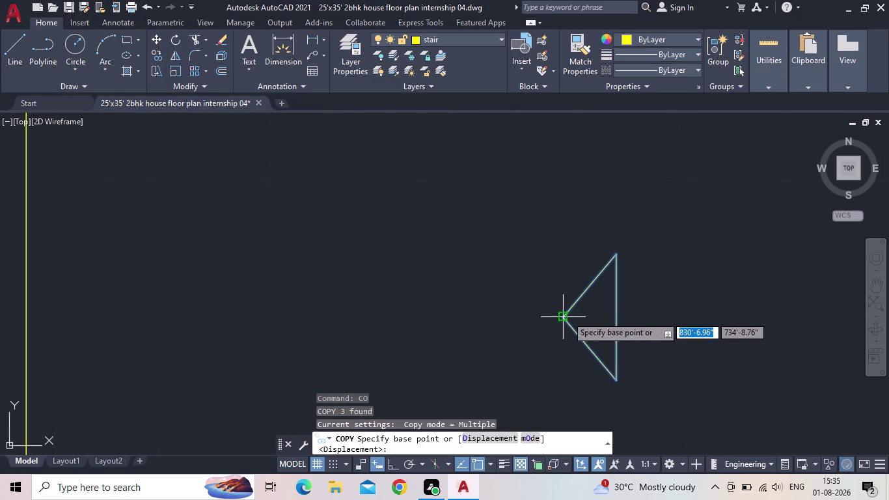
click(564, 316)
middle_click(533, 225)
scroll(down, 3)
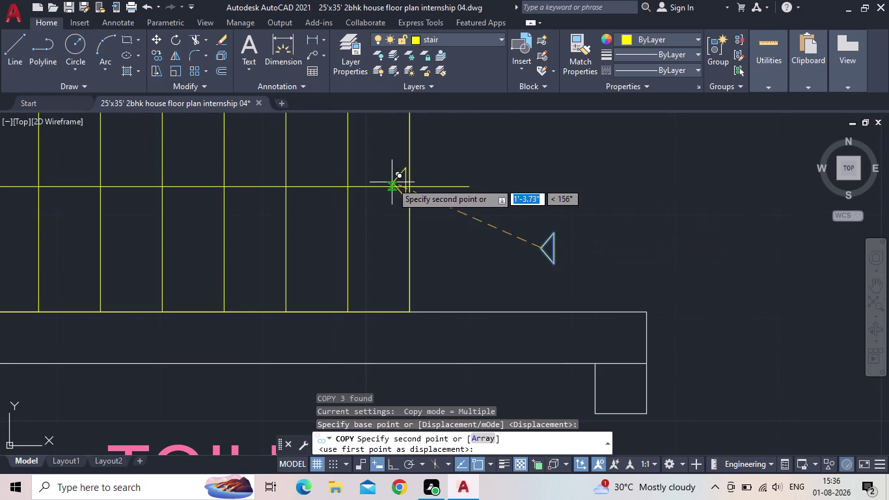
scroll(up, 3)
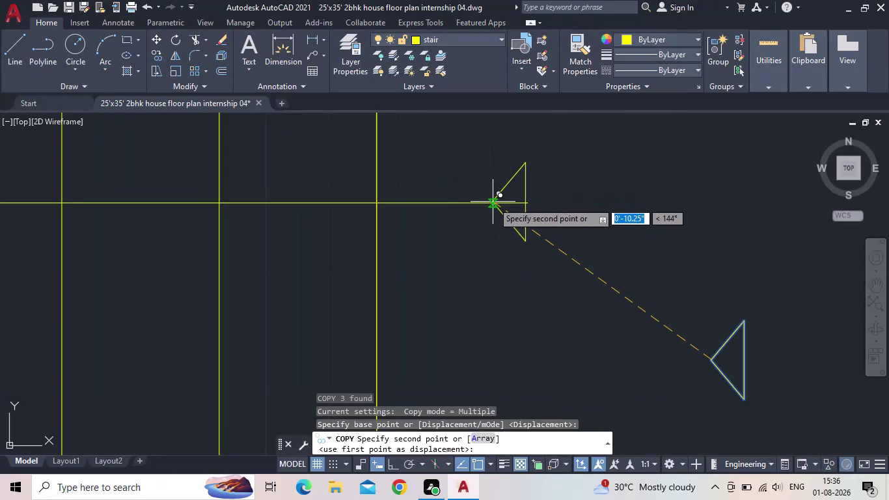
scroll(up, 3)
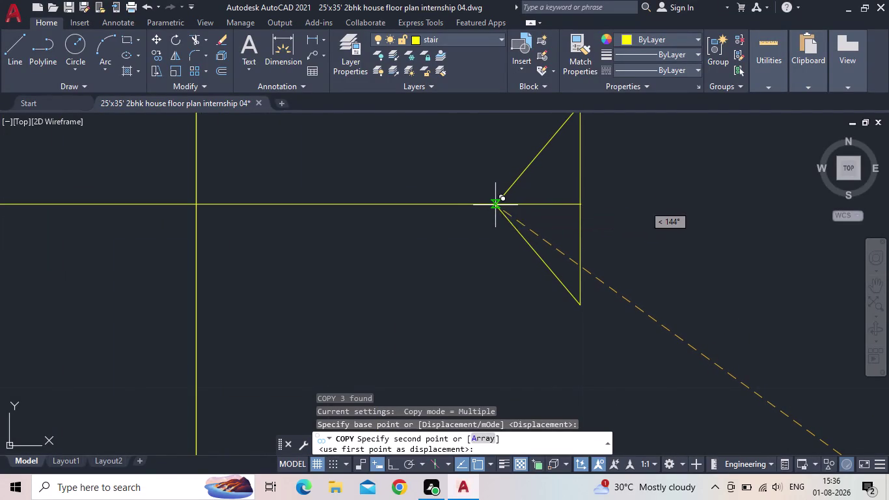
click(496, 205)
Place a second left-pointing copy further along the stair line, then start selecting the right arrowhead.
scroll(down, 3)
middle_drag(420, 244, 641, 255)
scroll(down, 3)
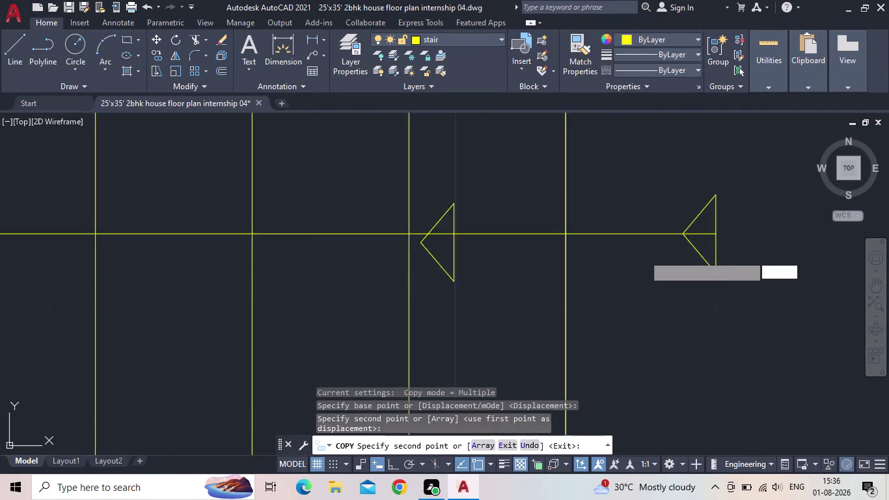
scroll(down, 3)
middle_drag(407, 265, 498, 270)
scroll(up, 3)
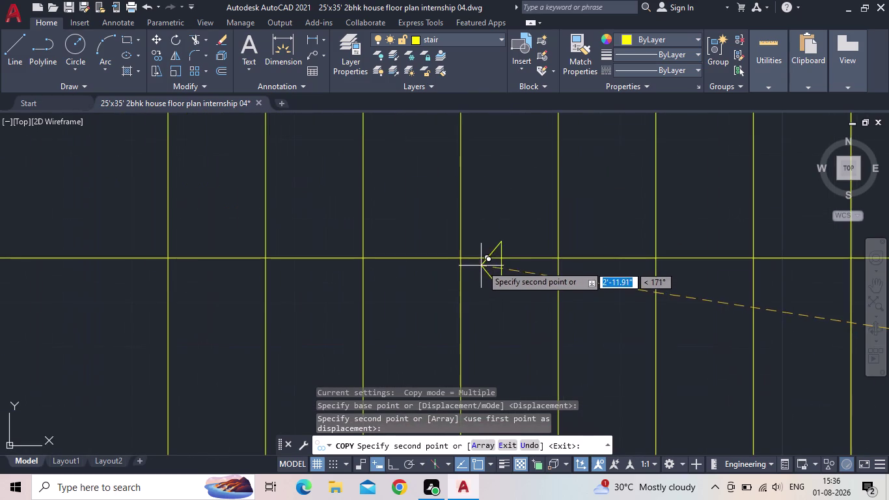
click(487, 257)
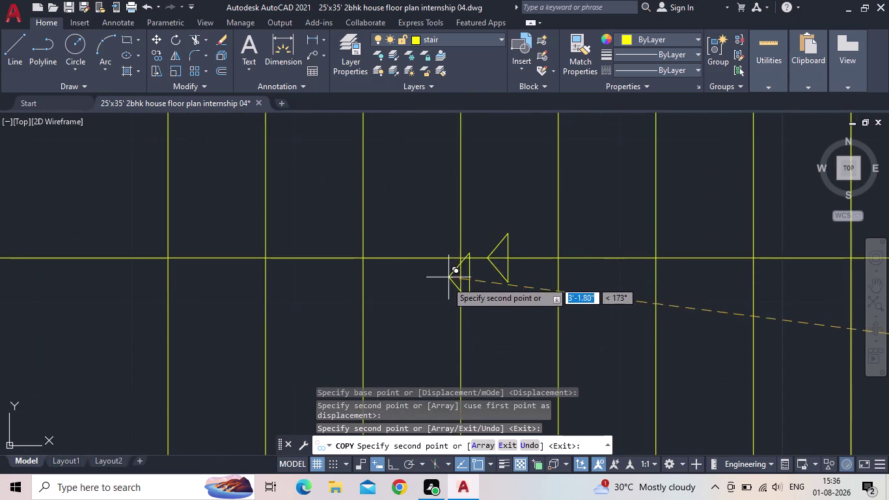
scroll(down, 3)
scroll(down, 3)
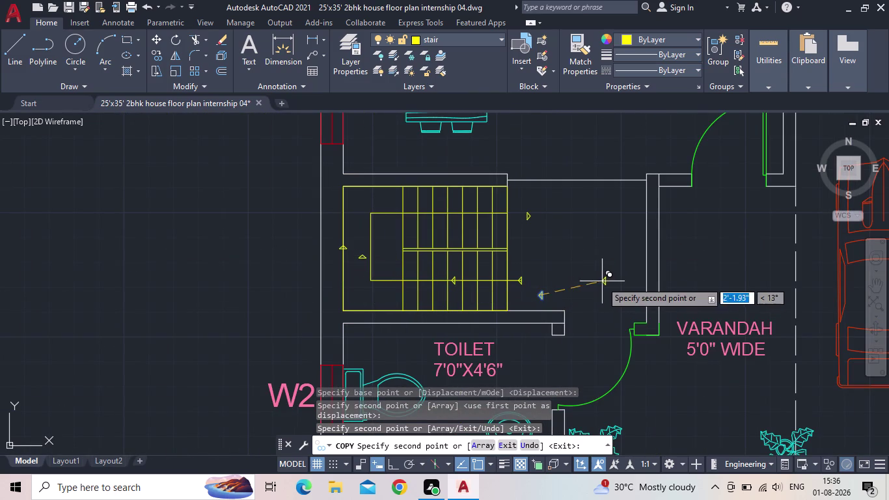
key(Escape)
click(542, 224)
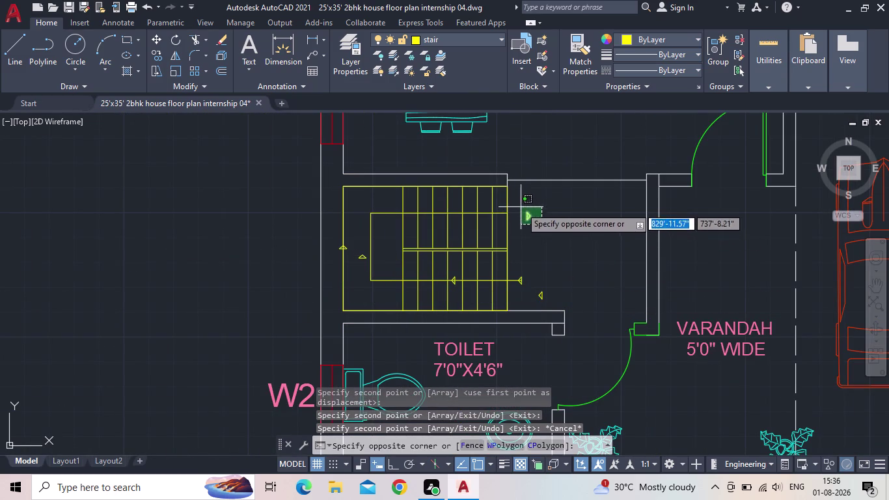
Copy the right-pointing arrowhead from its tip onto the upper flight line.
click(521, 204)
scroll(up, 3)
scroll(up, 3)
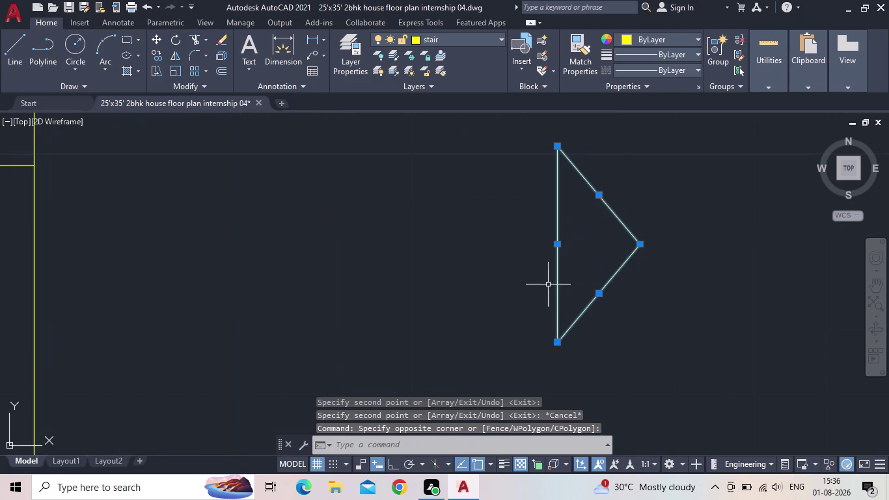
key(c)
key(o)
key(Return)
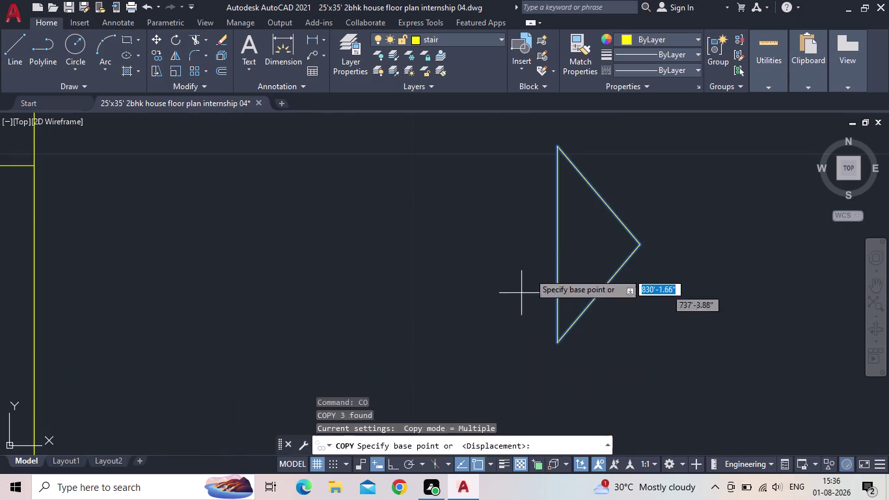
click(643, 244)
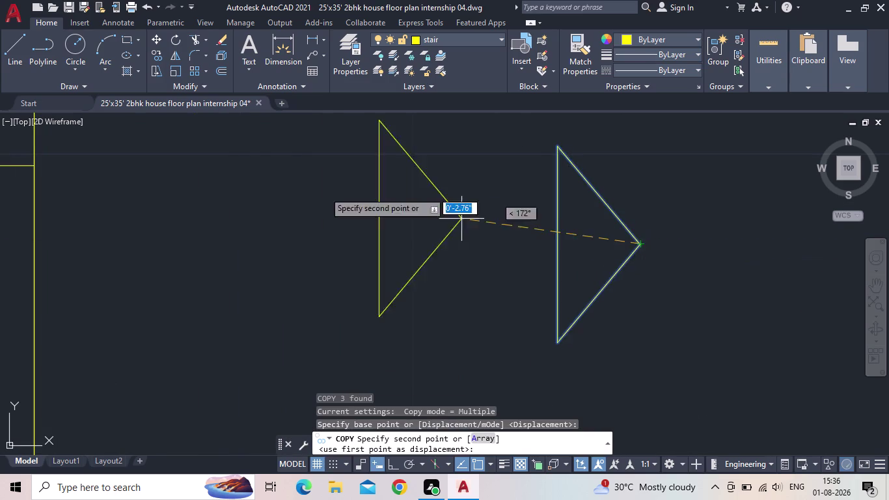
middle_drag(284, 191, 472, 256)
scroll(down, 3)
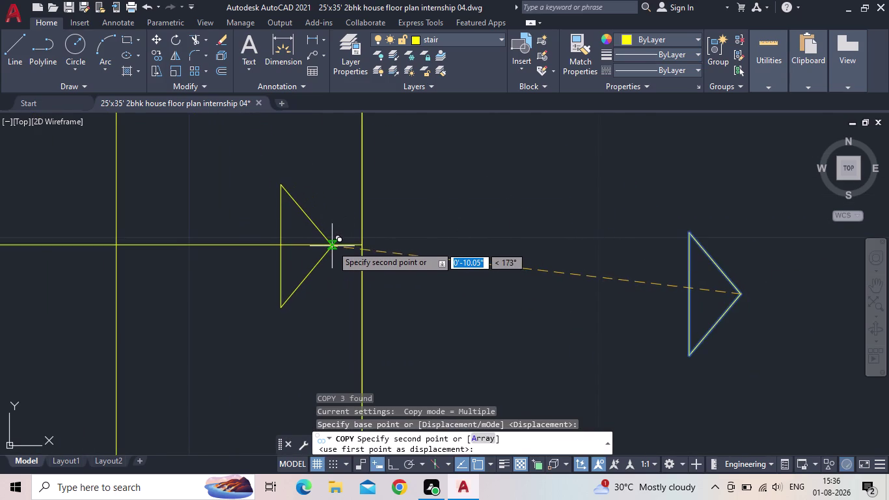
click(332, 245)
Place a second right-pointing copy further along the upper flight line.
middle_drag(225, 245, 544, 249)
scroll(down, 3)
scroll(down, 3)
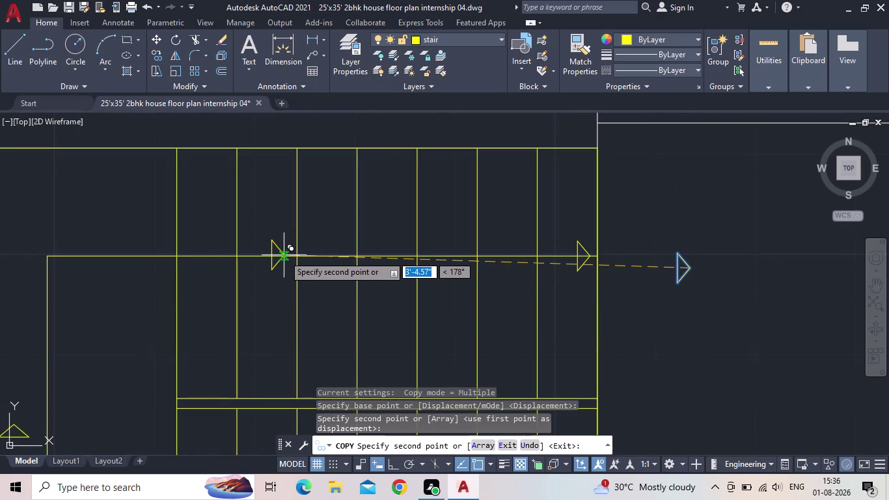
scroll(up, 3)
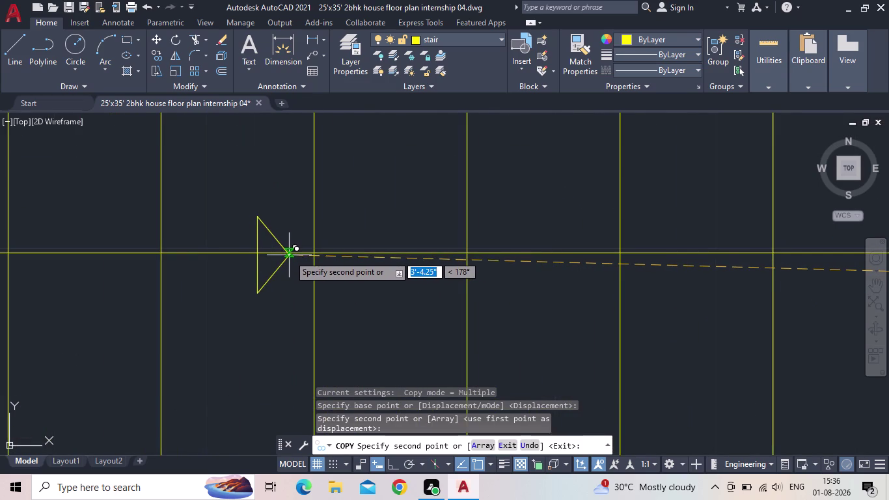
click(288, 254)
scroll(down, 3)
scroll(down, 3)
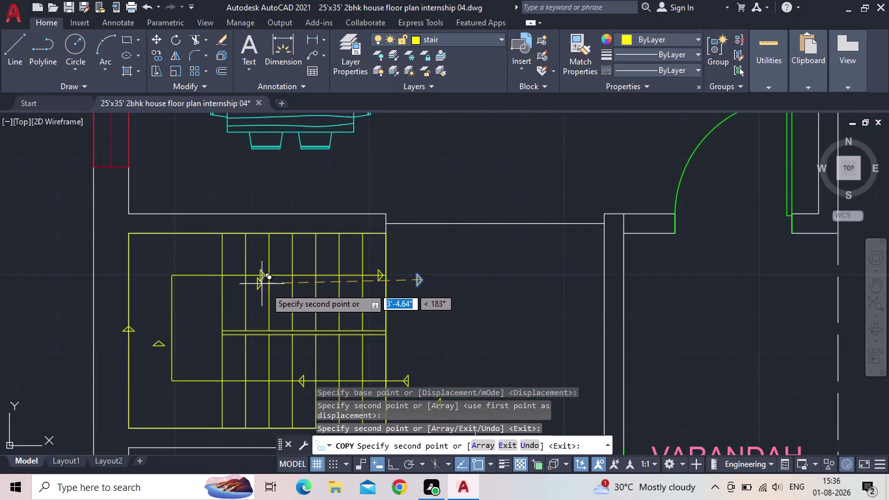
key(Escape)
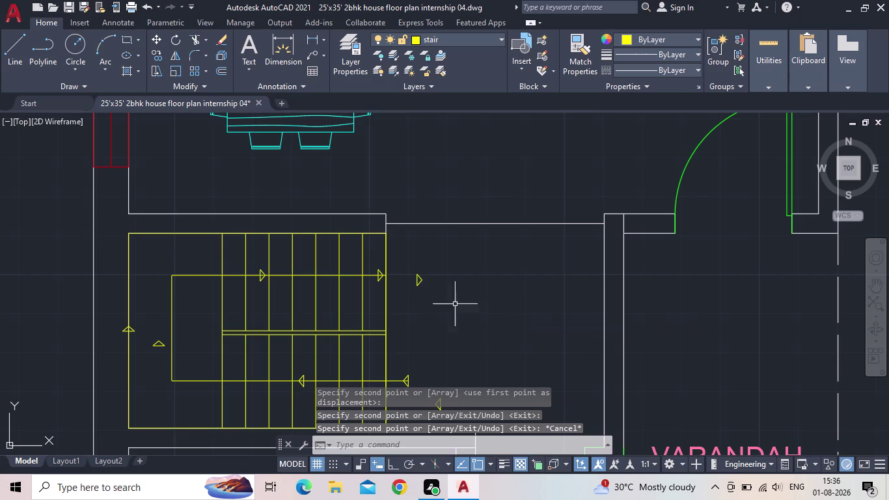
Delete the leftover arrowhead to the right of the stairs.
drag(446, 302, 438, 298)
click(408, 267)
key(Delete)
scroll(down, 3)
middle_drag(477, 308, 541, 259)
scroll(up, 3)
drag(429, 300, 429, 300)
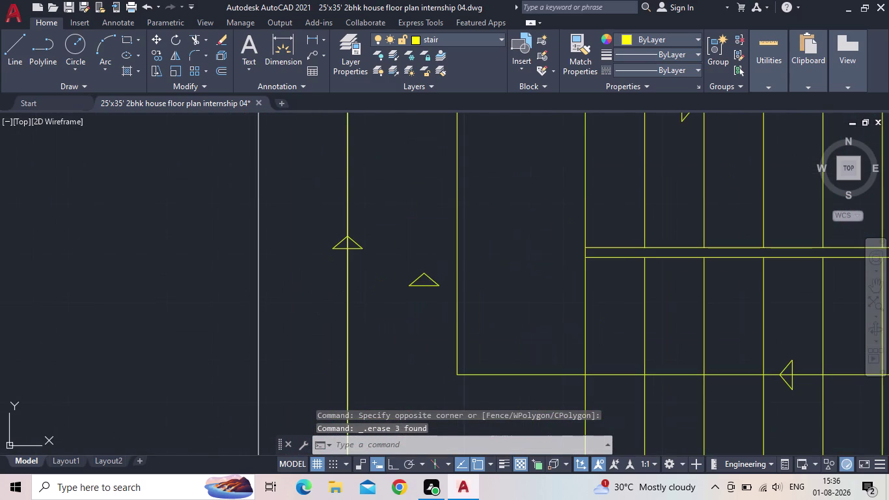
Delete the stray upward arrowhead near the staircase.
drag(428, 300, 426, 295)
click(412, 259)
key(Delete)
scroll(down, 3)
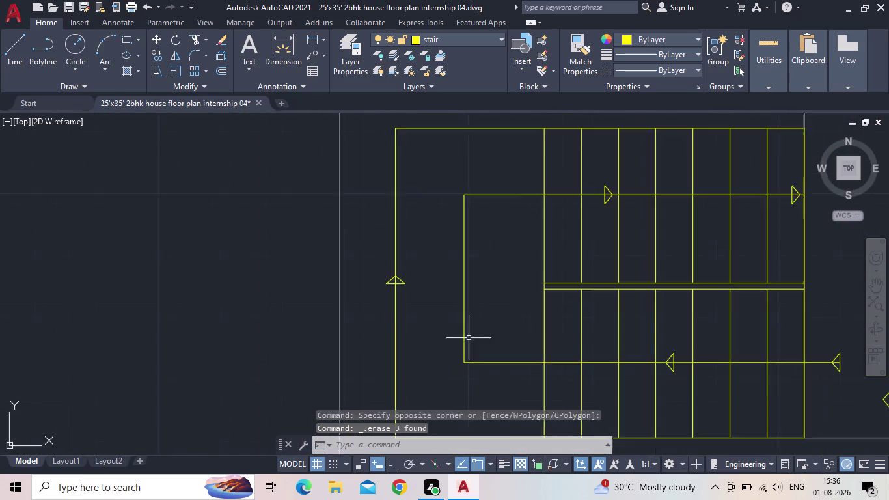
scroll(down, 3)
middle_drag(452, 323, 437, 313)
scroll(down, 3)
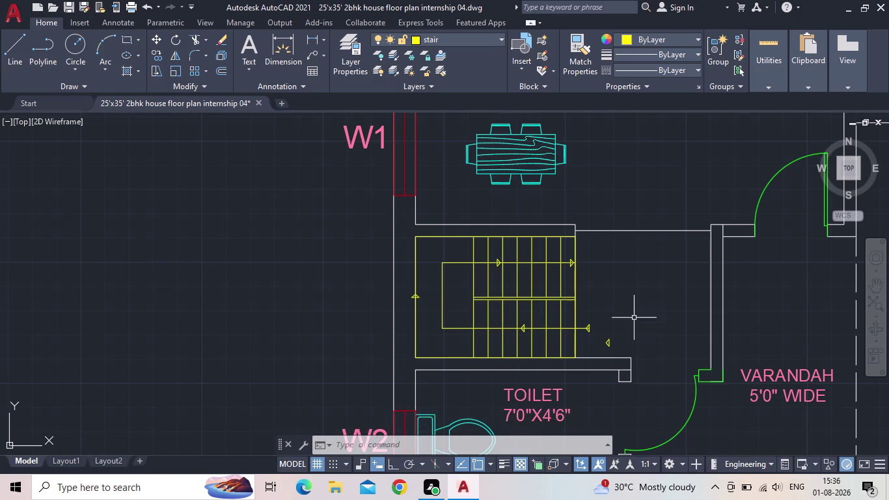
scroll(up, 3)
scroll(up, 3)
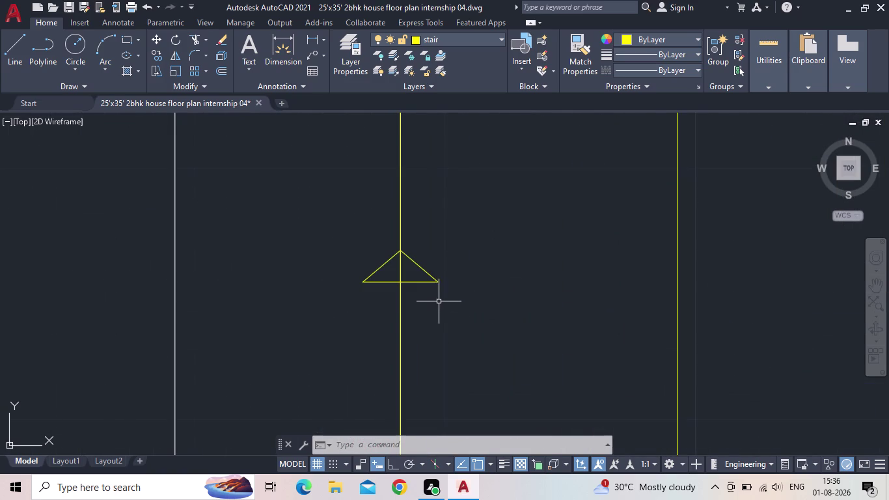
Move the upward arrowhead onto the right stair line.
click(439, 301)
click(416, 259)
click(395, 268)
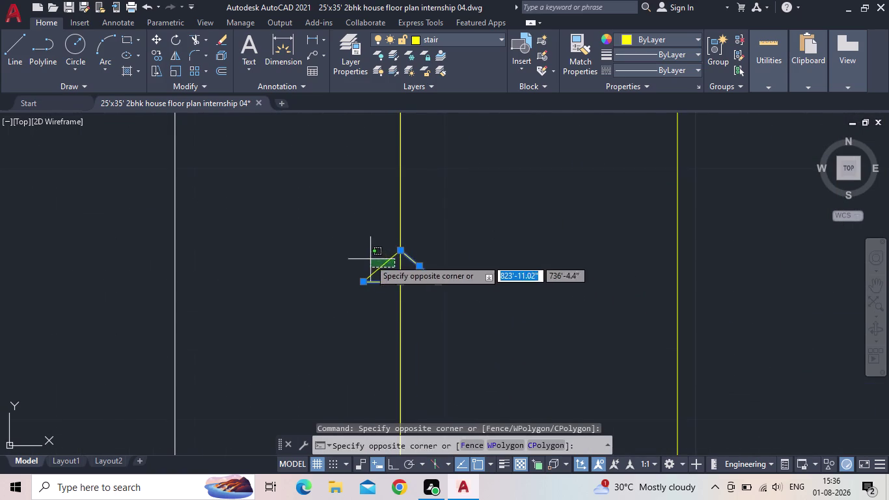
click(366, 257)
click(399, 251)
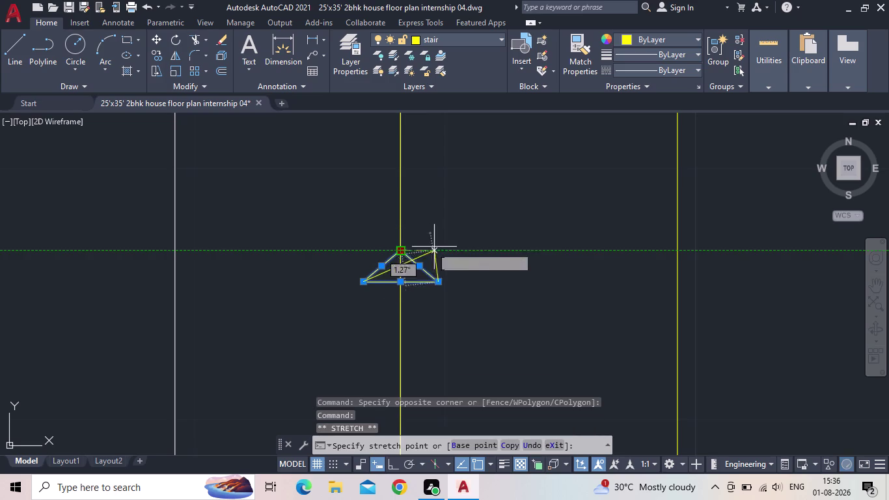
key(Escape)
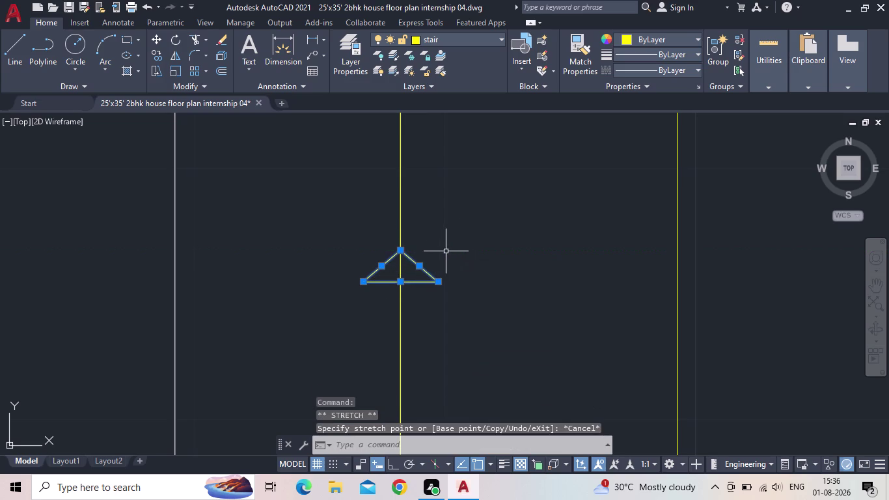
key(m)
key(space)
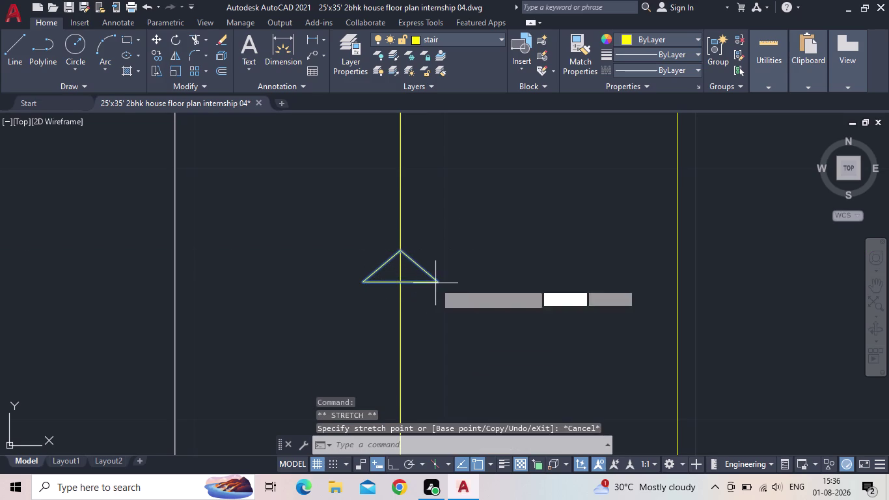
drag(401, 253, 413, 249)
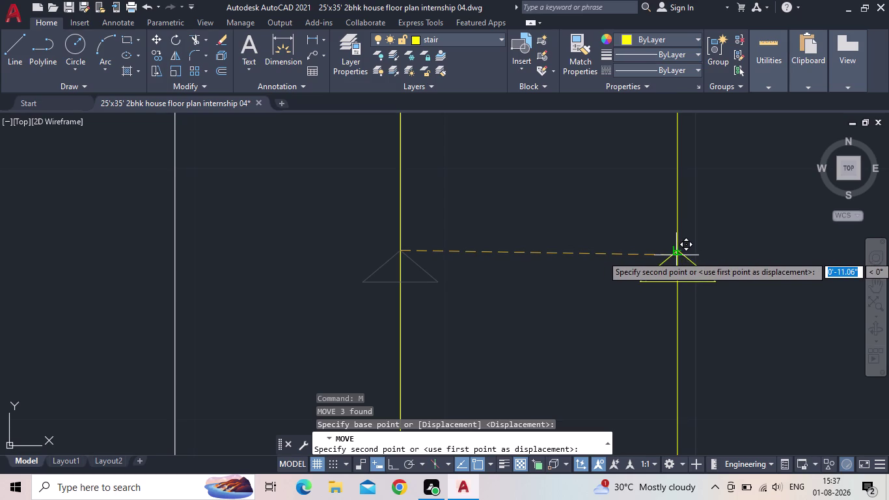
click(676, 255)
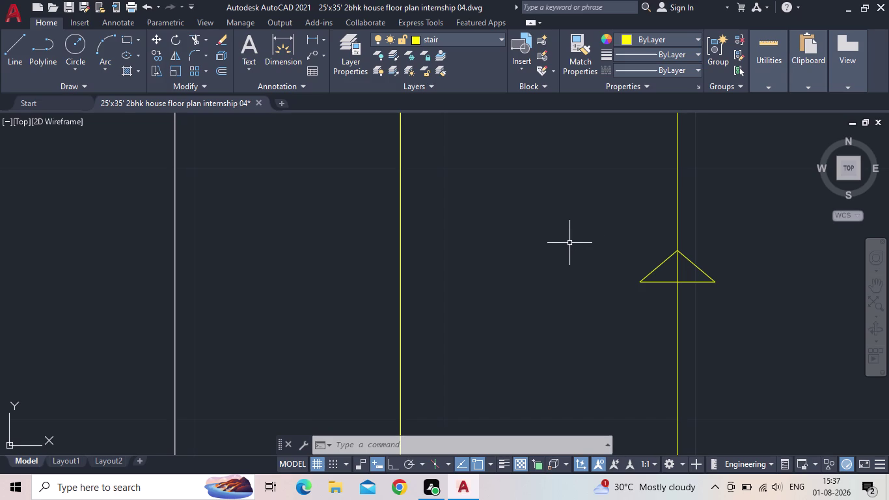
scroll(down, 3)
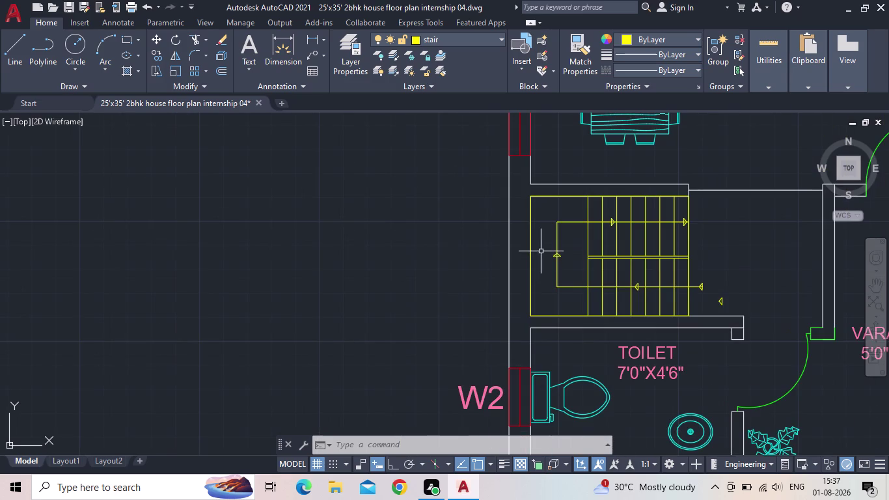
middle_drag(577, 244, 464, 240)
scroll(up, 3)
Delete the stray leftward arrowhead on the lower flight.
drag(655, 307, 640, 301)
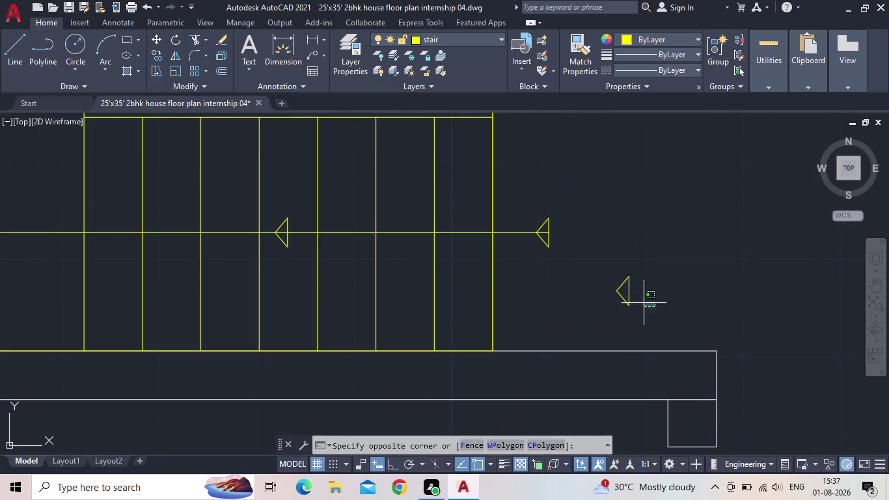
click(597, 265)
key(Delete)
scroll(down, 3)
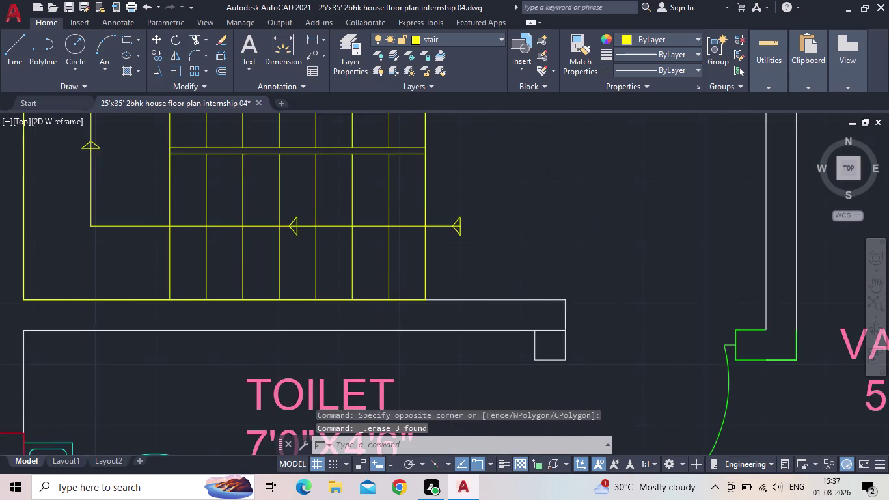
scroll(down, 3)
Erase the surplus arrowhead at the lower flight line's end.
click(72, 3)
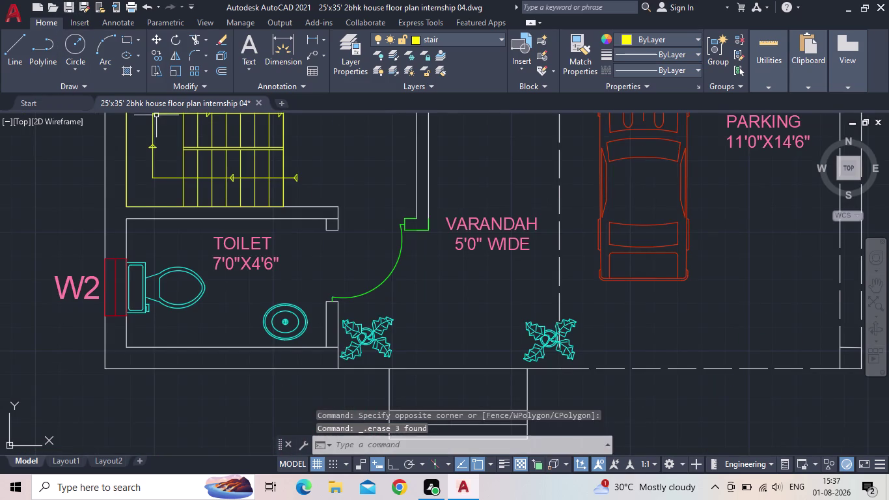
middle_drag(256, 199, 293, 285)
scroll(up, 3)
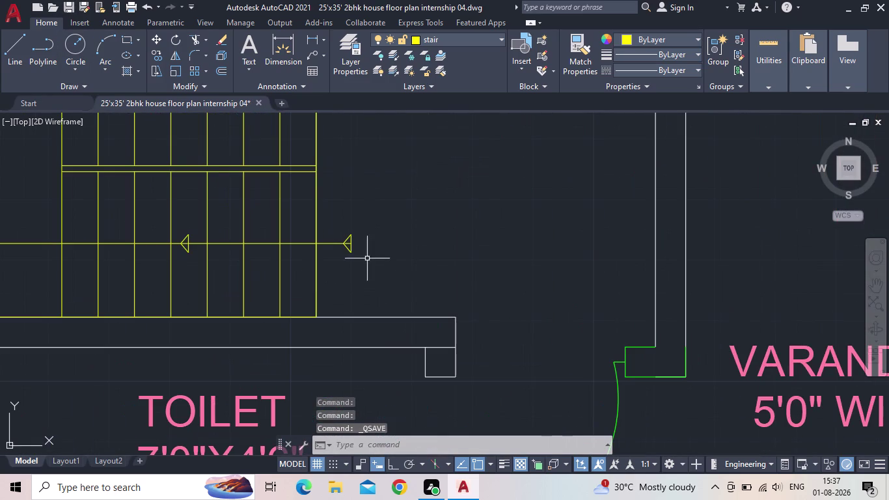
click(369, 255)
scroll(up, 3)
click(329, 233)
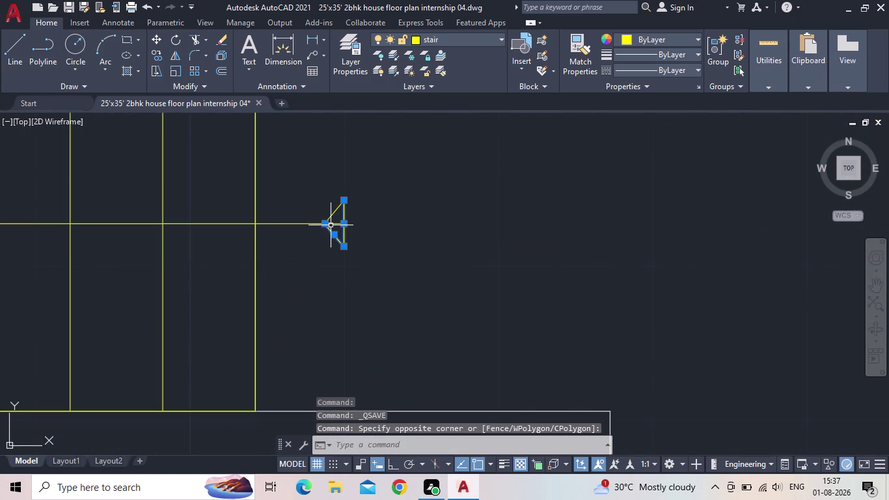
click(337, 214)
click(319, 207)
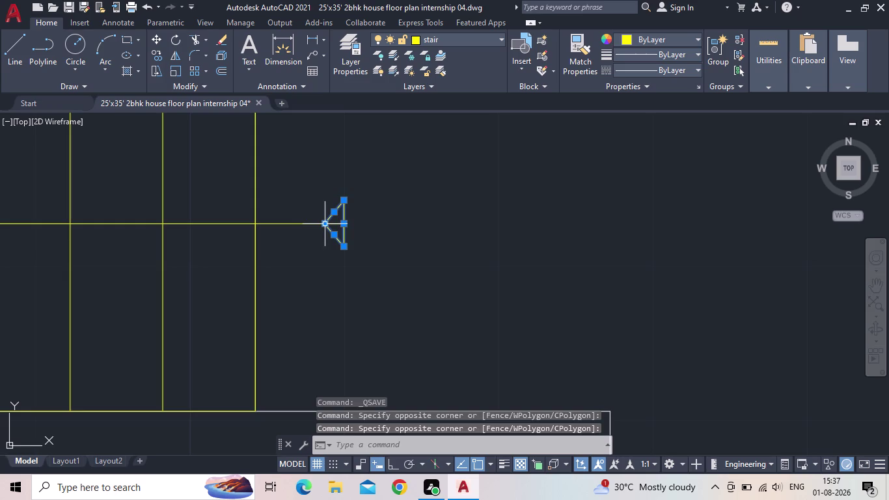
key(Delete)
scroll(down, 3)
scroll(down, 3)
middle_drag(361, 239, 397, 267)
scroll(down, 3)
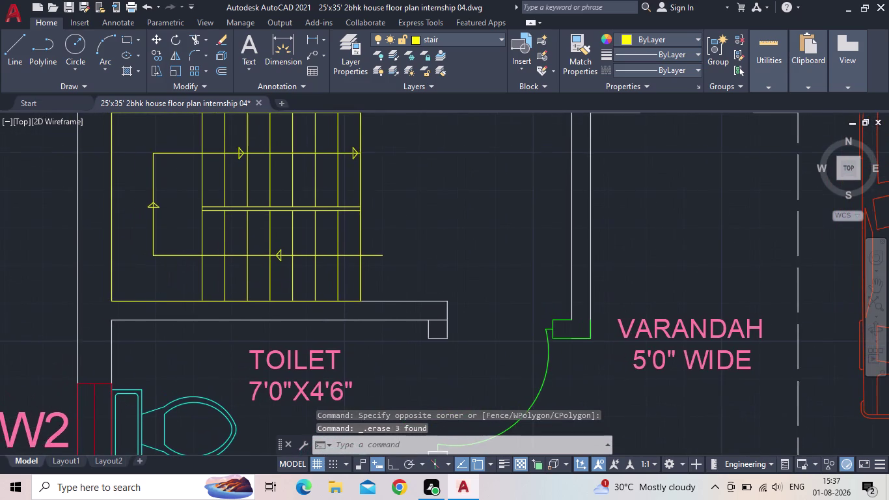
scroll(down, 3)
middle_drag(425, 266, 444, 285)
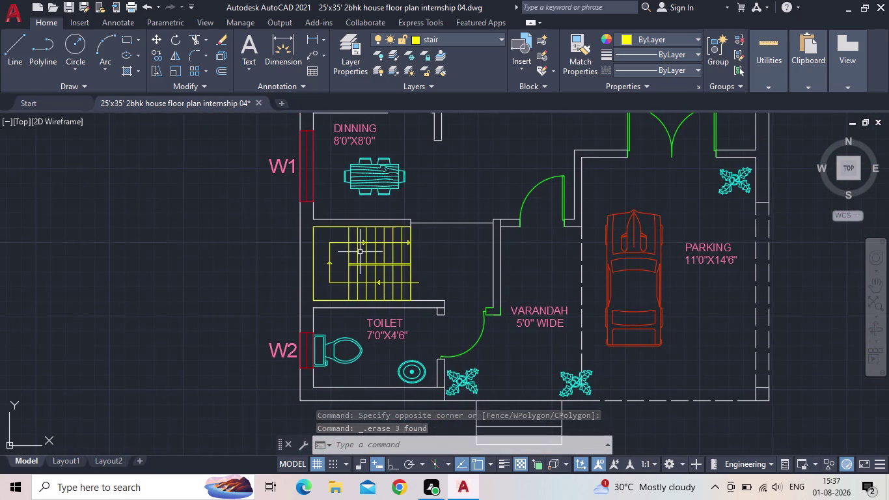
Start the COPY command with CO.
key(c)
key(o)
key(Return)
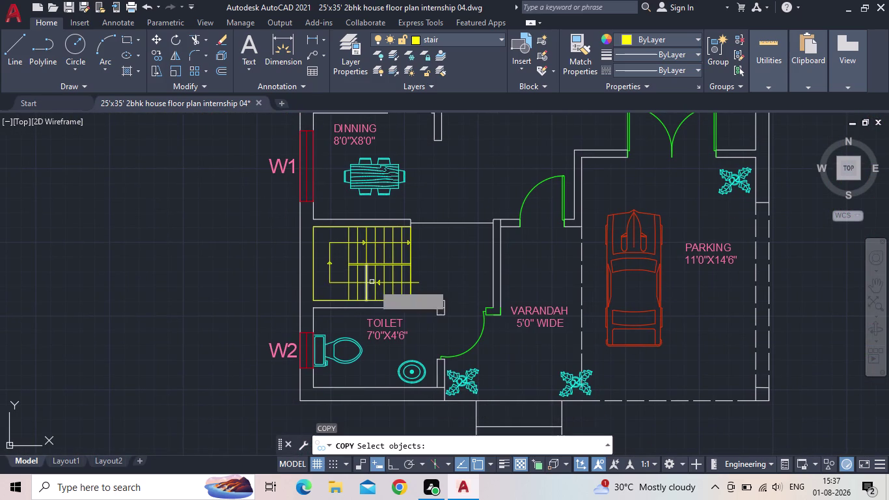
Copy the W1 label to a spot beside the staircase.
click(280, 178)
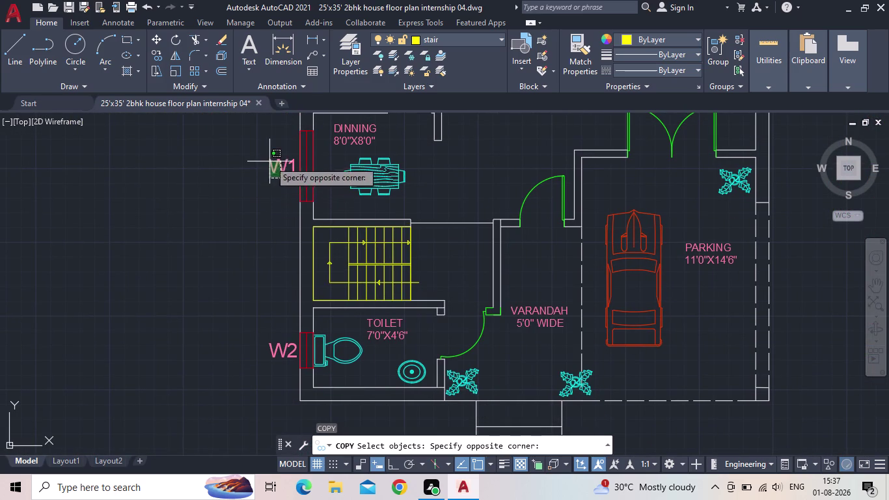
click(268, 159)
key(space)
click(272, 173)
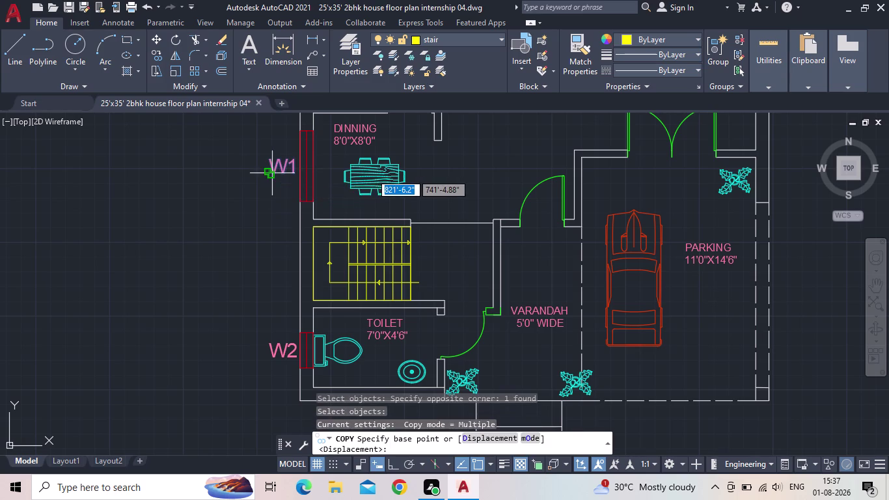
scroll(up, 3)
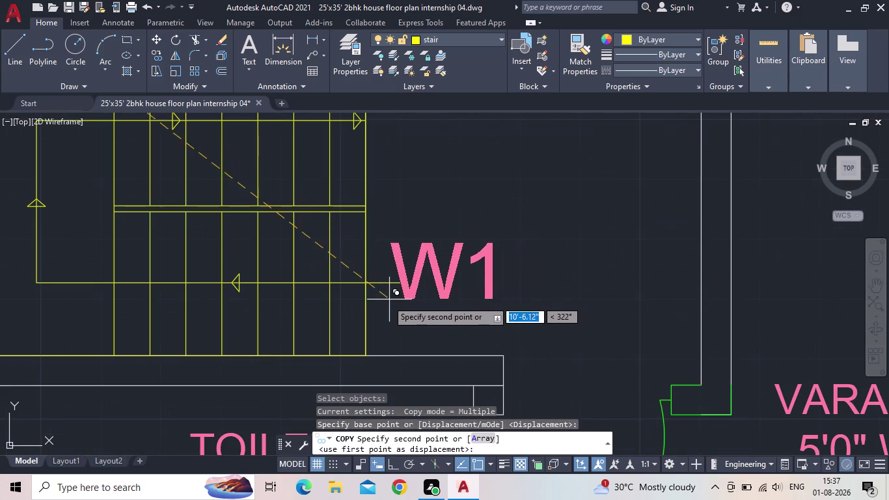
click(392, 306)
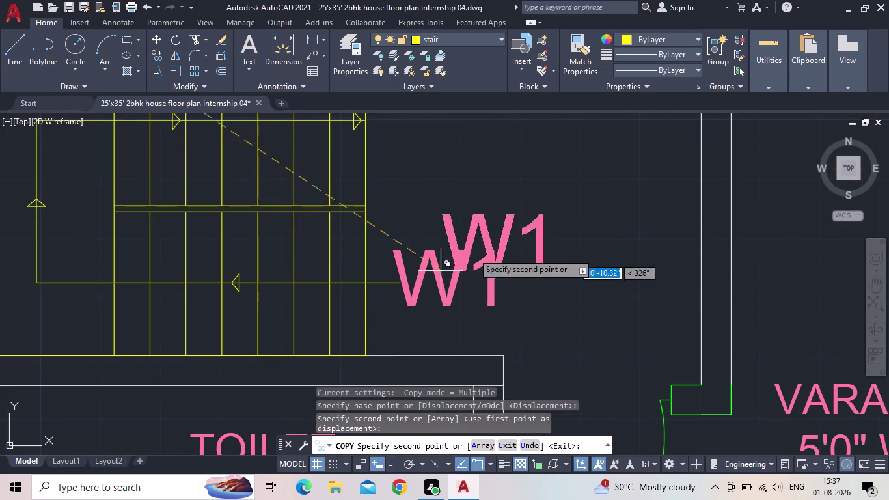
key(Escape)
Change the copied label's text from W1 to UP.
double_click(442, 289)
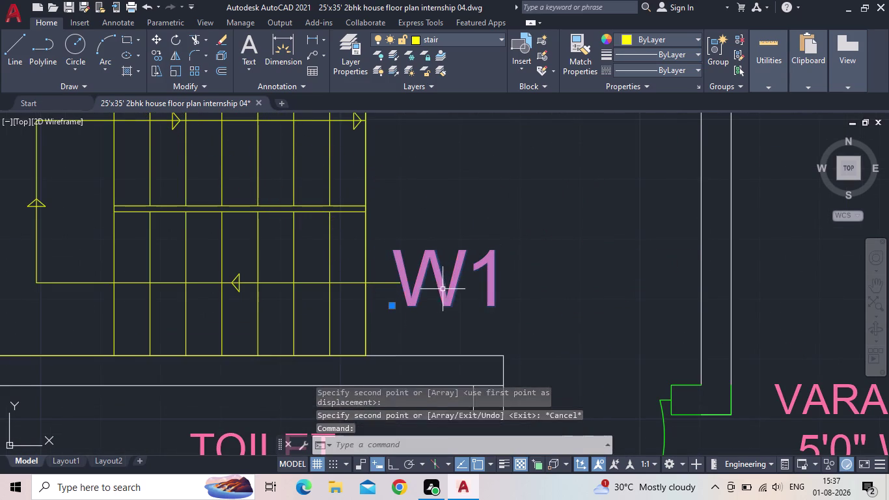
double_click(447, 288)
double_click(490, 275)
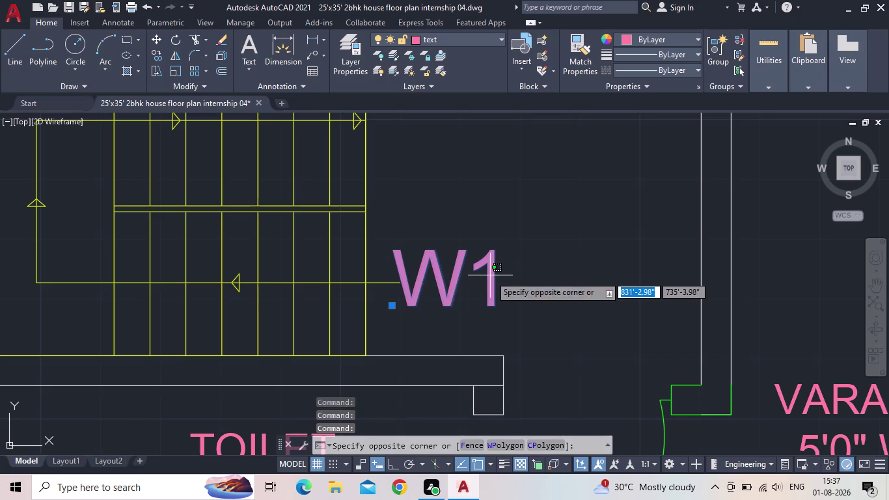
click(492, 277)
click(481, 276)
click(488, 270)
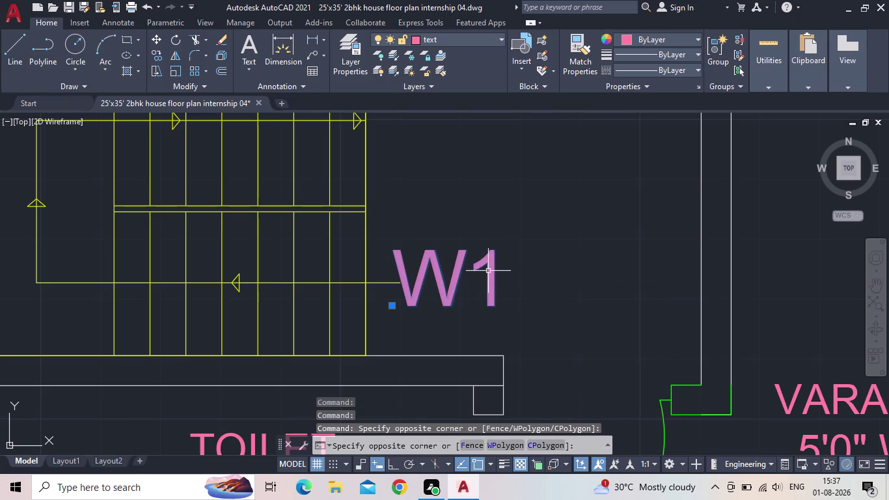
double_click(491, 265)
double_click(491, 265)
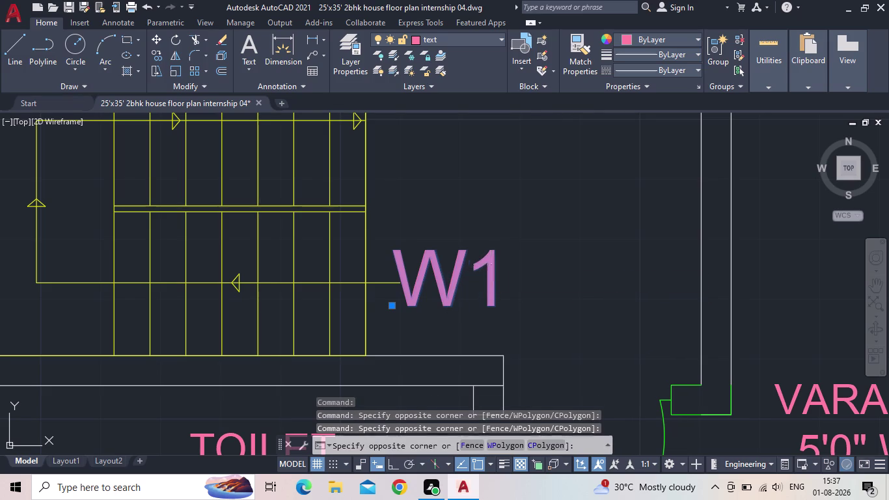
double_click(484, 266)
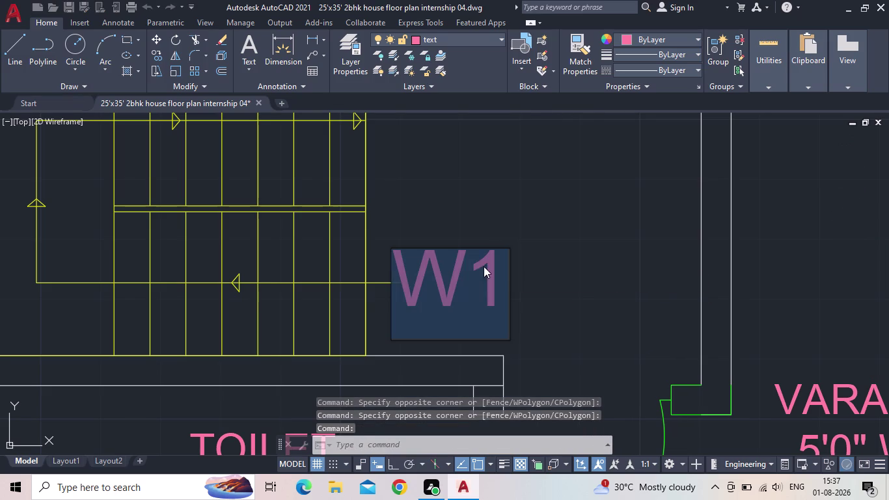
text(UP)
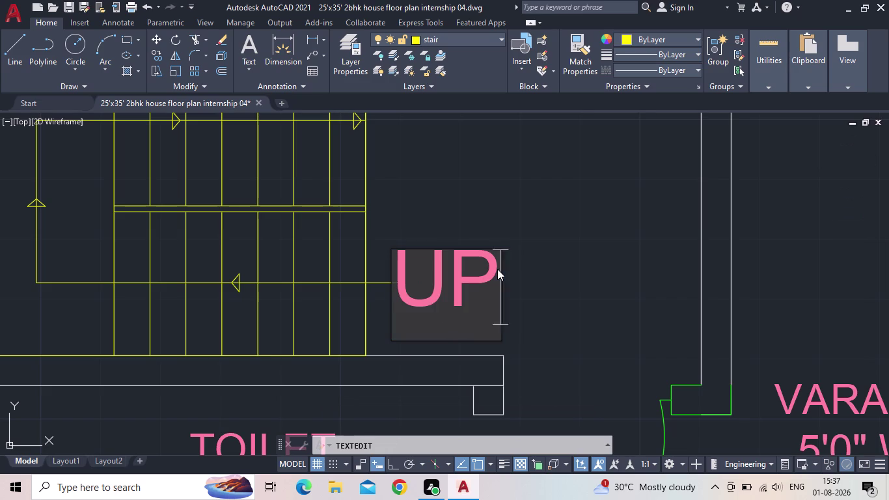
key(Return)
key(Escape)
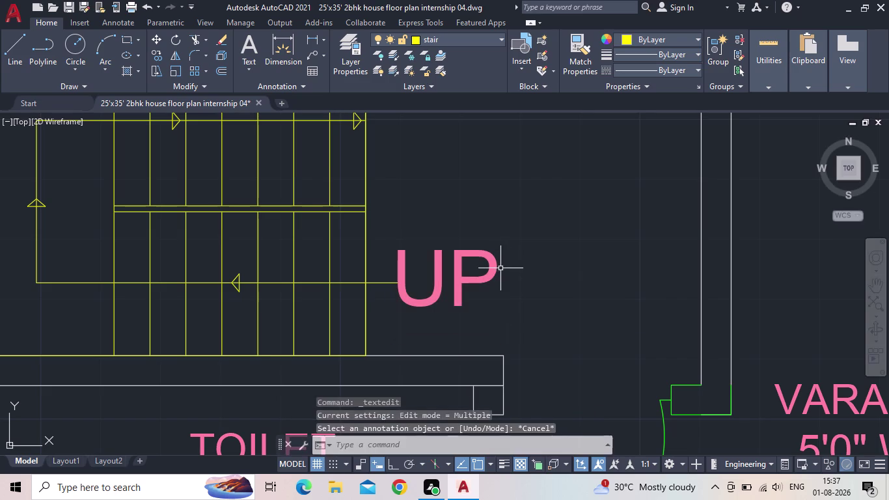
scroll(down, 3)
scroll(down, 3)
scroll(up, 3)
Scale down the UP label and grip-move it beside the lower arrow line.
drag(506, 284, 485, 279)
click(409, 250)
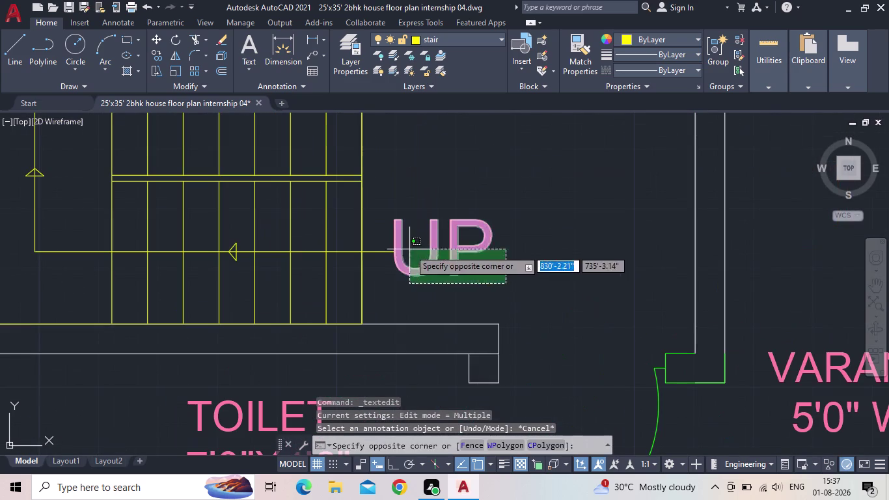
key(s)
key(c)
key(space)
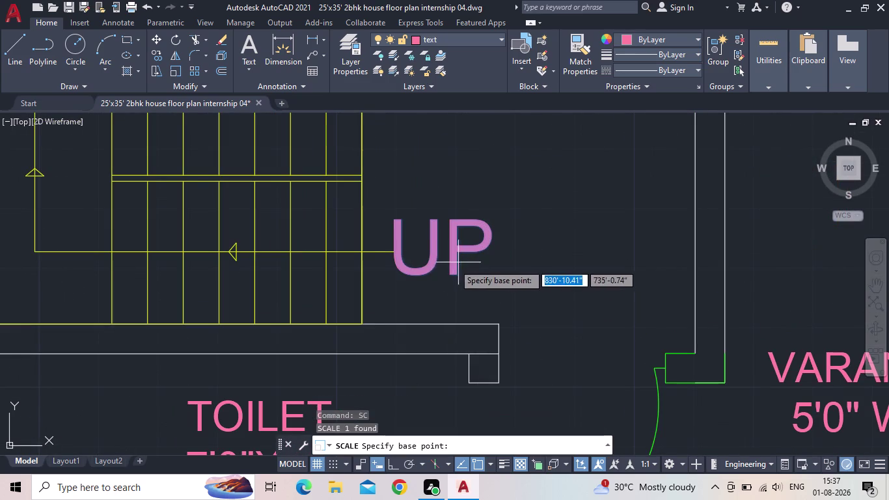
click(458, 273)
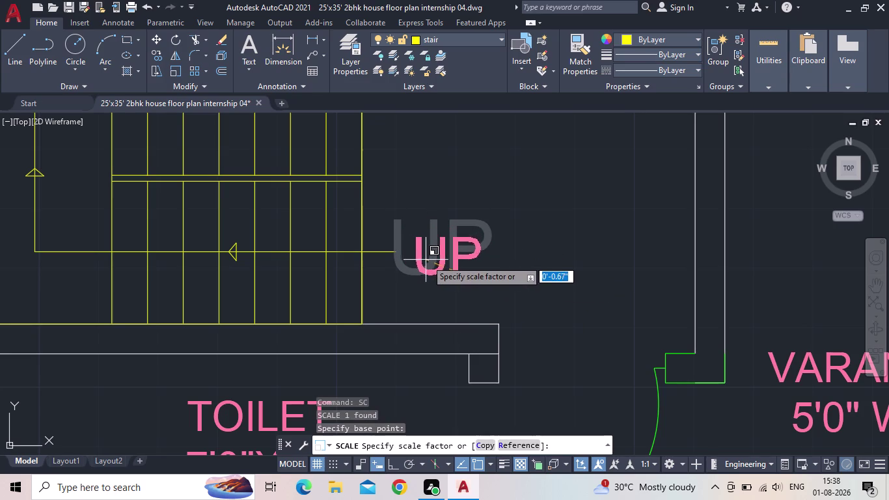
click(428, 261)
click(454, 271)
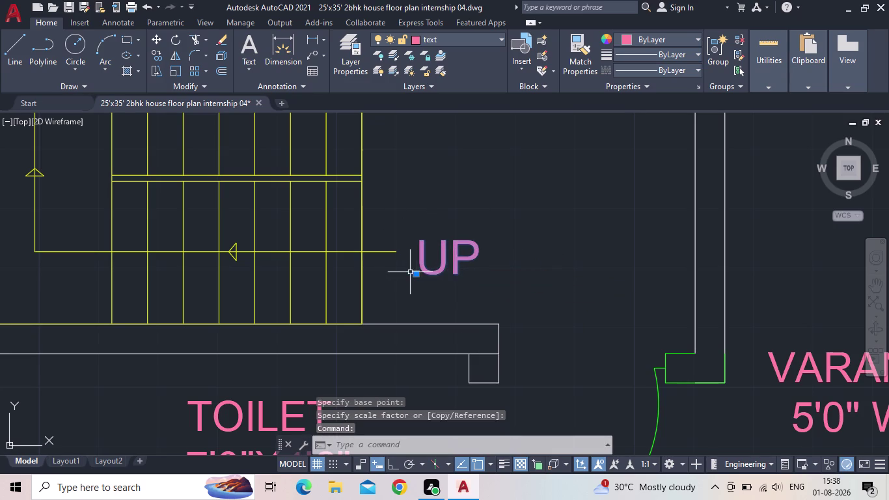
click(416, 274)
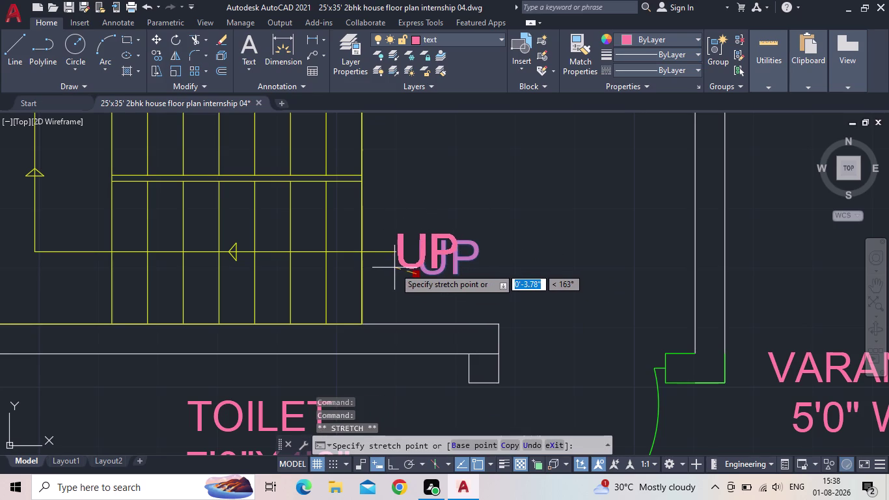
click(393, 268)
key(Escape)
scroll(down, 3)
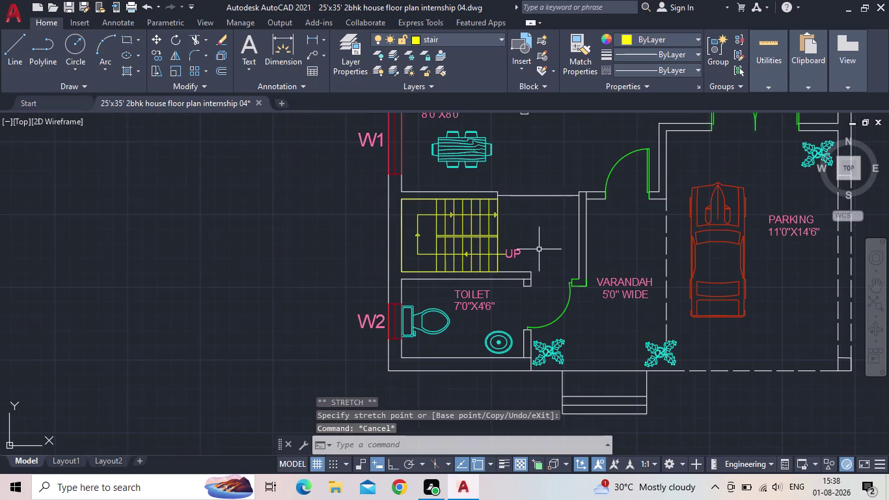
scroll(up, 3)
Save the drawing and pan around to review the floor plan.
middle_drag(525, 262, 403, 216)
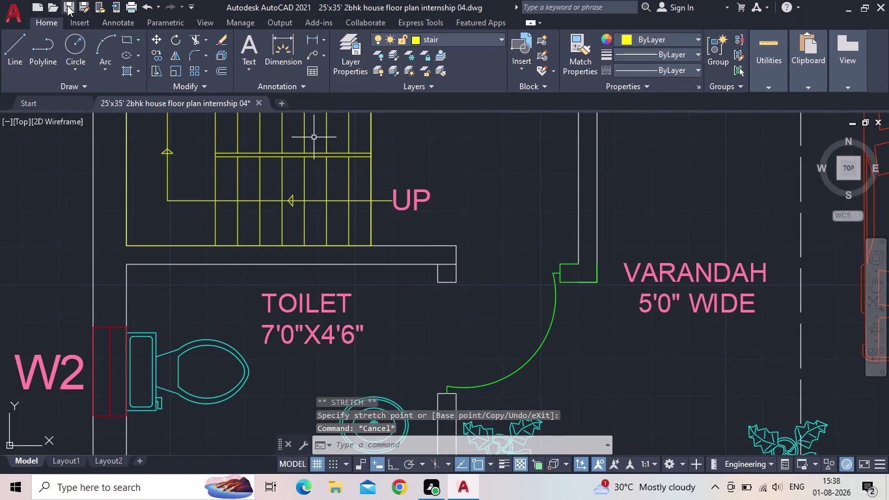
click(69, 7)
scroll(down, 3)
middle_drag(394, 241, 305, 299)
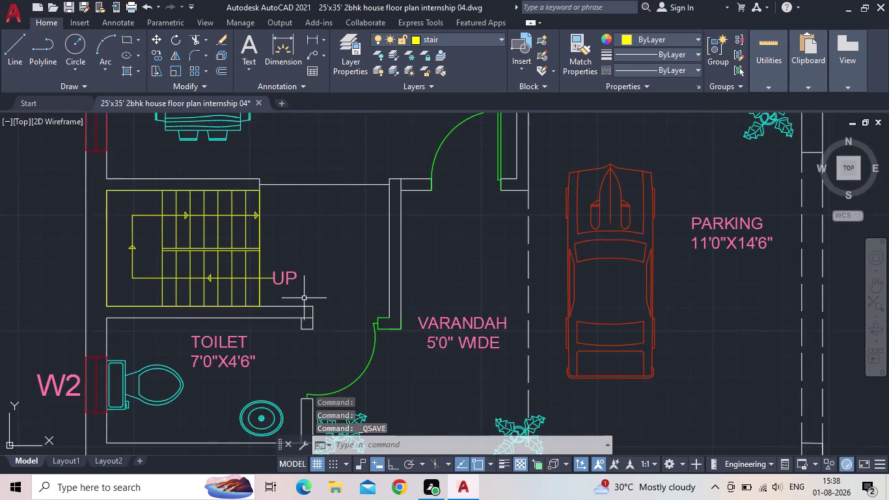
scroll(down, 3)
middle_drag(423, 302, 352, 308)
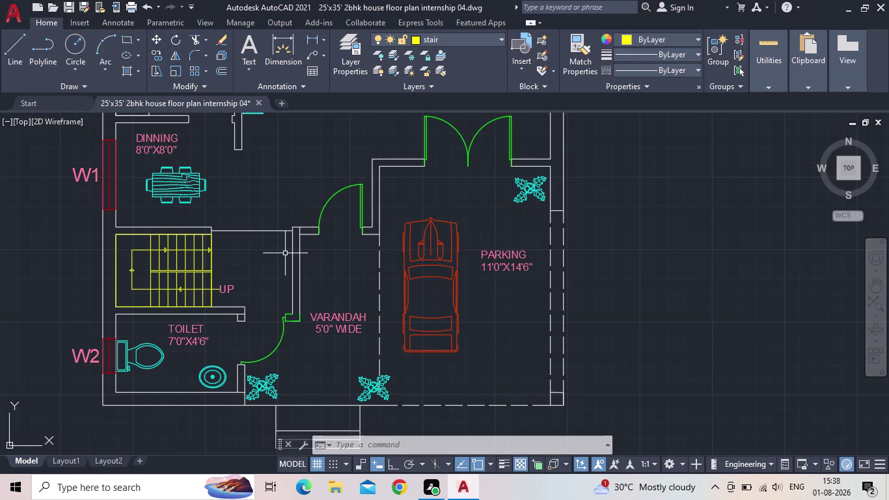
middle_drag(236, 268, 270, 252)
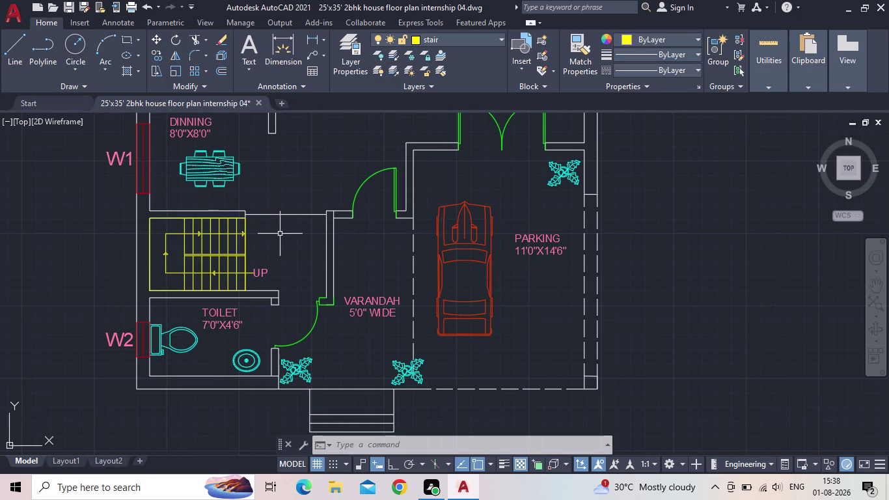
scroll(down, 3)
middle_drag(280, 204, 322, 298)
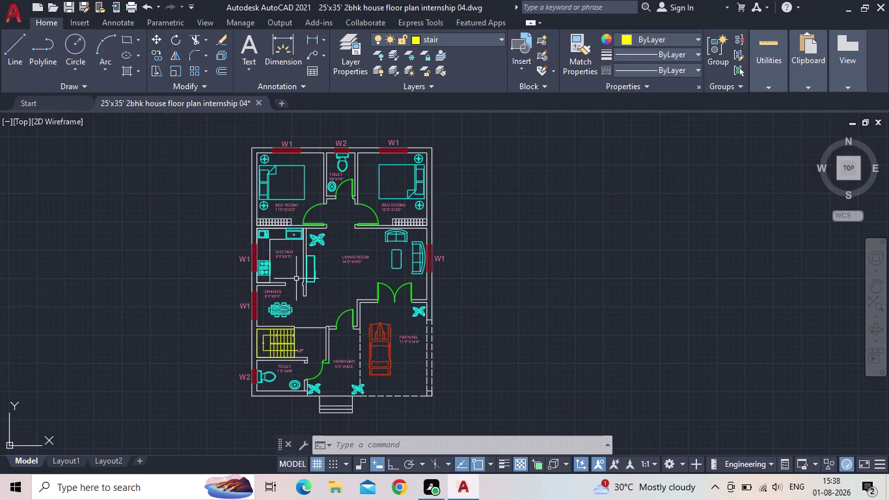
scroll(up, 3)
scroll(down, 3)
middle_drag(398, 297, 359, 200)
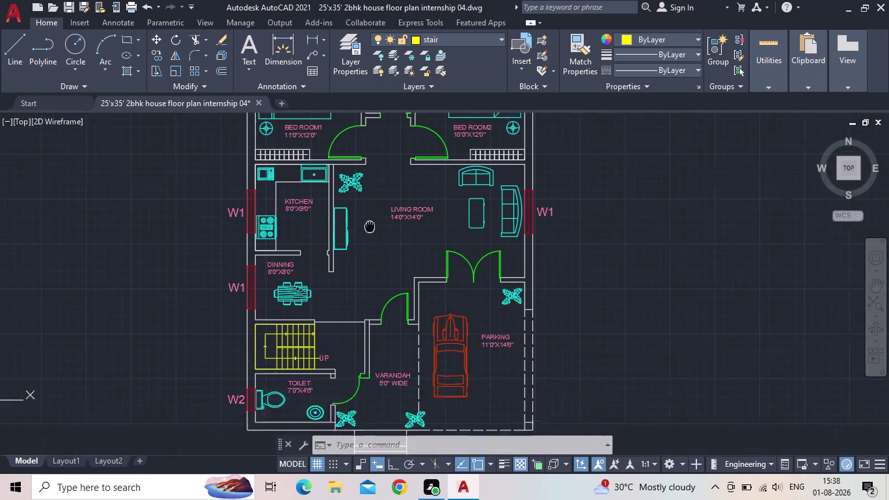
middle_drag(359, 201, 353, 181)
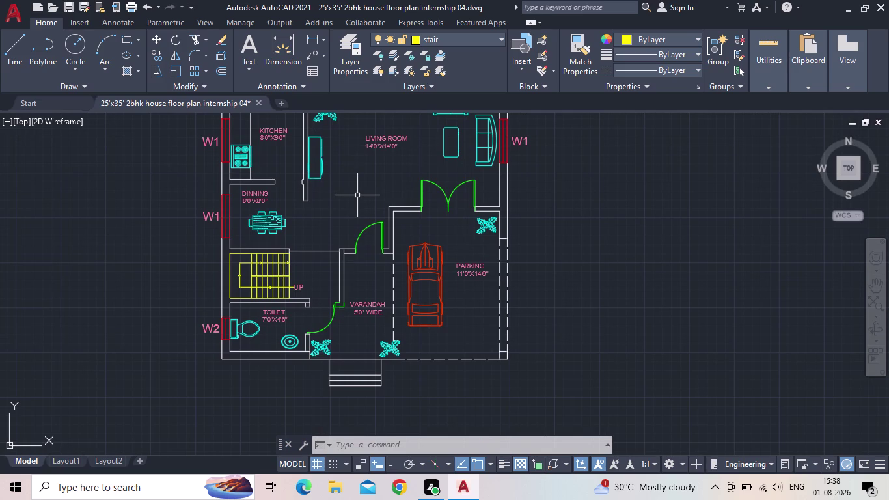
scroll(down, 3)
Open the Layer Properties Manager showing the ten layers.
middle_drag(359, 172, 432, 280)
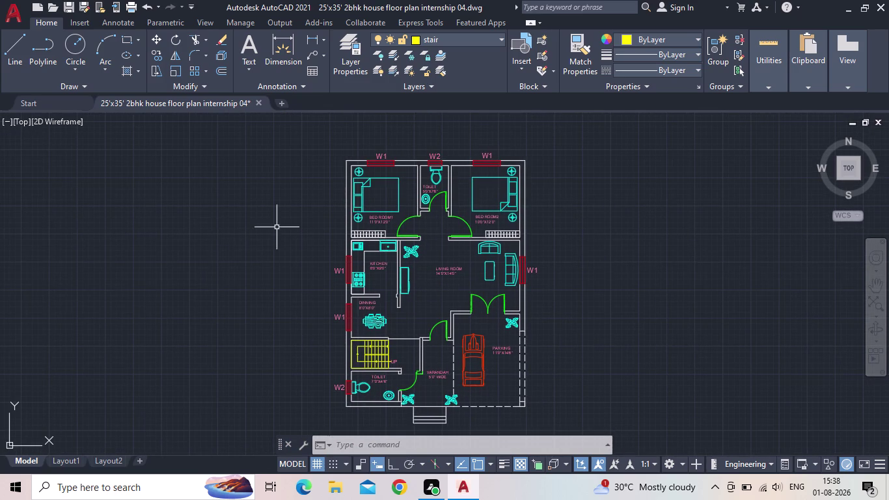
key(Escape)
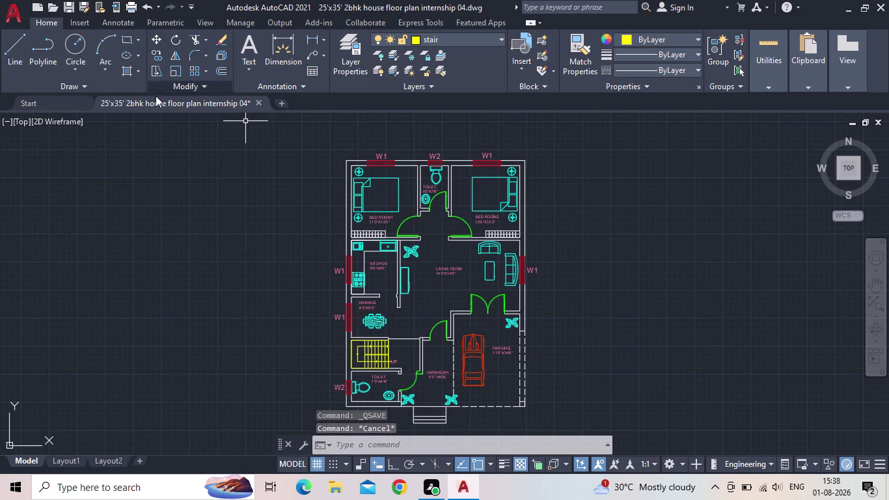
click(352, 66)
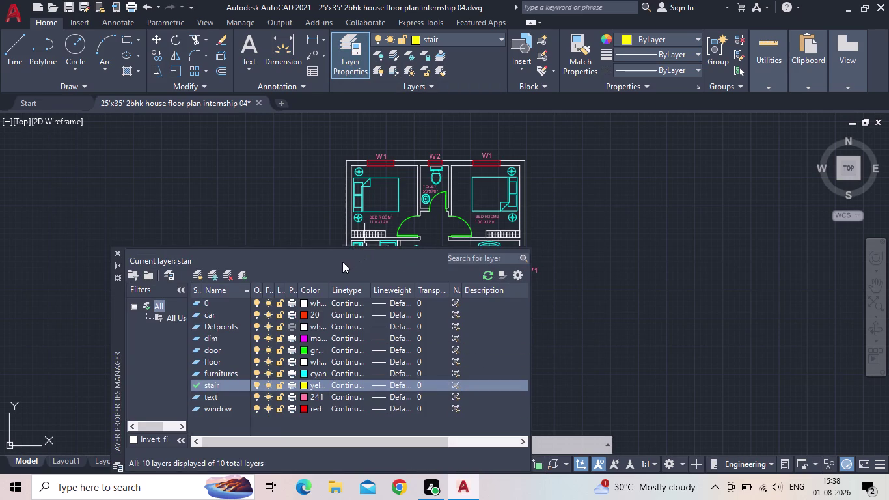
drag(311, 249, 319, 224)
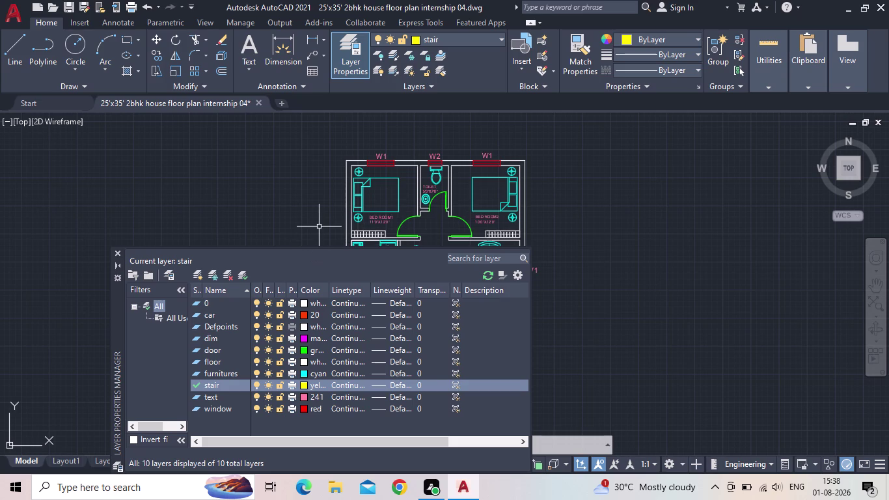